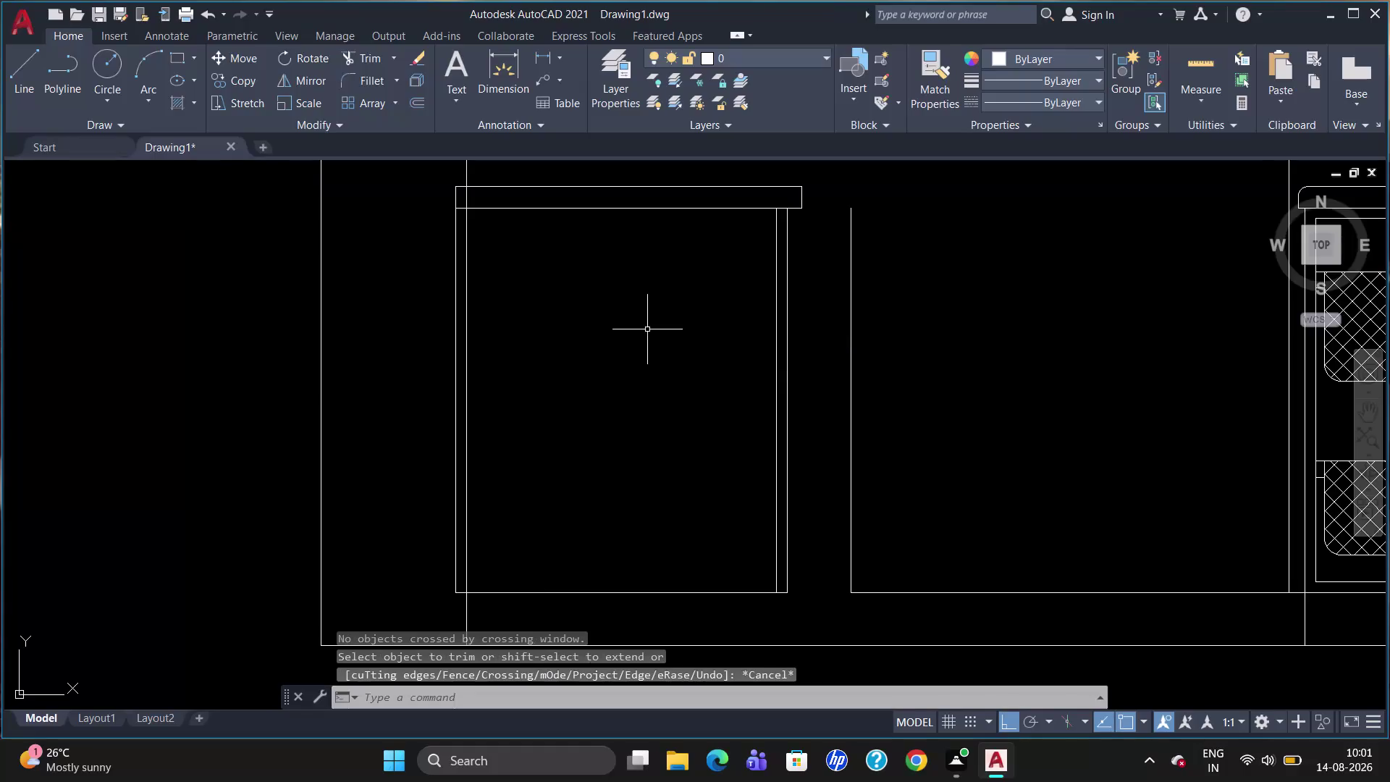
Select the countertop's top, lower and left edge lines, cancelling an accidental corner stretch.
click(604, 185)
click(600, 212)
click(599, 208)
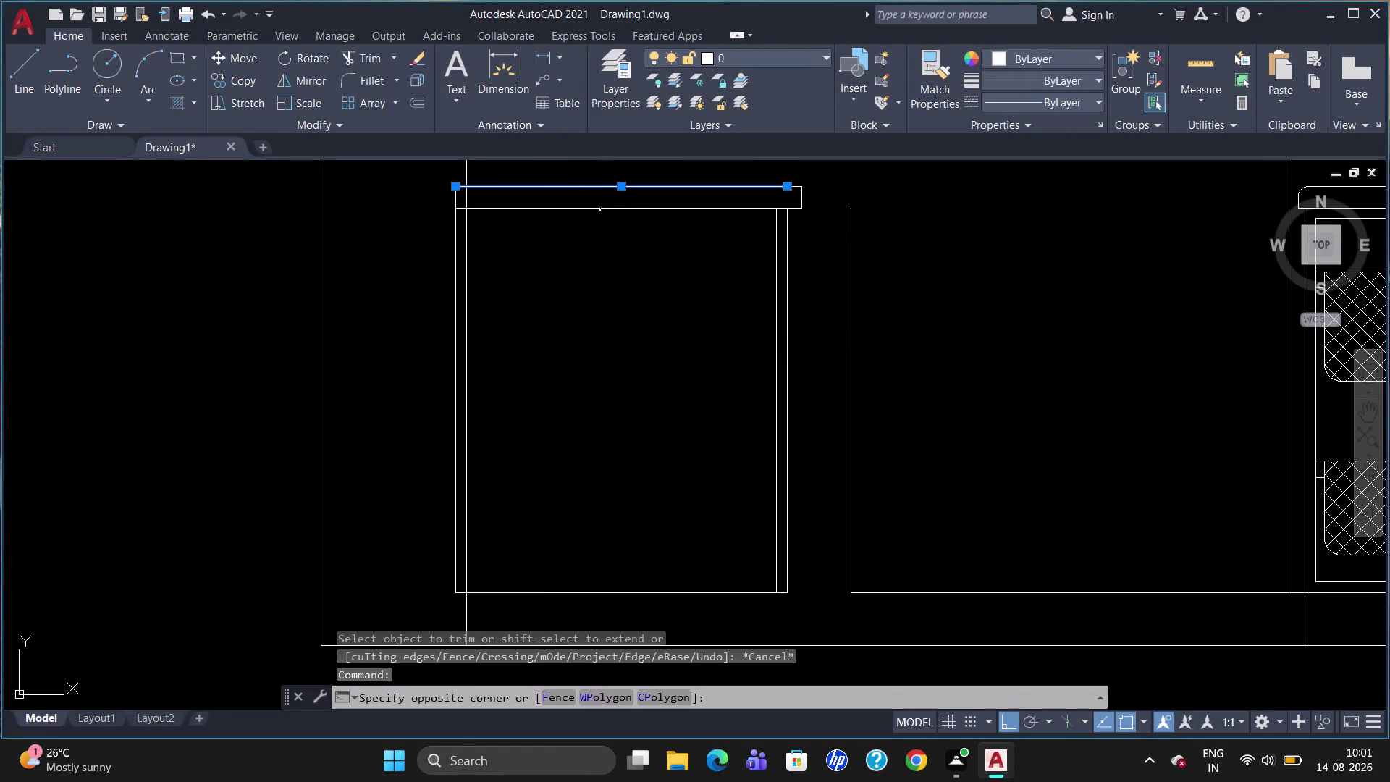
click(599, 207)
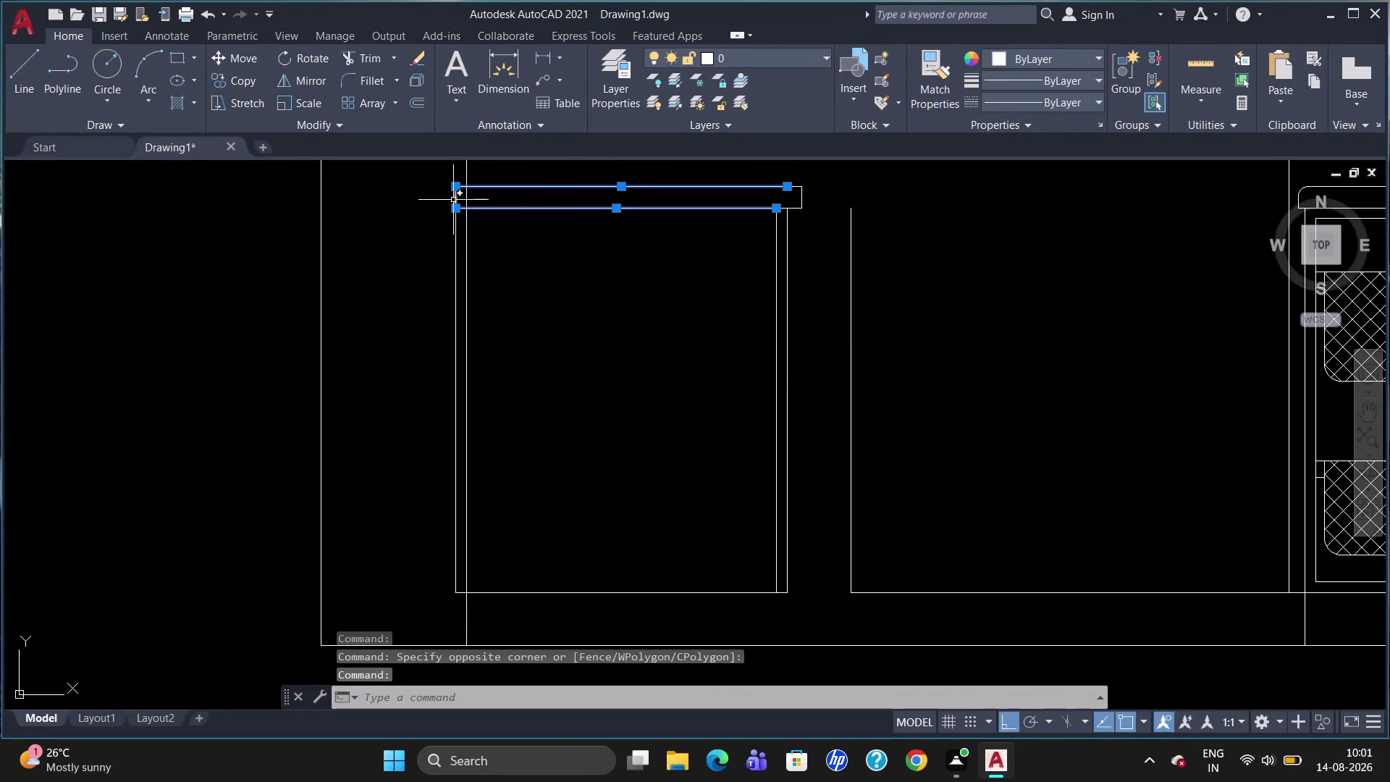
click(454, 199)
click(790, 183)
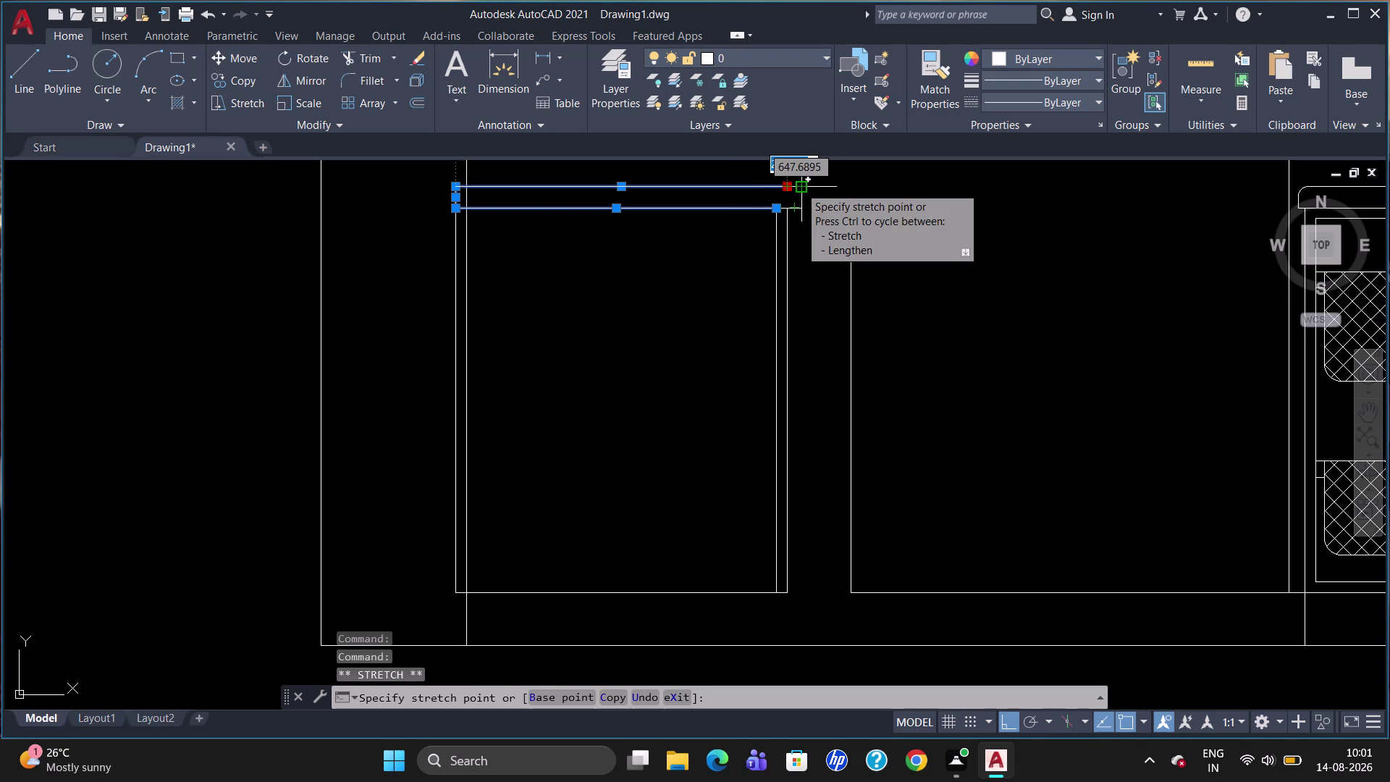
key(Escape)
Add the right-end pieces and JOIN all seven countertop segments into one polyline.
click(797, 187)
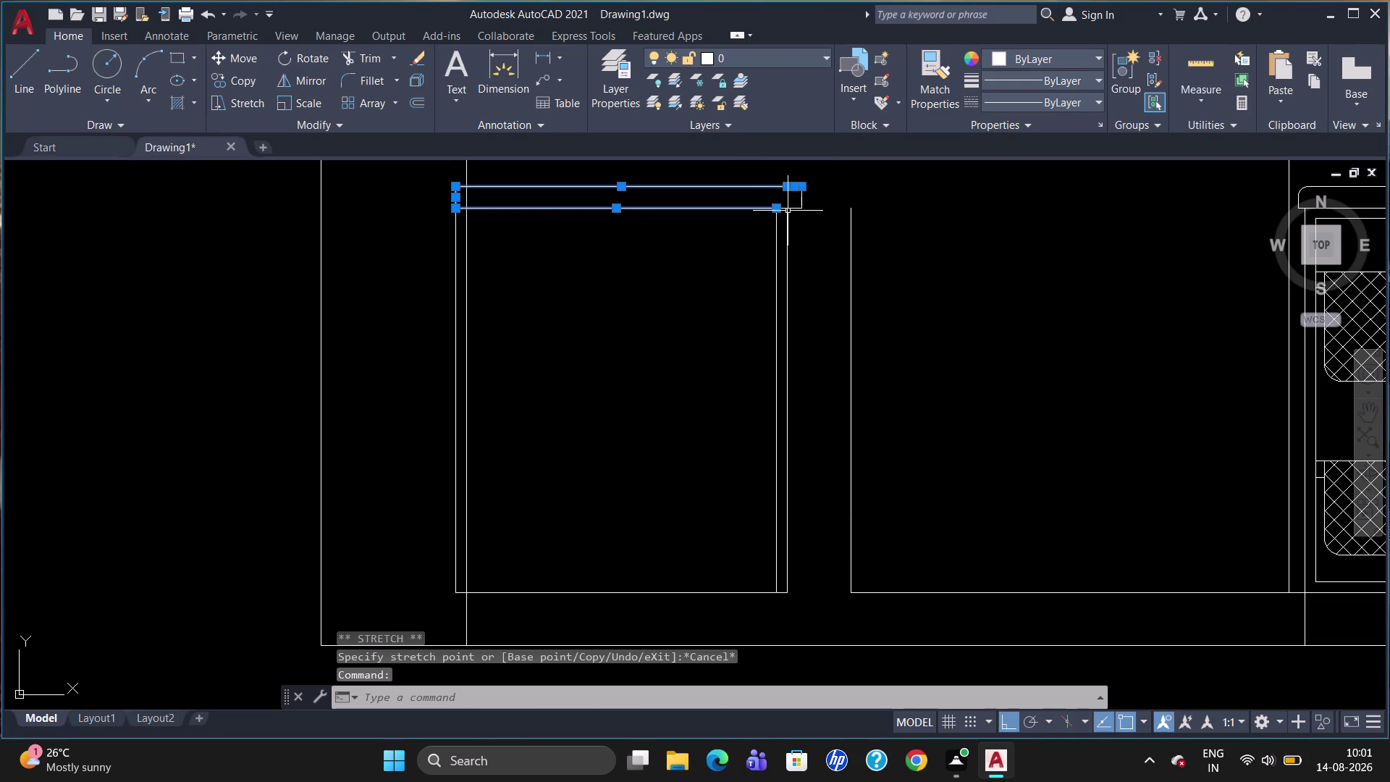
click(795, 209)
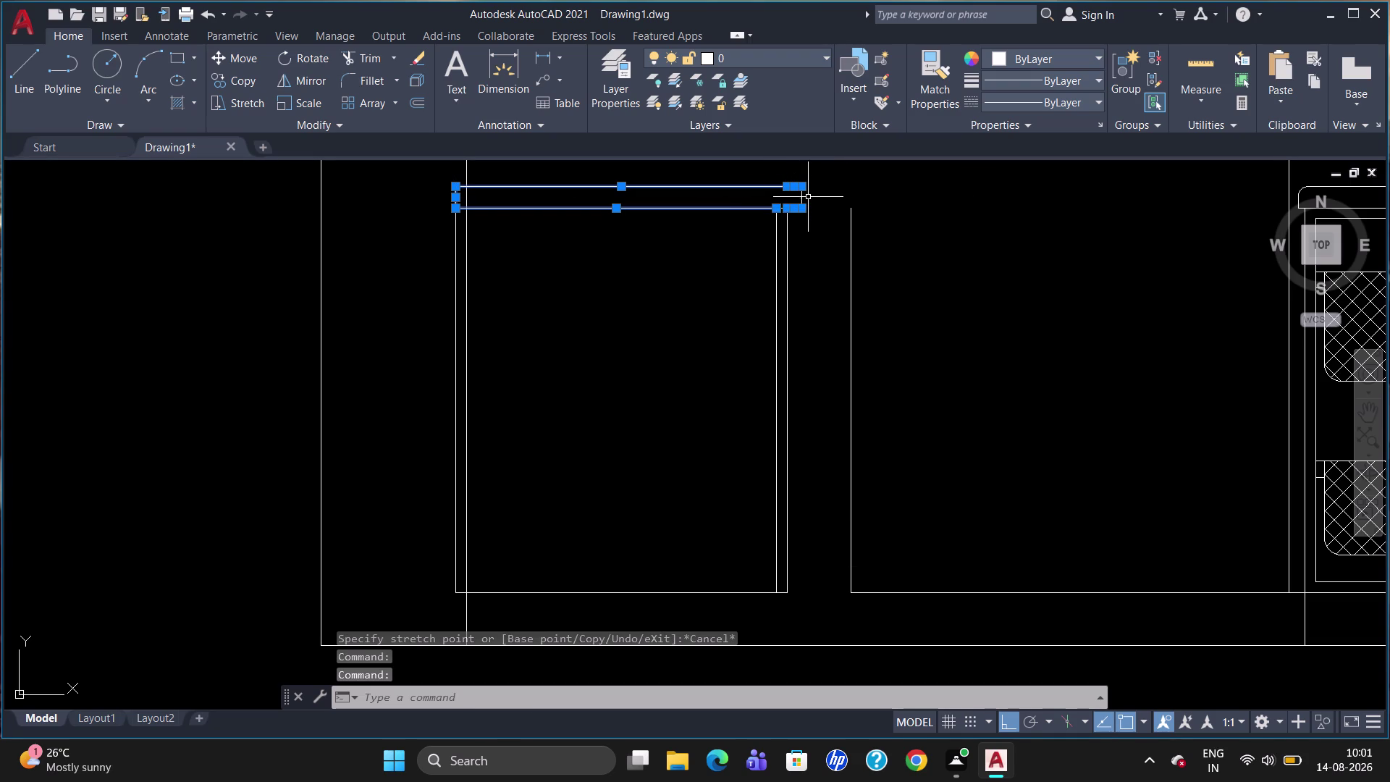
click(803, 197)
scroll(up, 3)
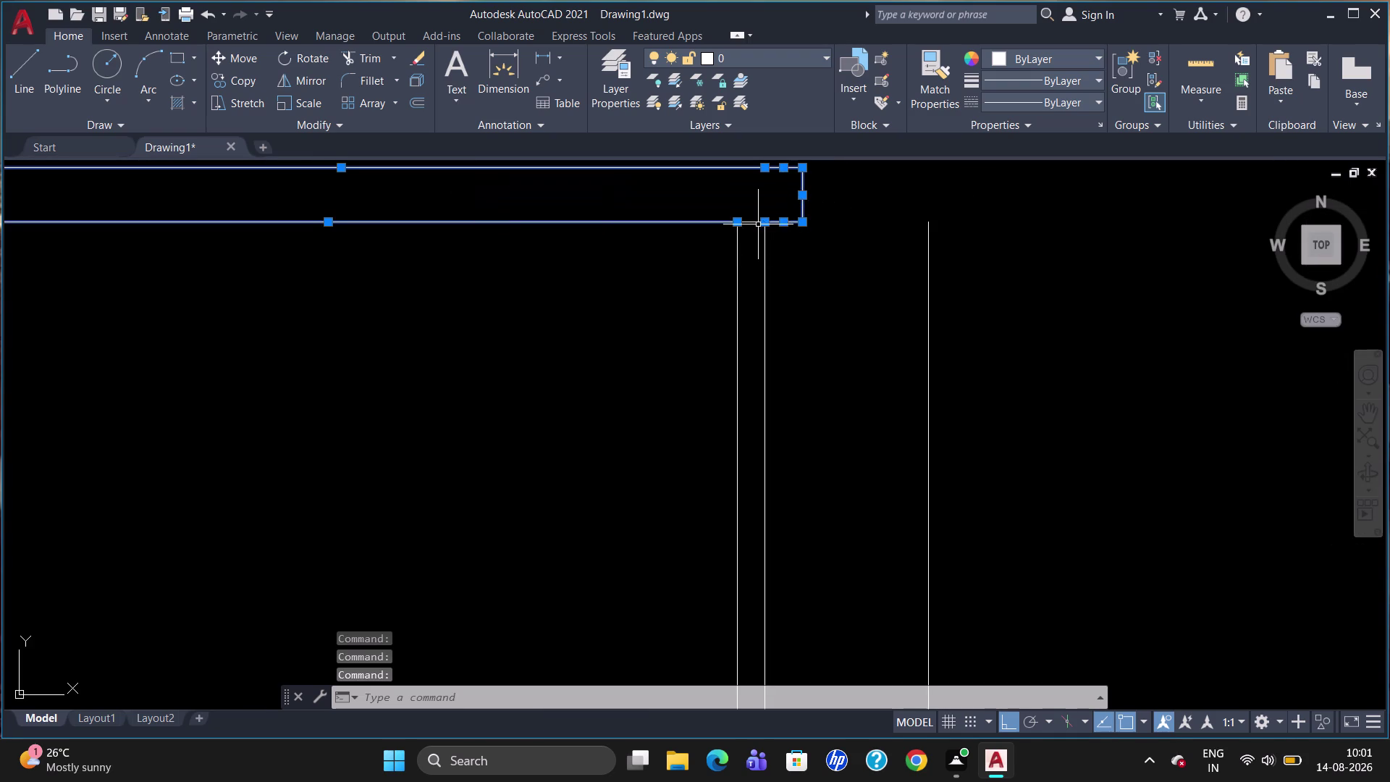
click(755, 222)
key(j)
key(Return)
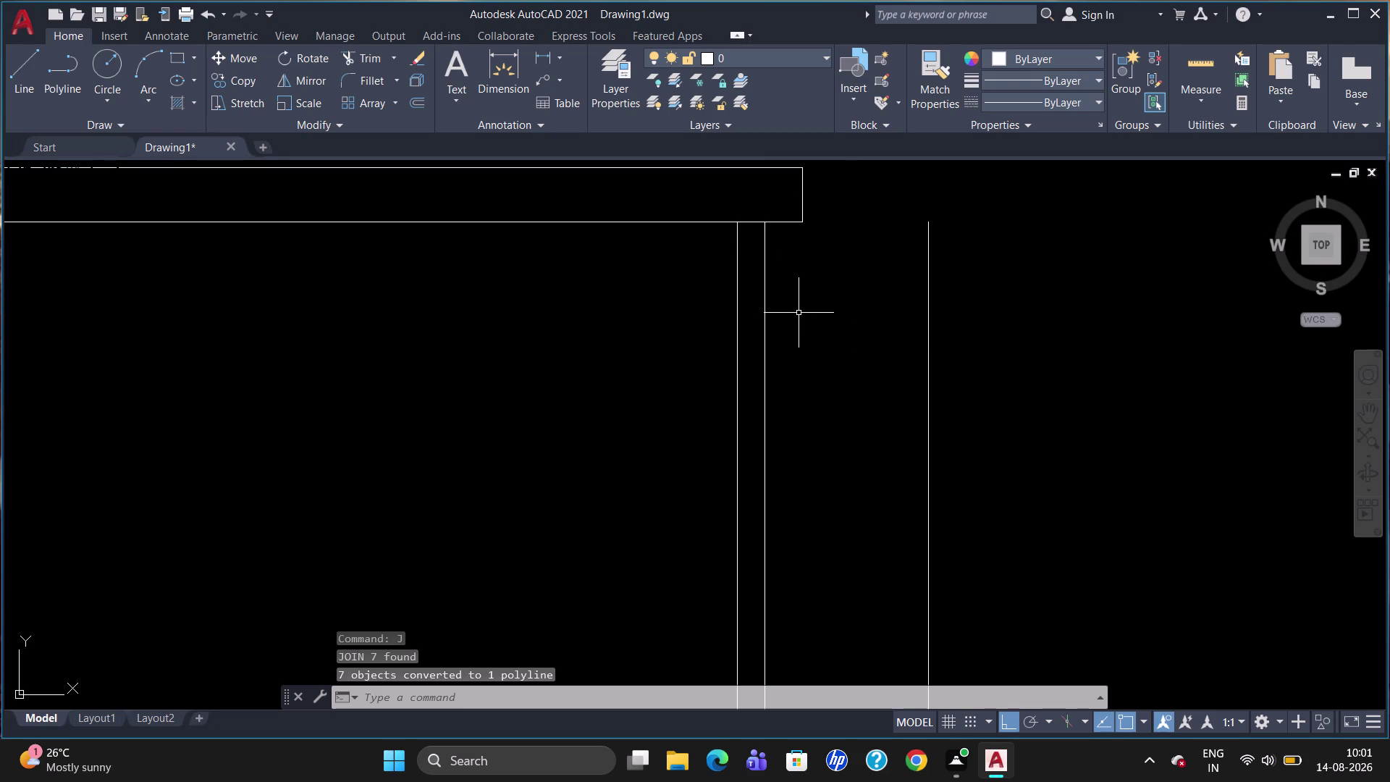
Try filleting the countertop's right corner with a 30-unit radius.
key(f)
key(Return)
key(r)
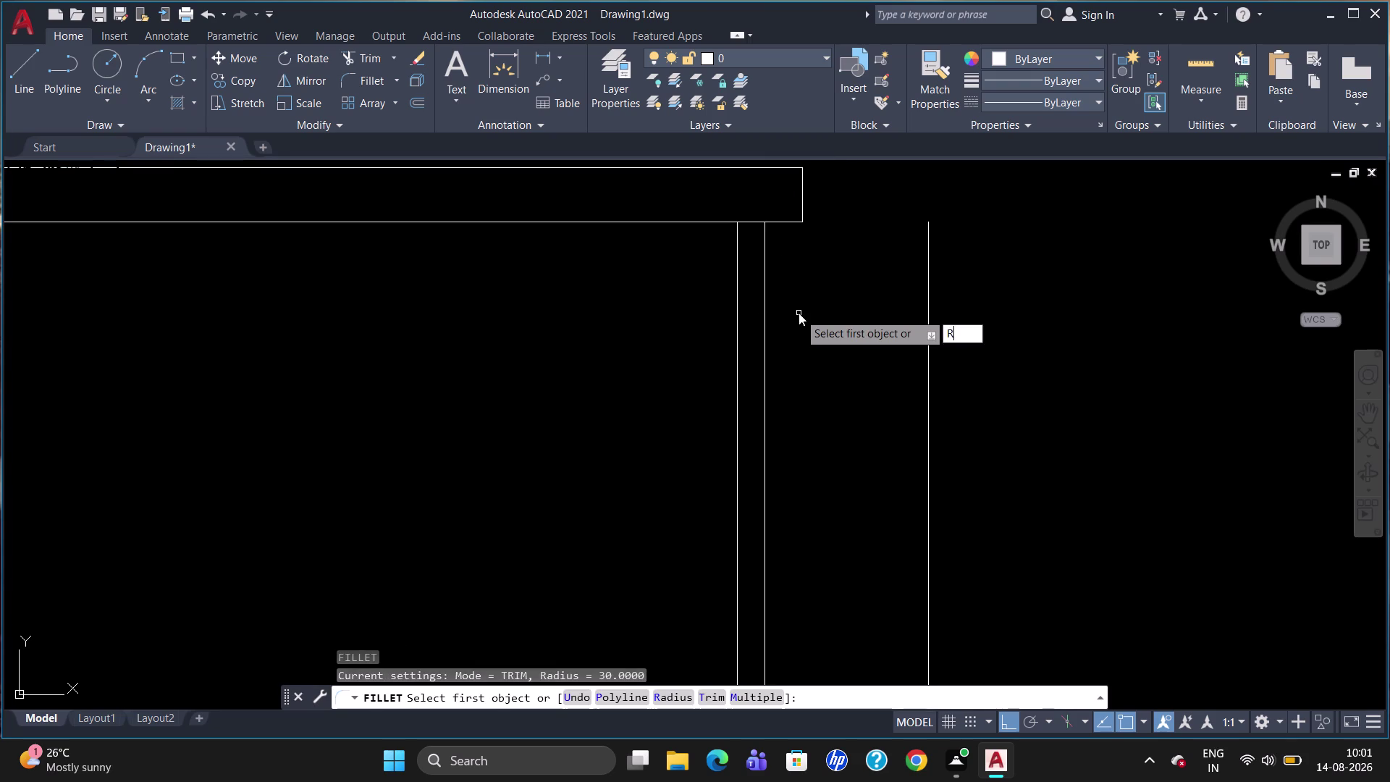
key(Return)
text(30)
key(Return)
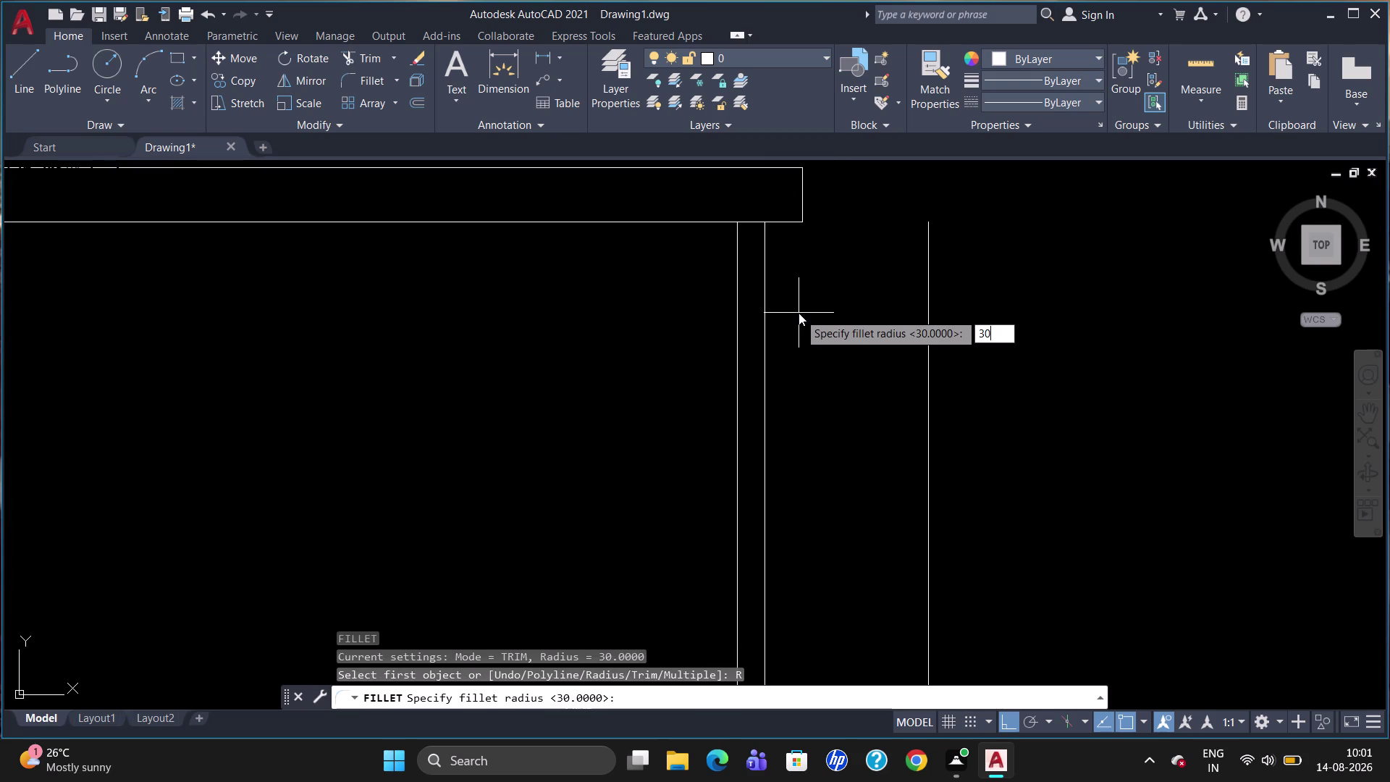
click(776, 168)
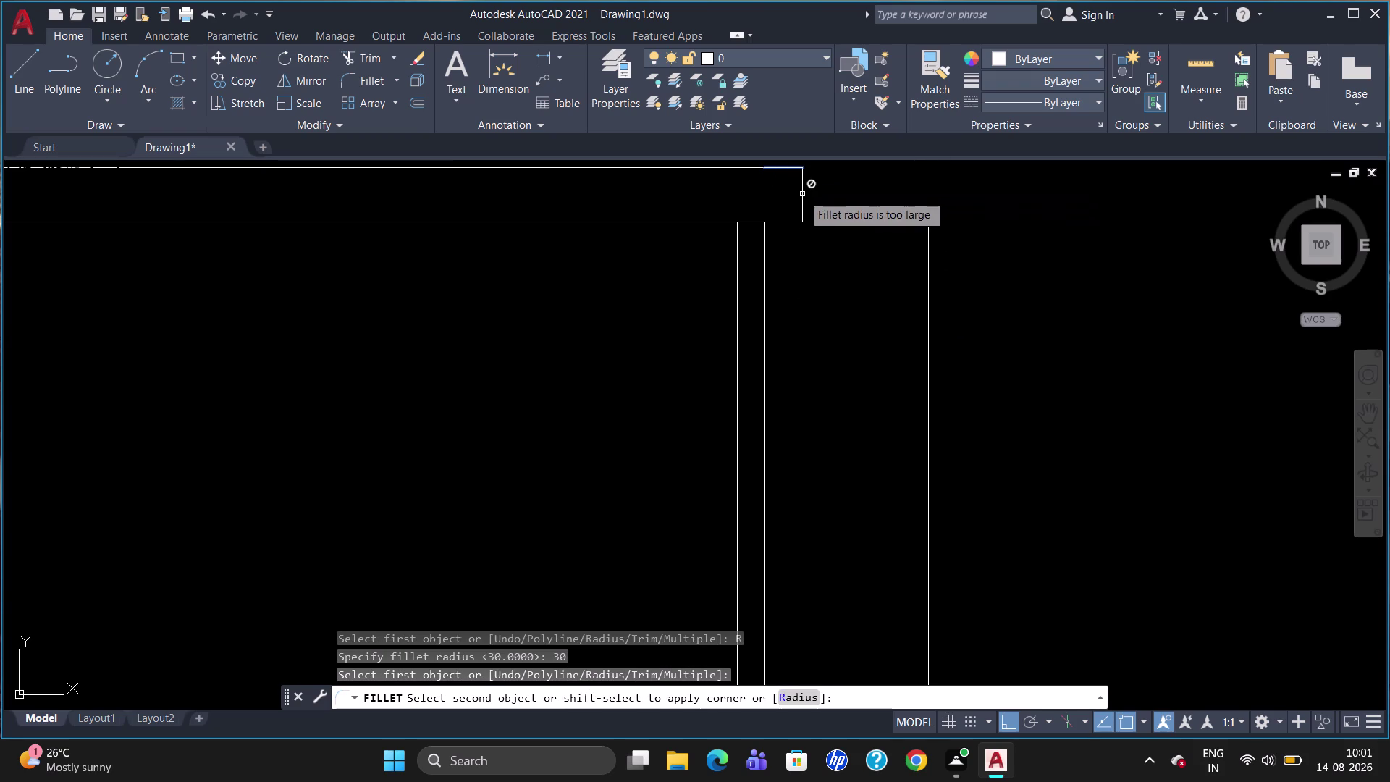
click(802, 194)
Reselect the countertop outline and retry JOIN, then cancel it.
click(802, 194)
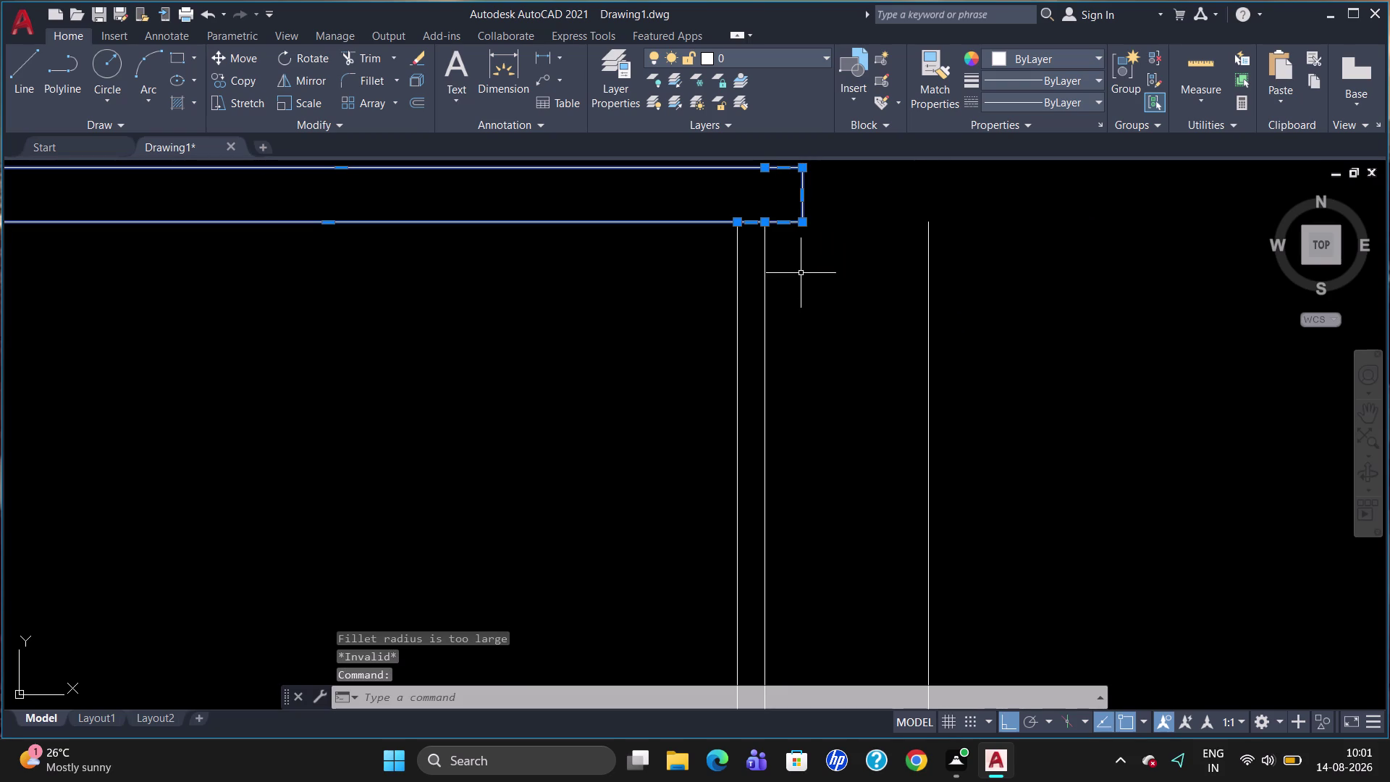
scroll(down, 3)
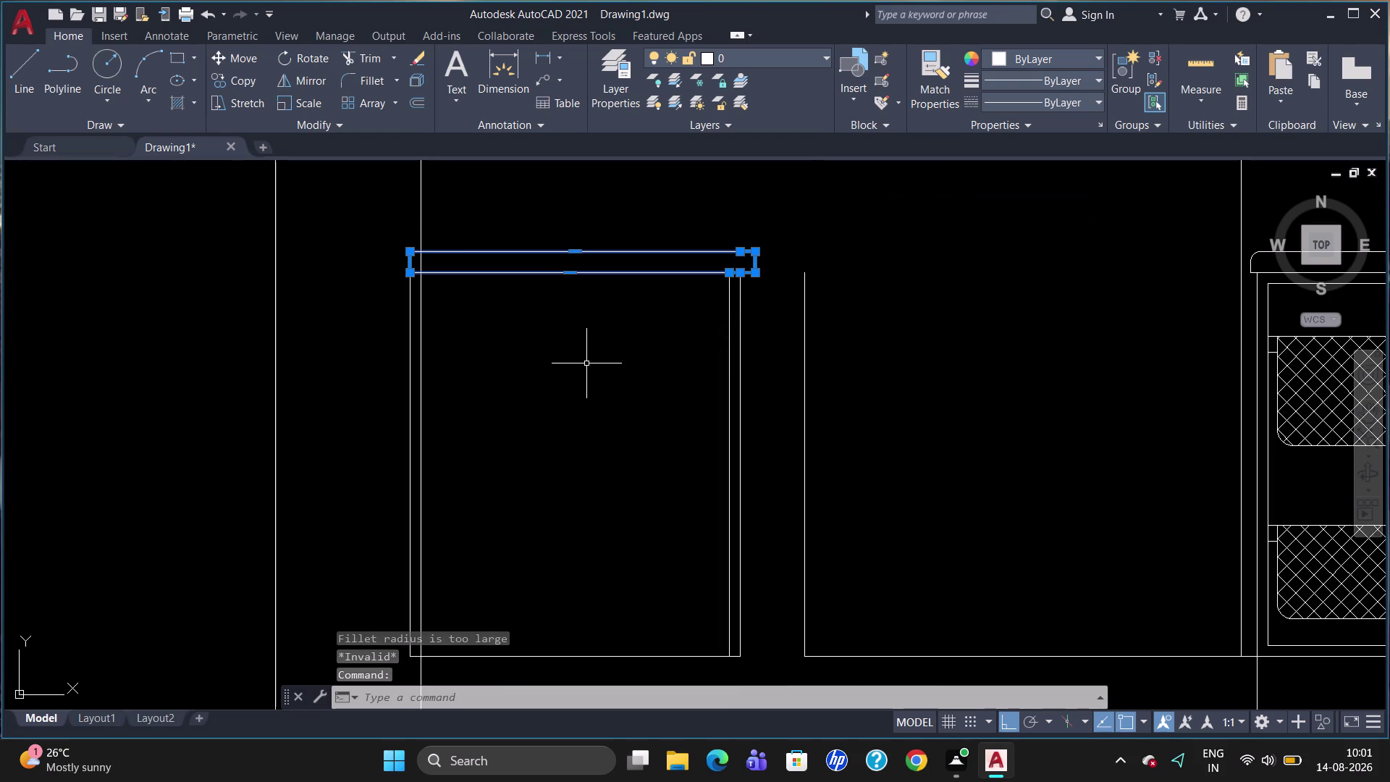
key(j)
key(Return)
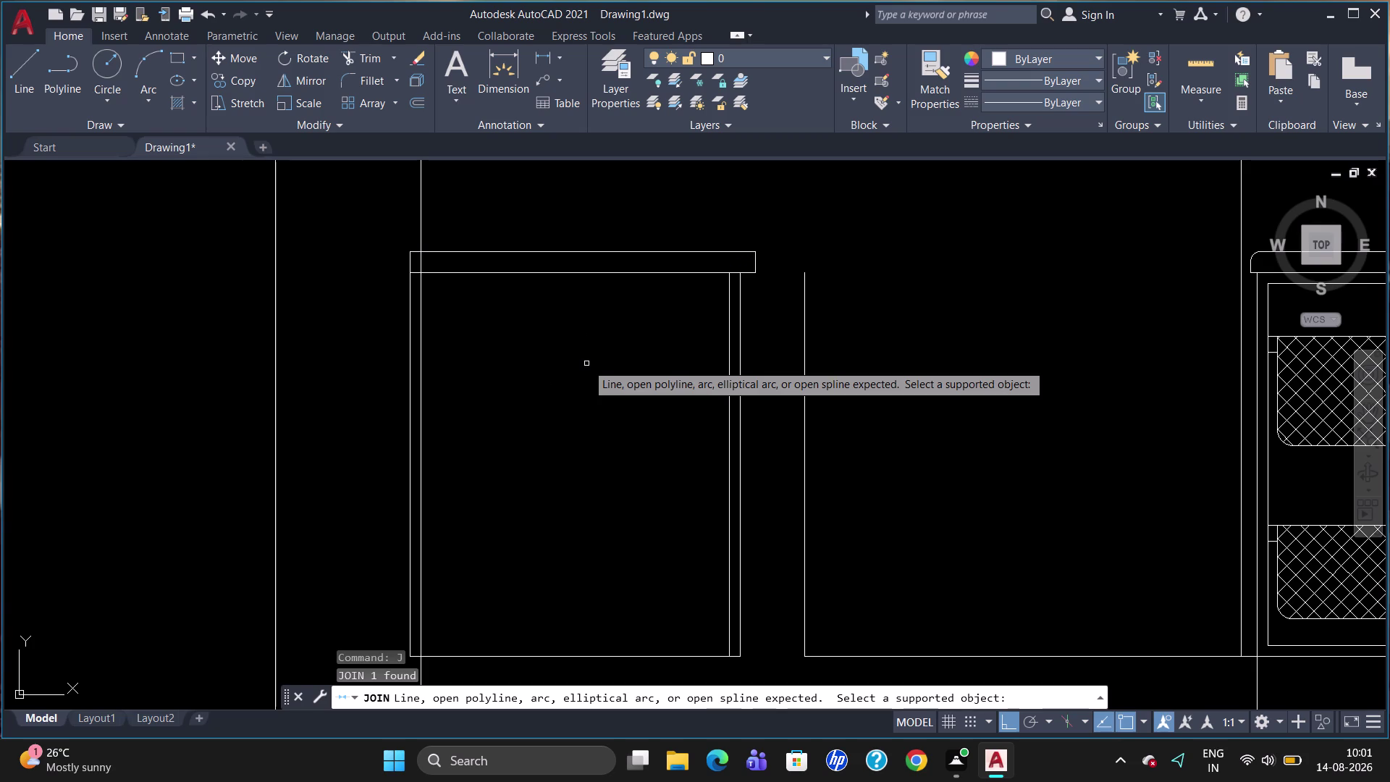
key(Escape)
Fillet the countertop's top edge and right end with a 20-unit radius.
key(f)
key(Return)
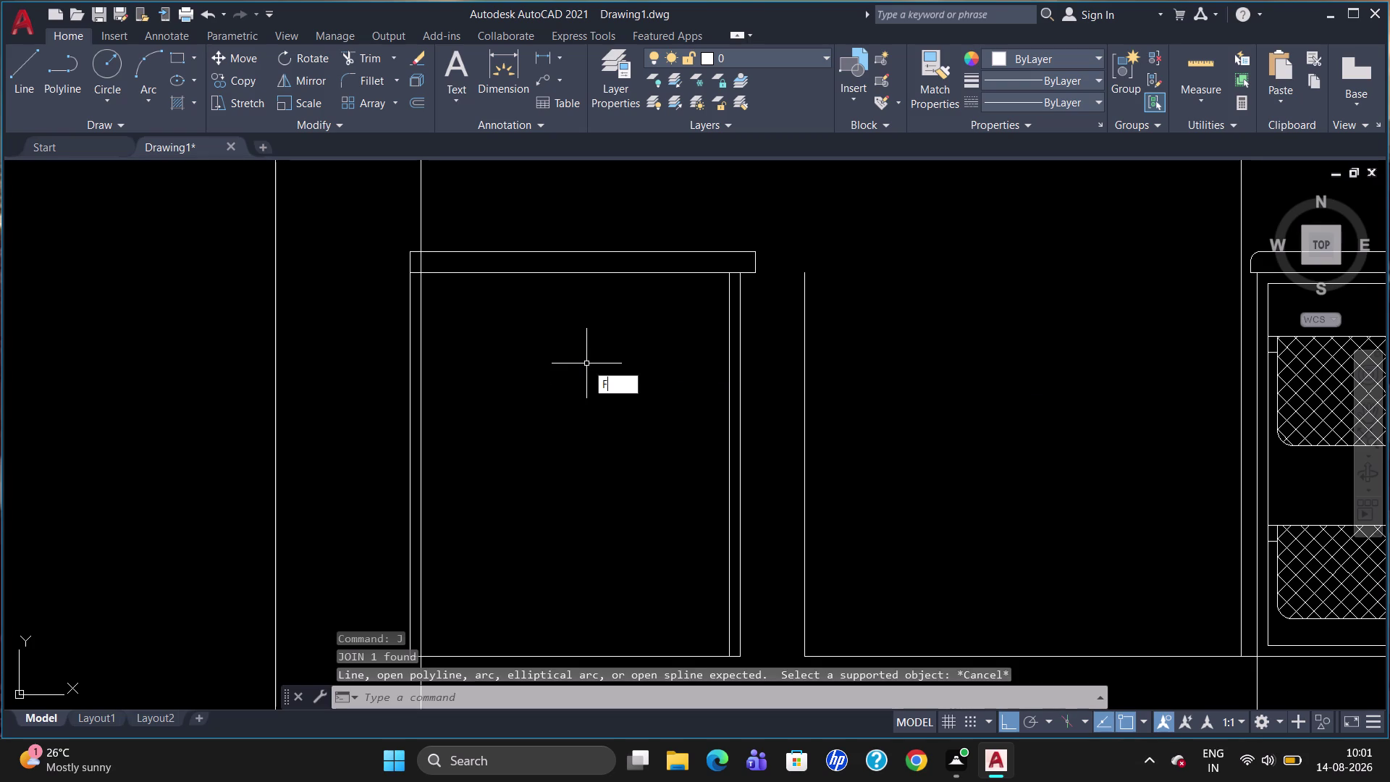
key(r)
key(Return)
text(2)
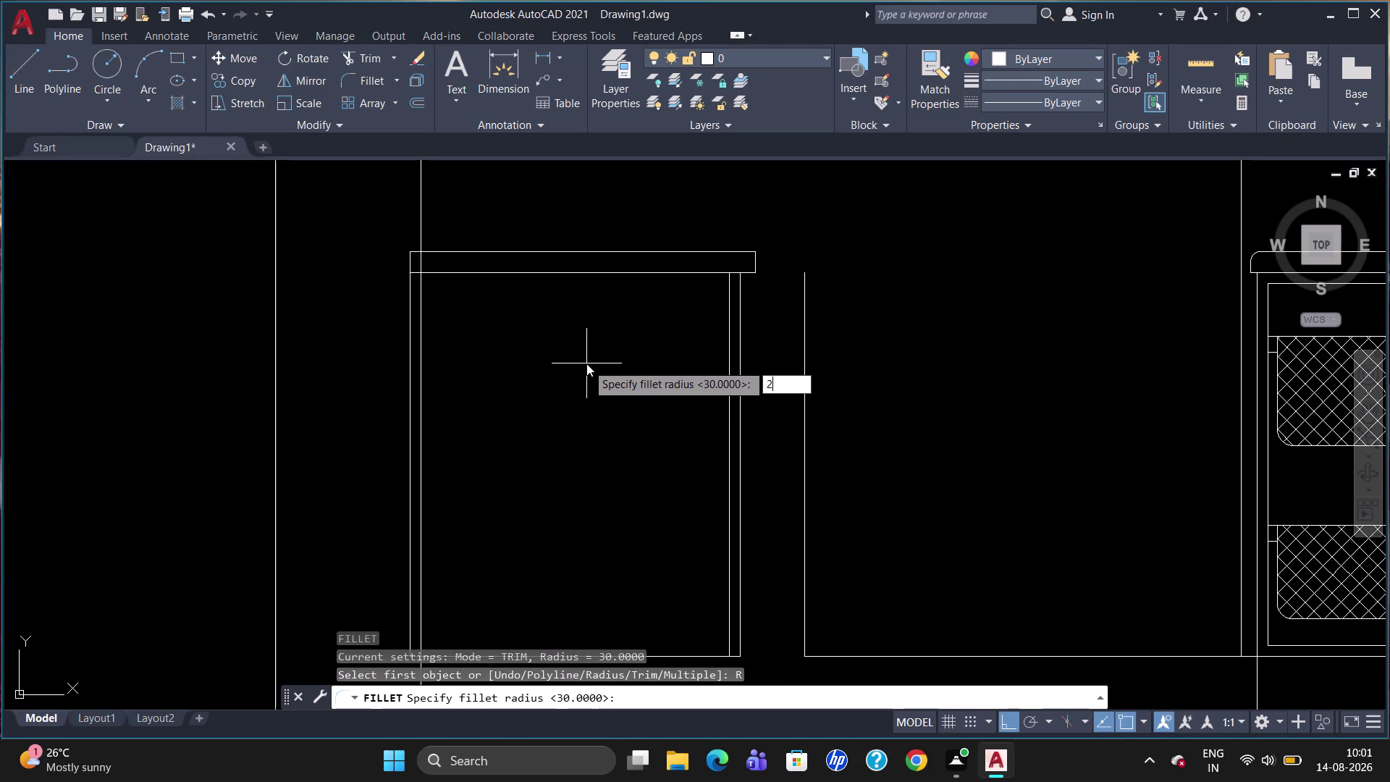
text(0)
key(Return)
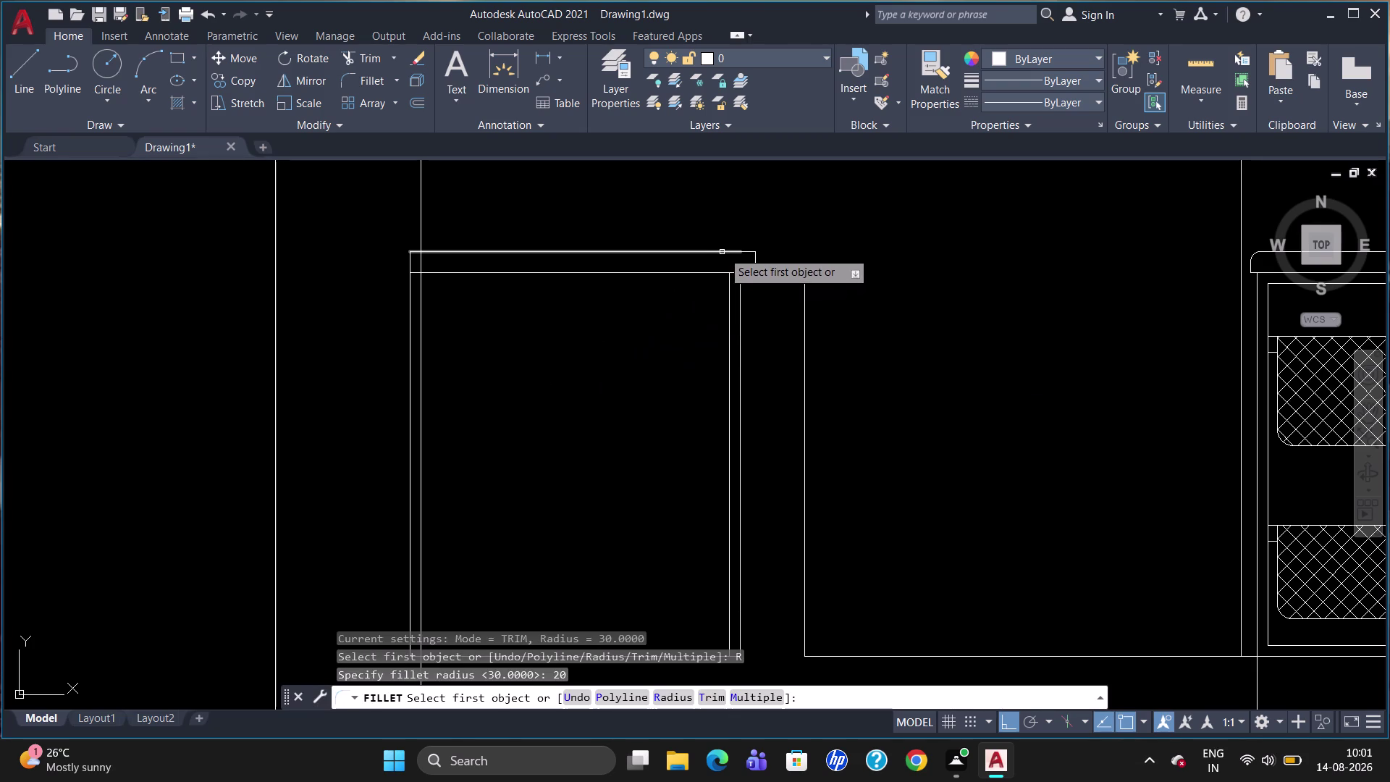
click(749, 252)
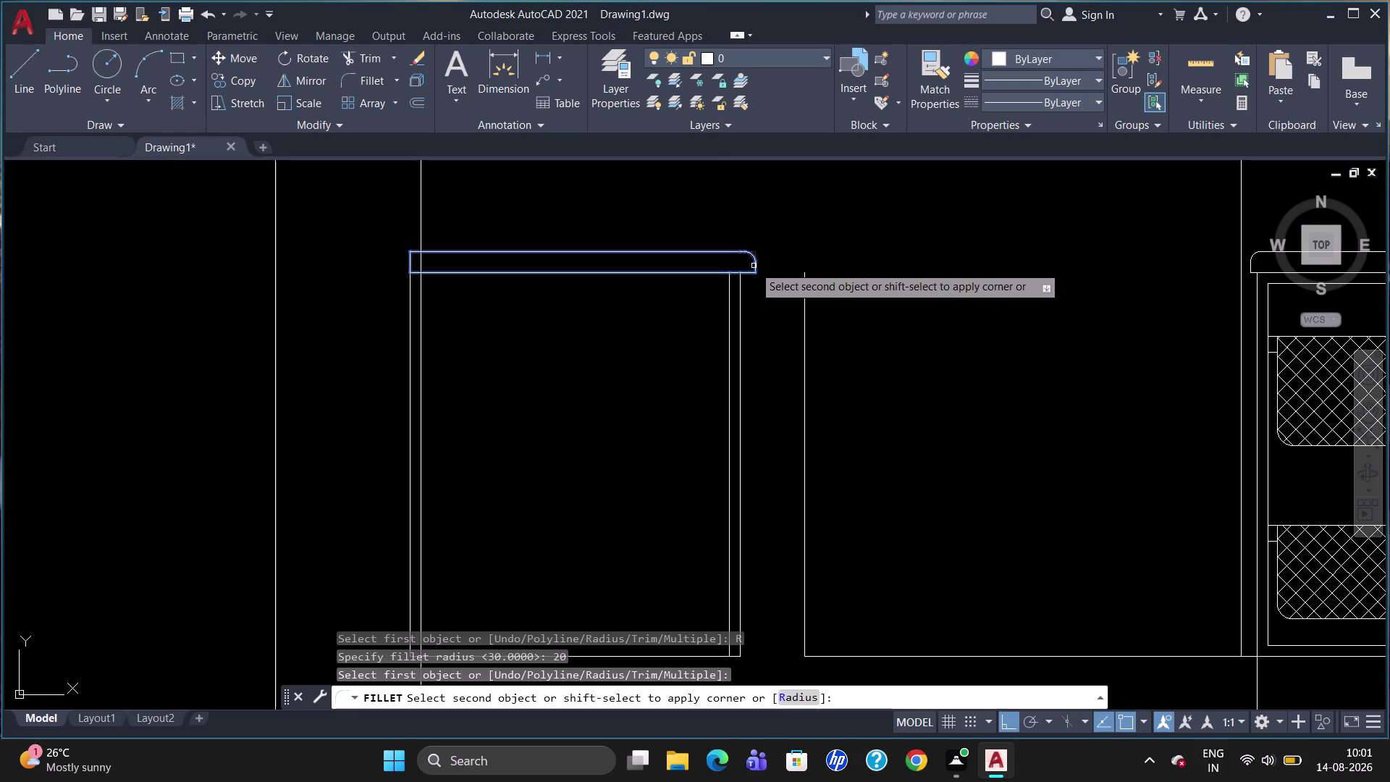
click(754, 266)
key(Escape)
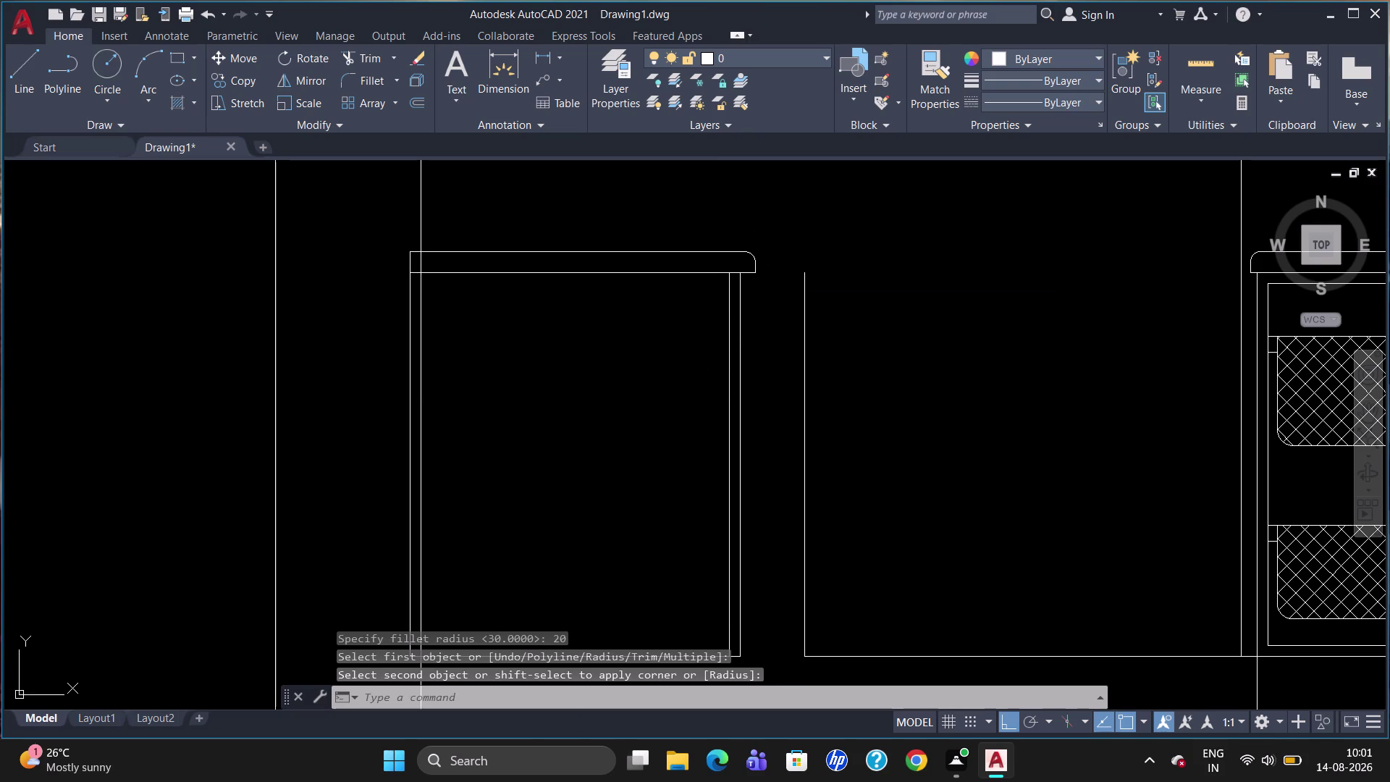
scroll(down, 3)
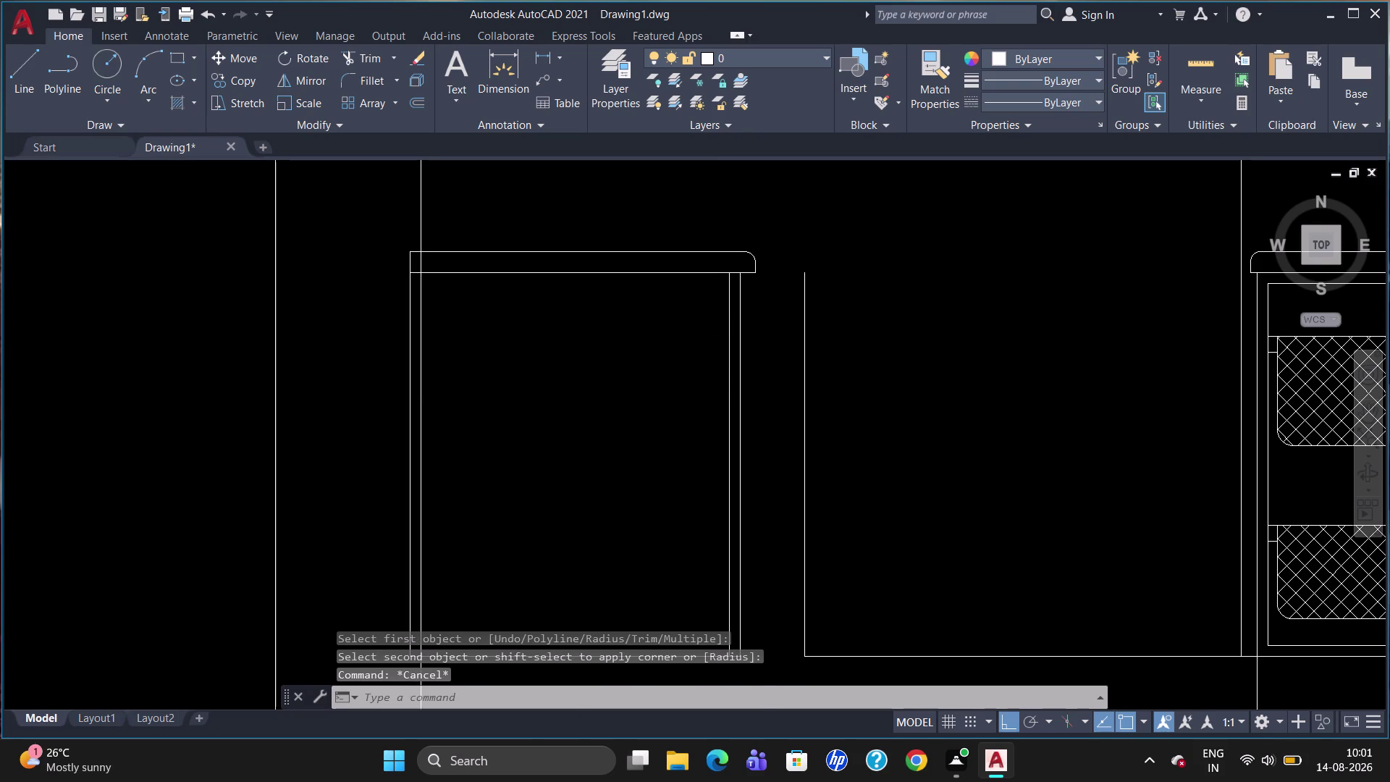
scroll(up, 3)
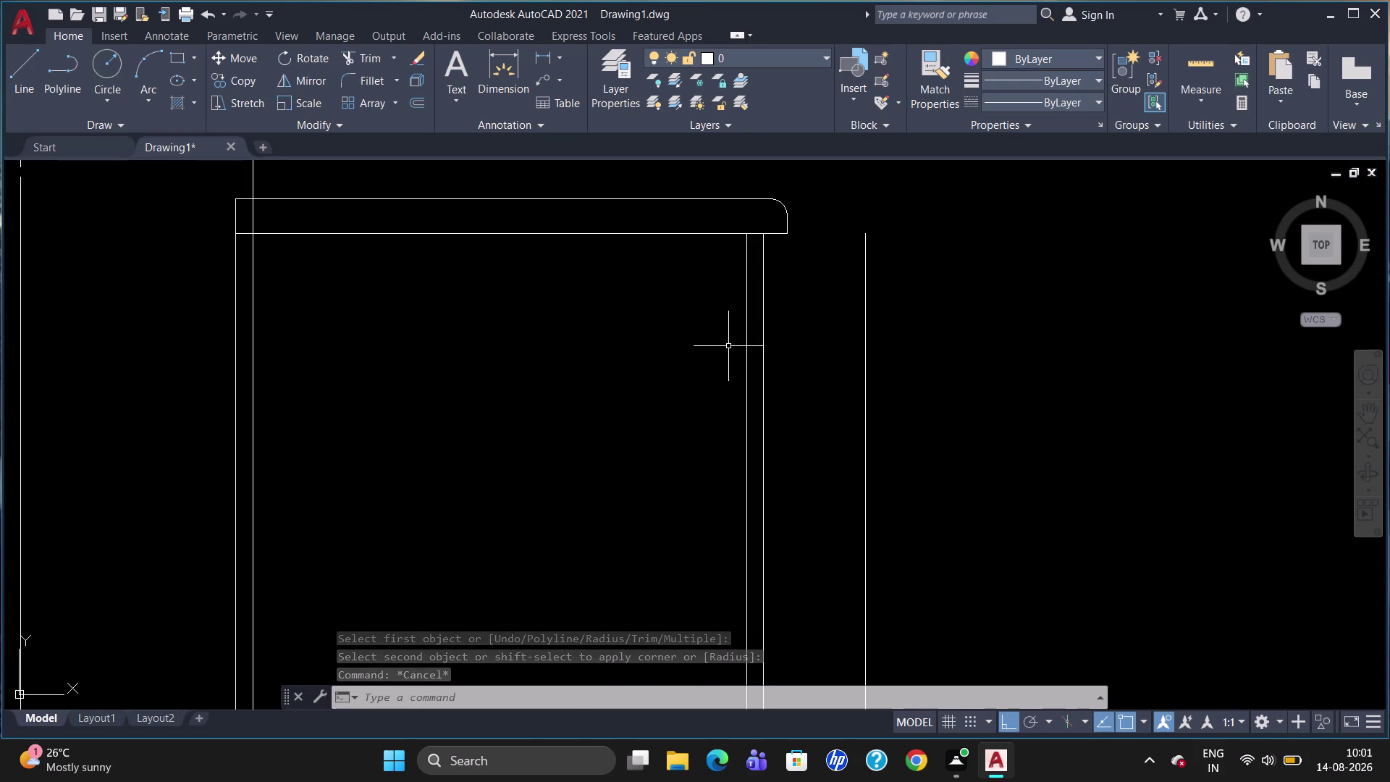
Draw a short 20-unit horizontal line across the side panel below the countertop.
scroll(up, 3)
scroll(down, 3)
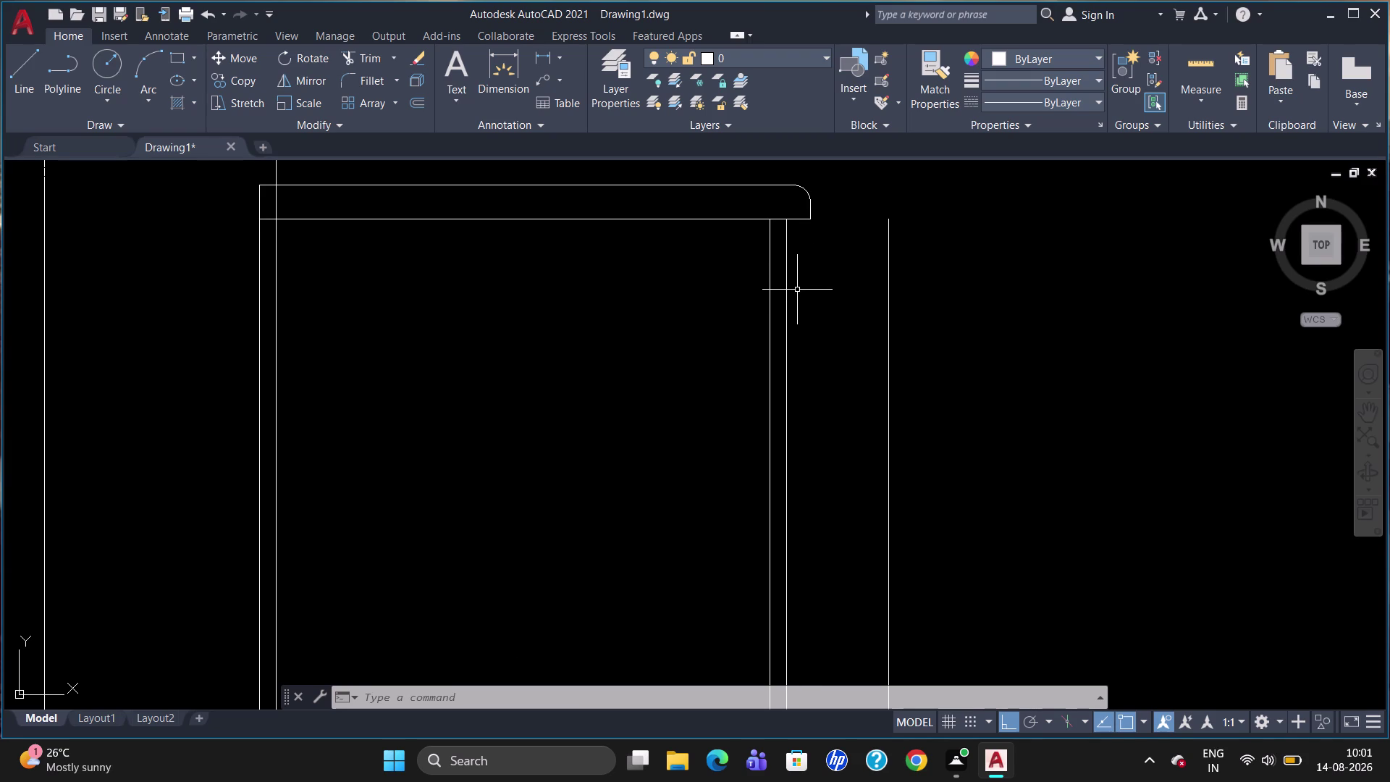
key(l)
key(Return)
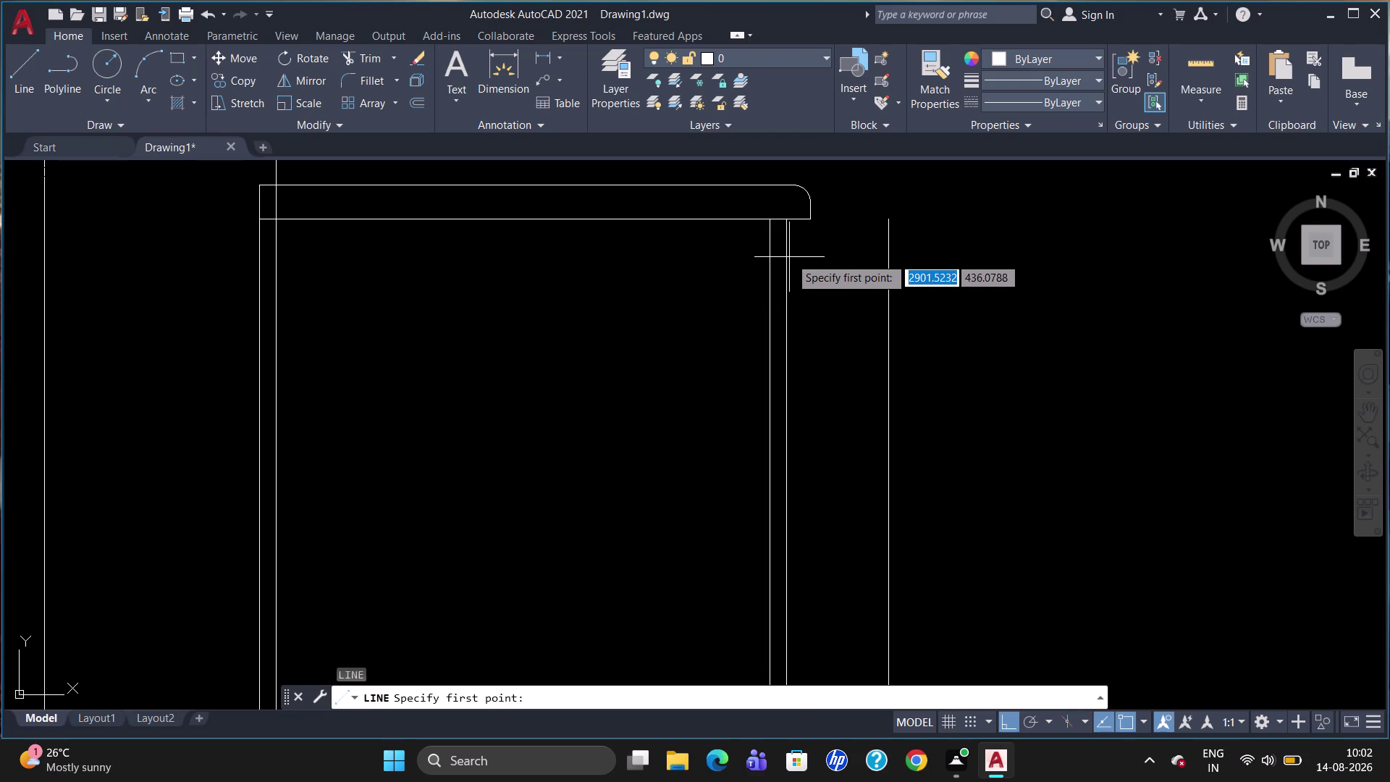
click(787, 254)
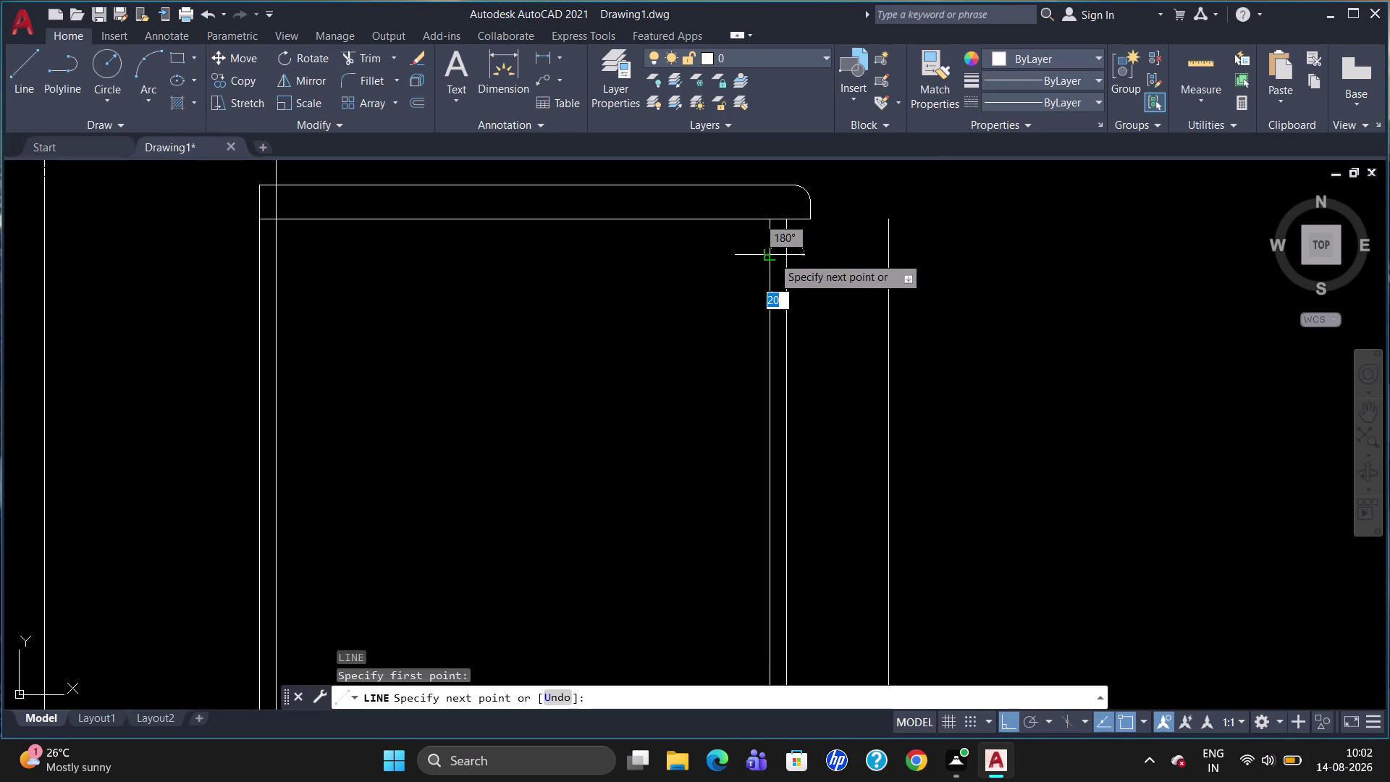
click(772, 257)
key(Escape)
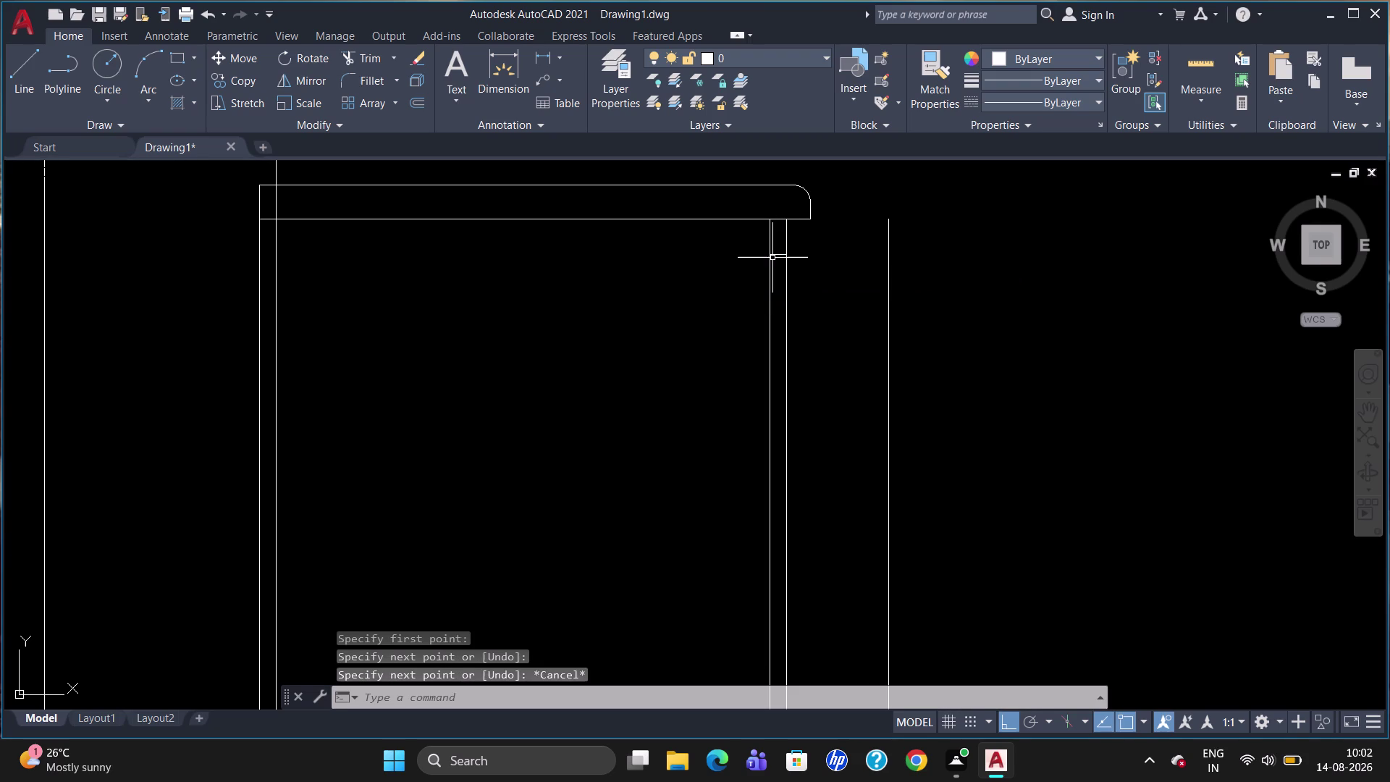
Trim the side panel line above the new cap line.
text(TR)
key(Return)
key(Return)
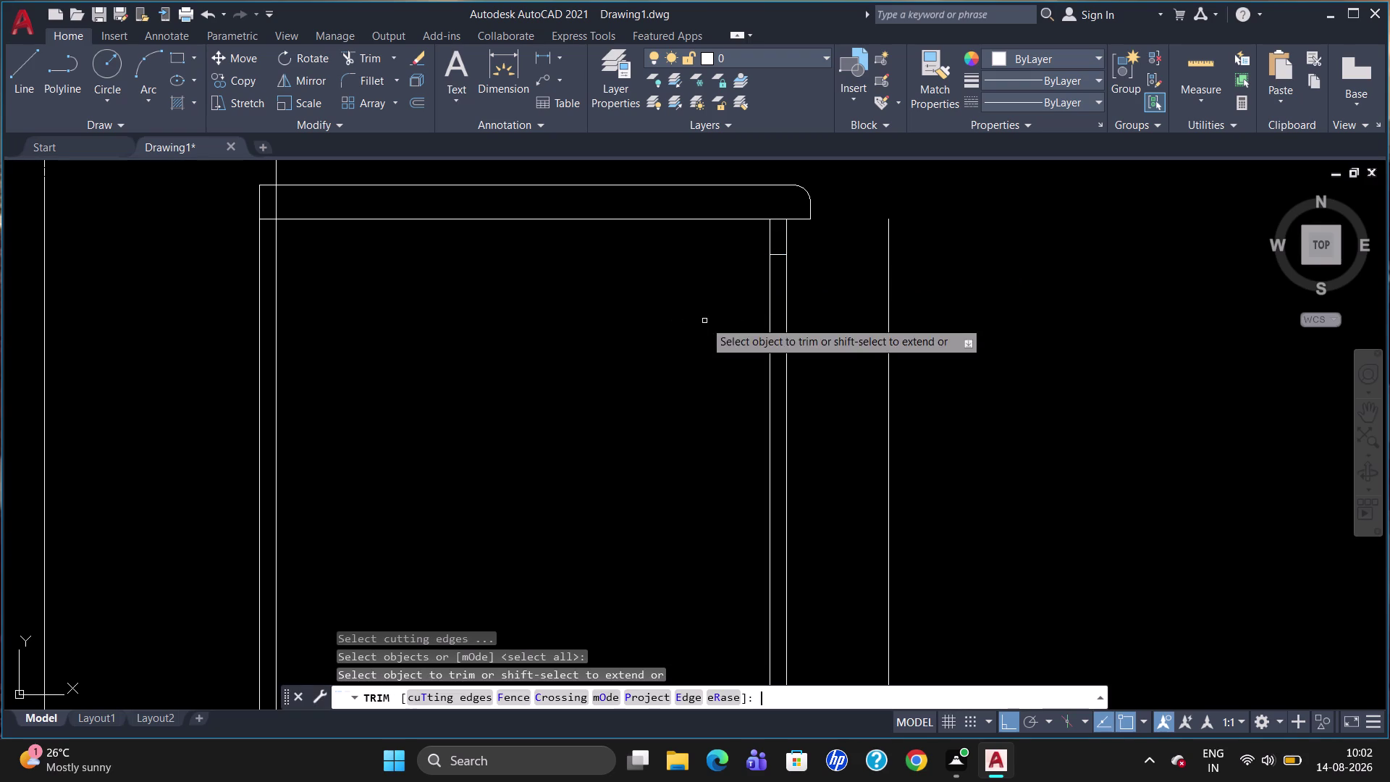
click(787, 235)
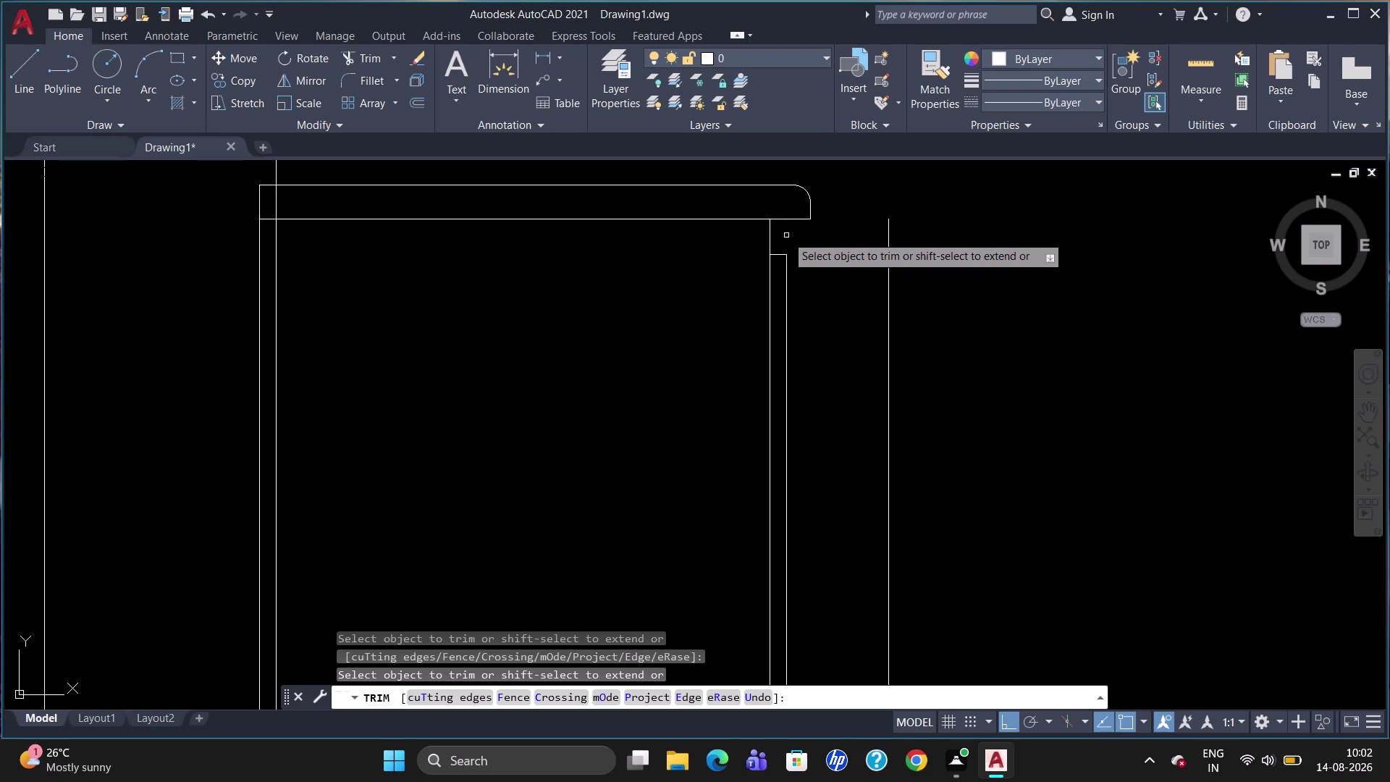
scroll(down, 3)
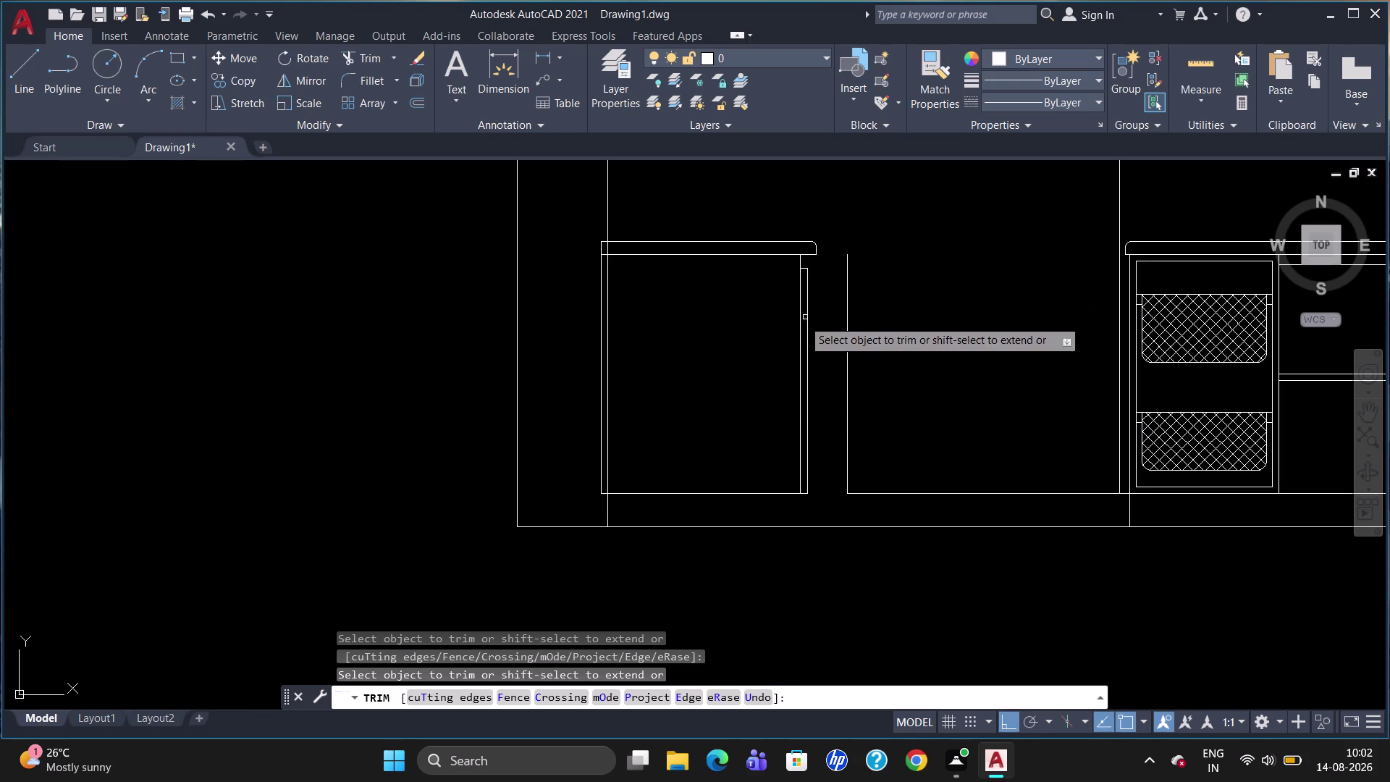
key(Escape)
key(l)
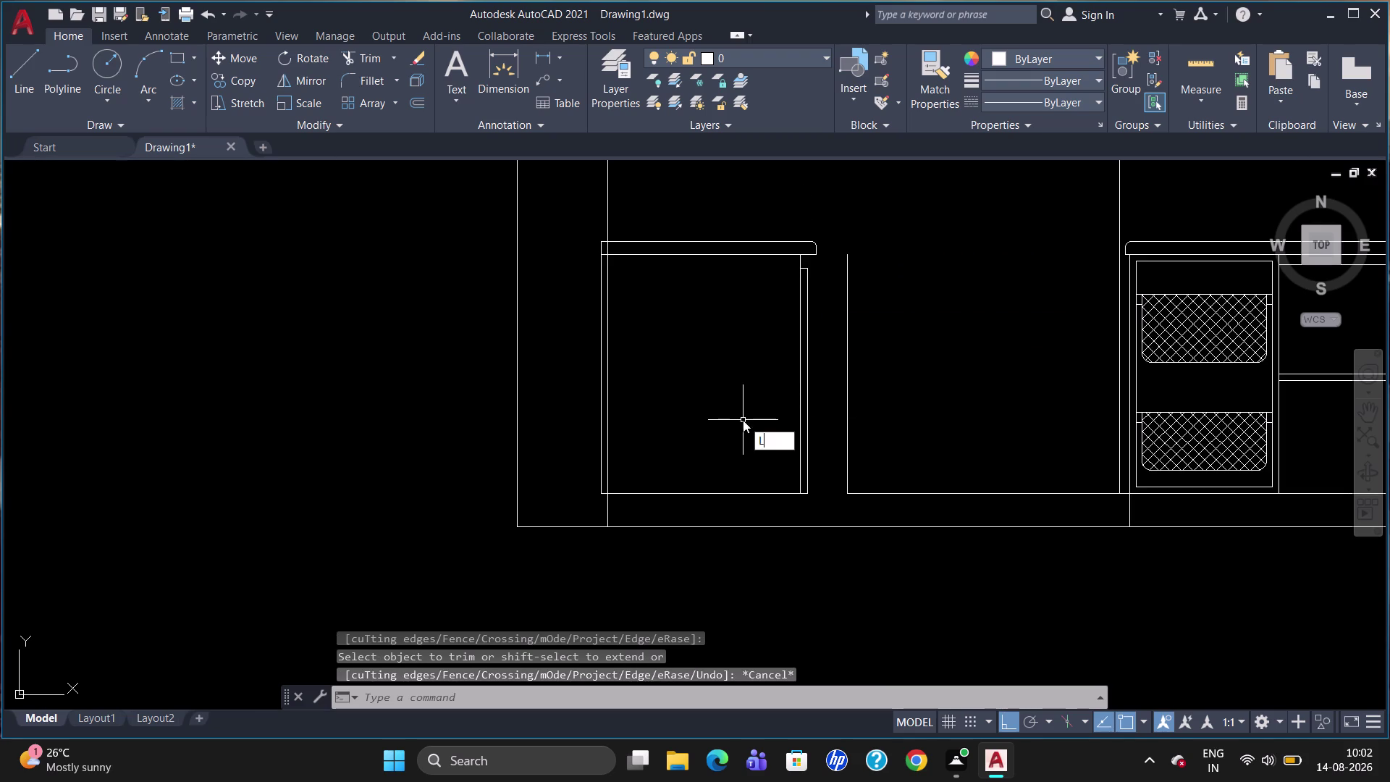
key(Return)
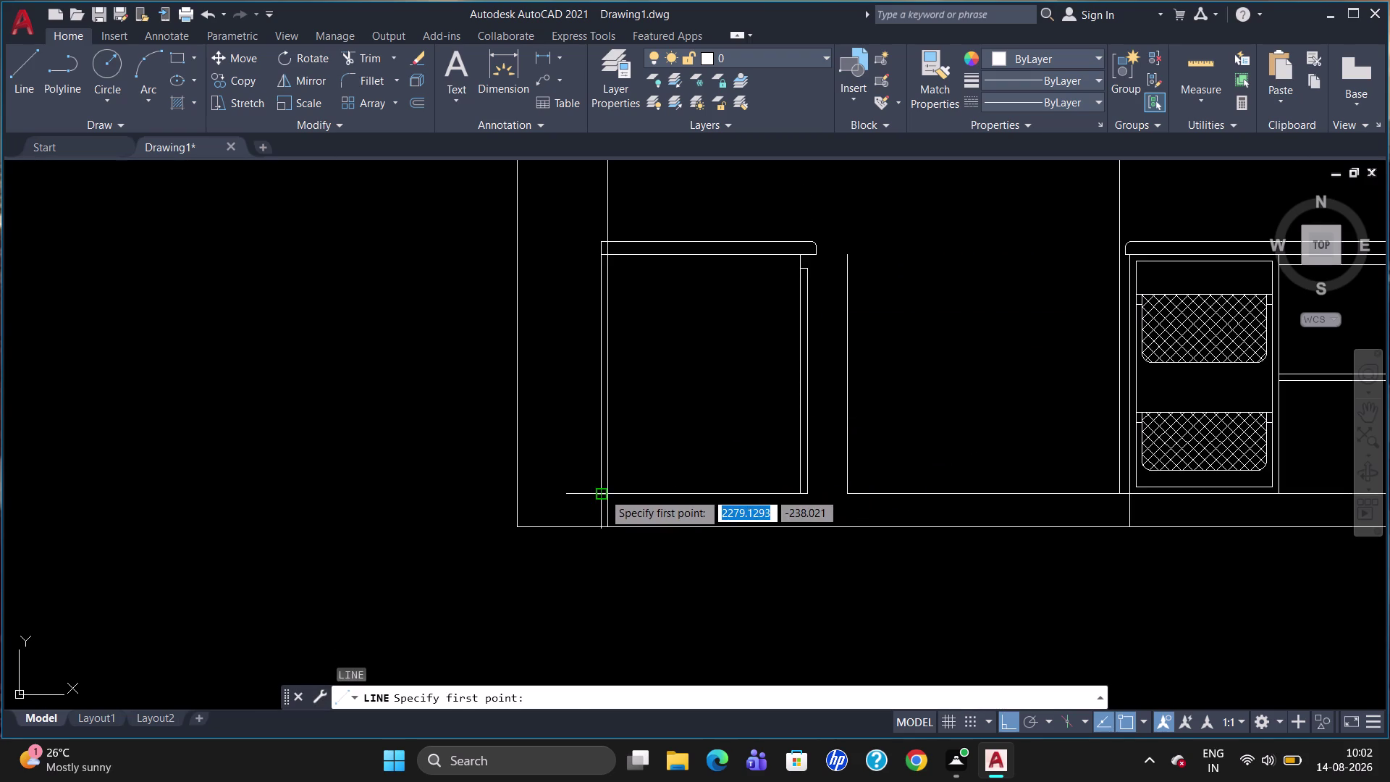
Draw corner-to-corner diagonals across the left base cabinet to form an X.
click(603, 492)
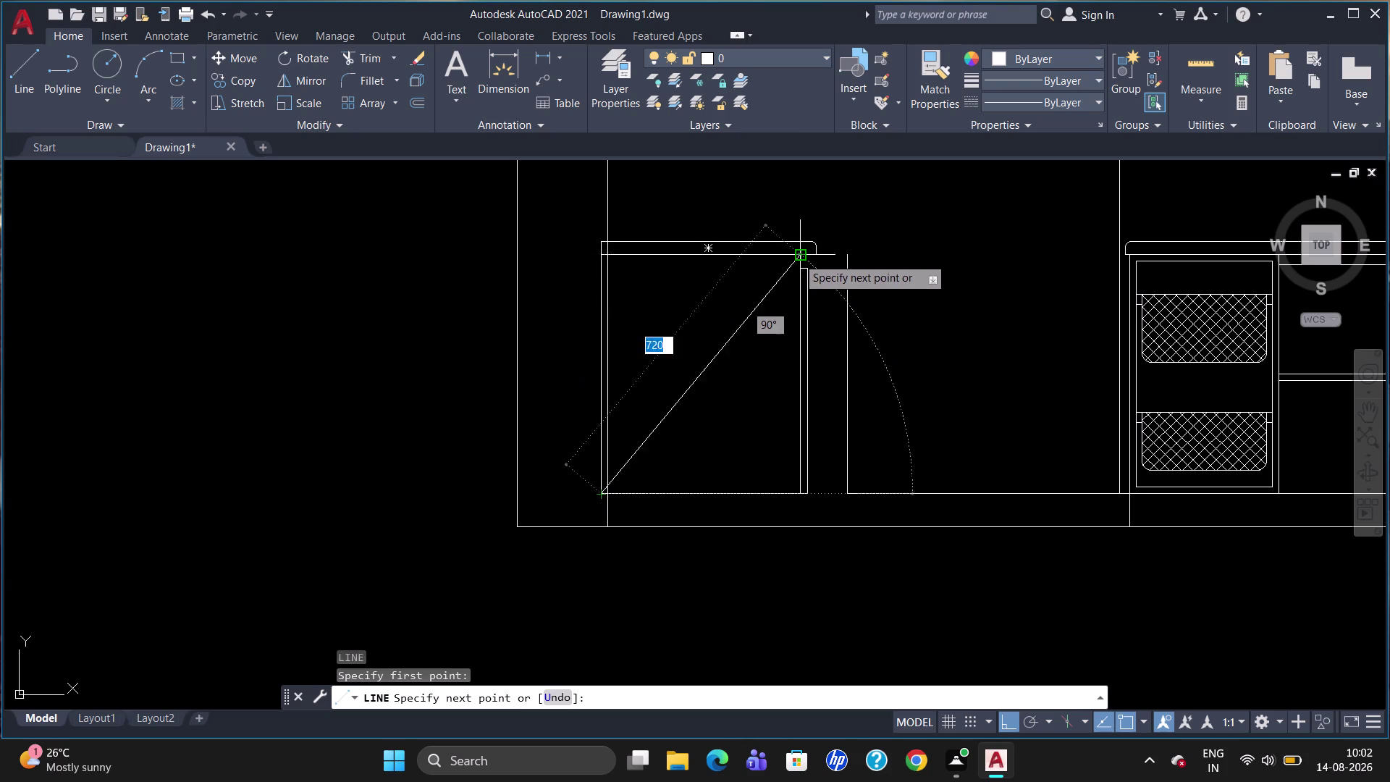
click(795, 255)
key(Escape)
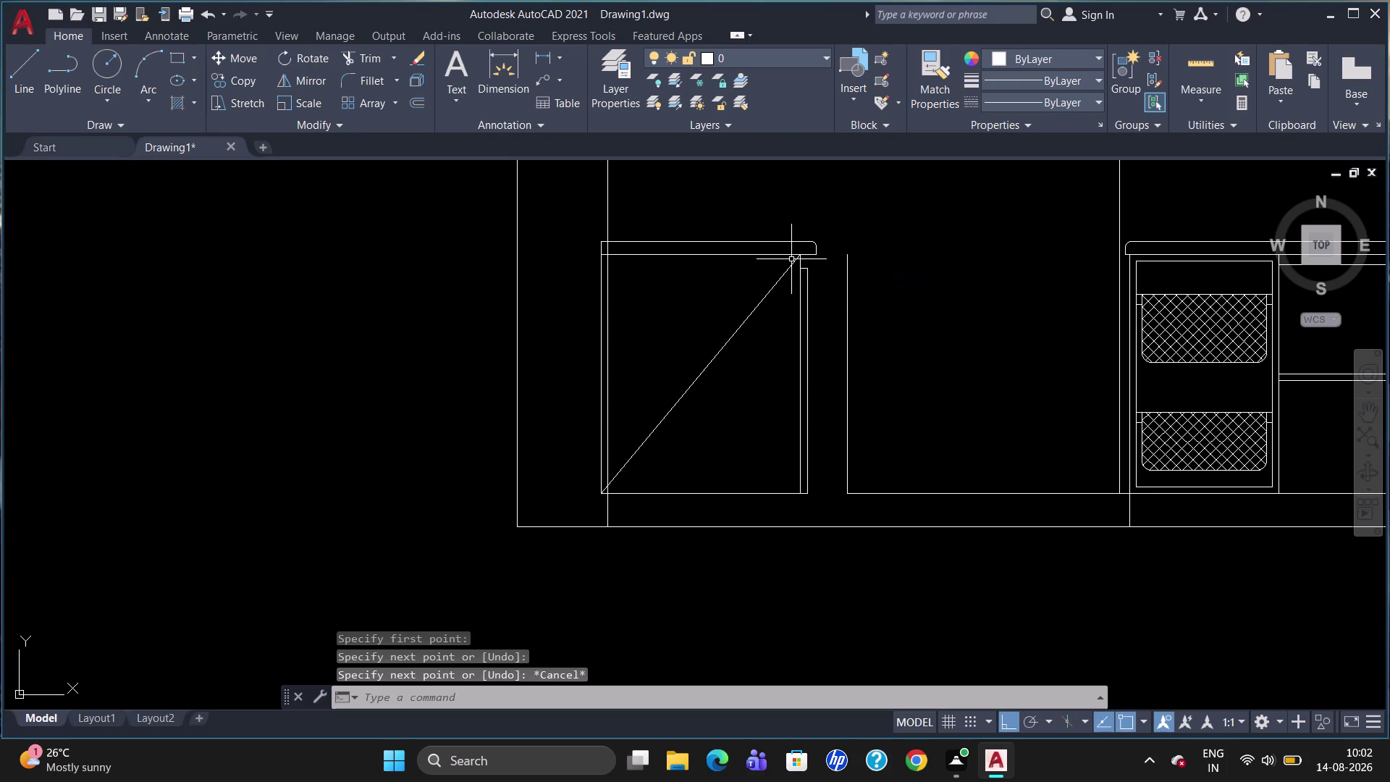
key(l)
key(Return)
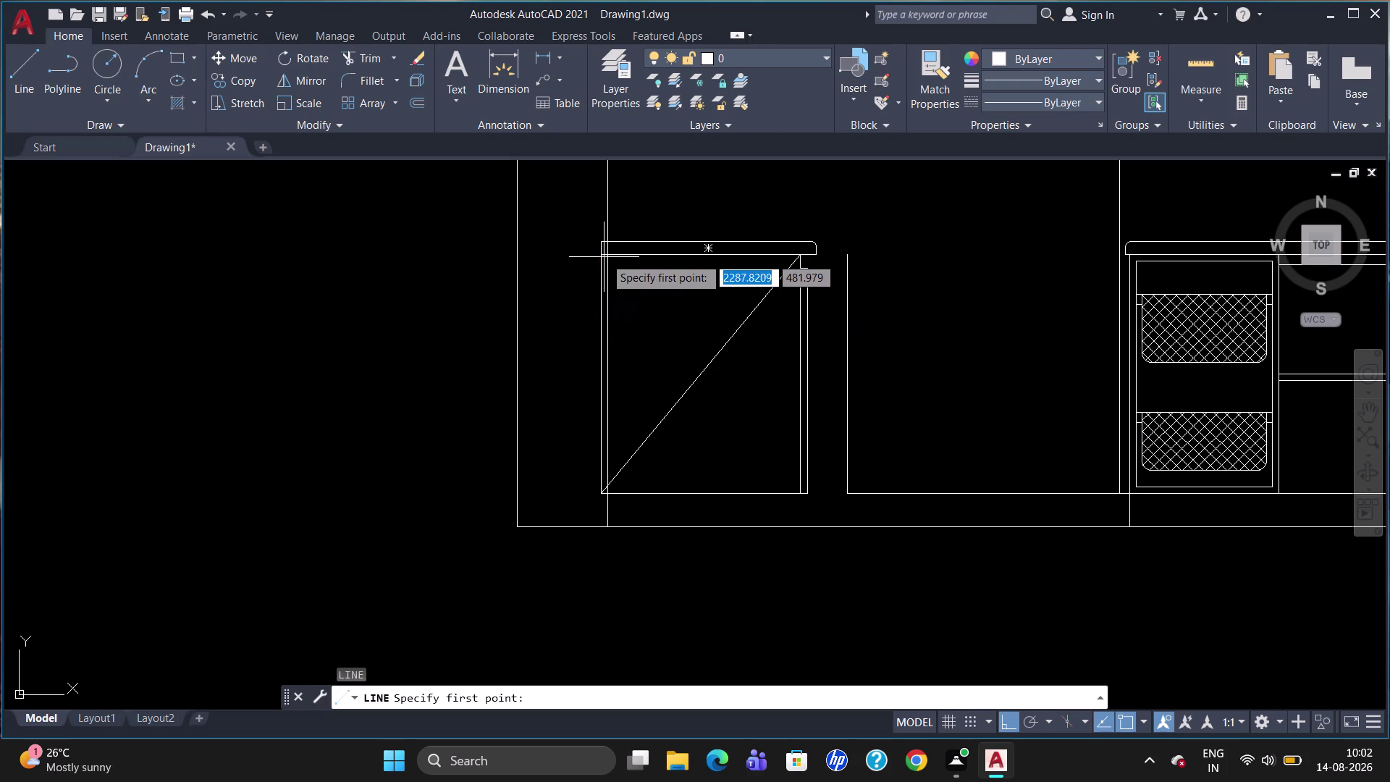
click(596, 260)
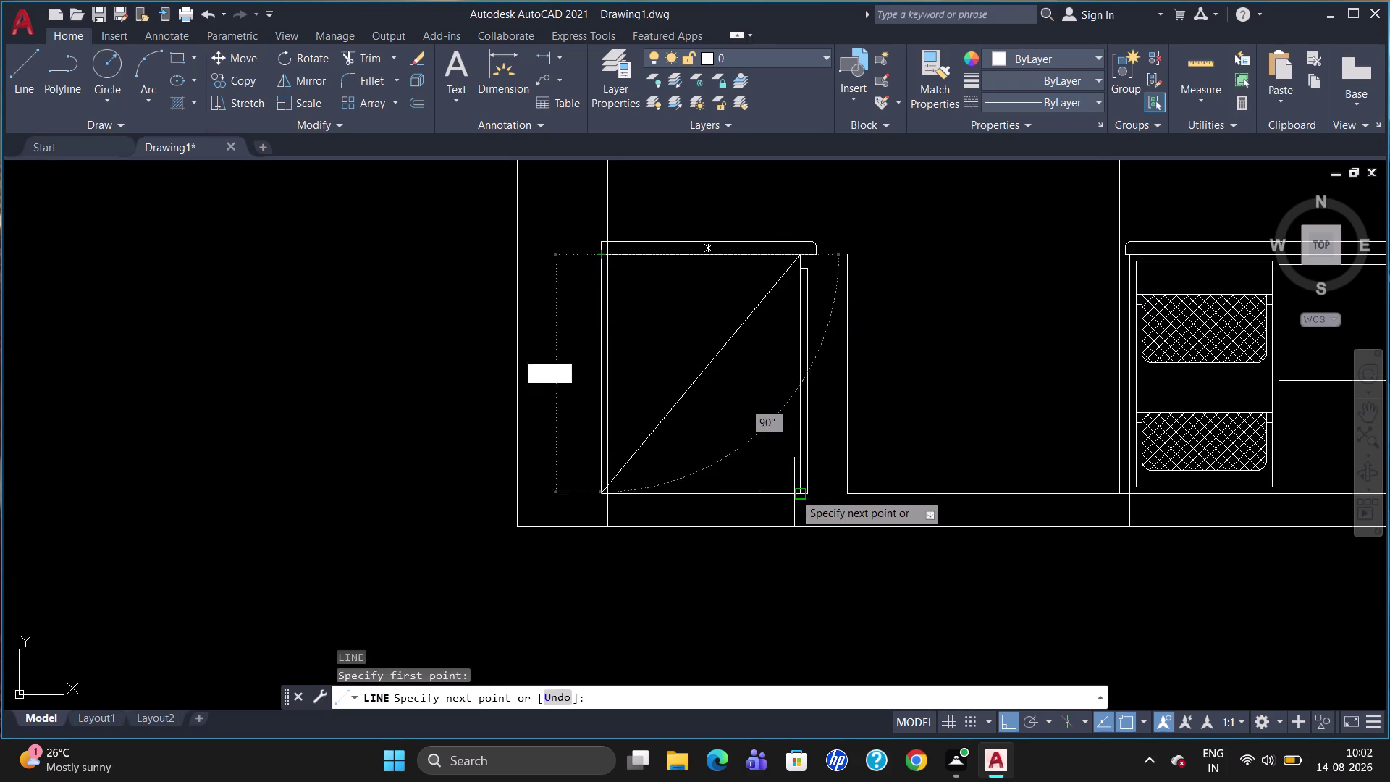
click(793, 491)
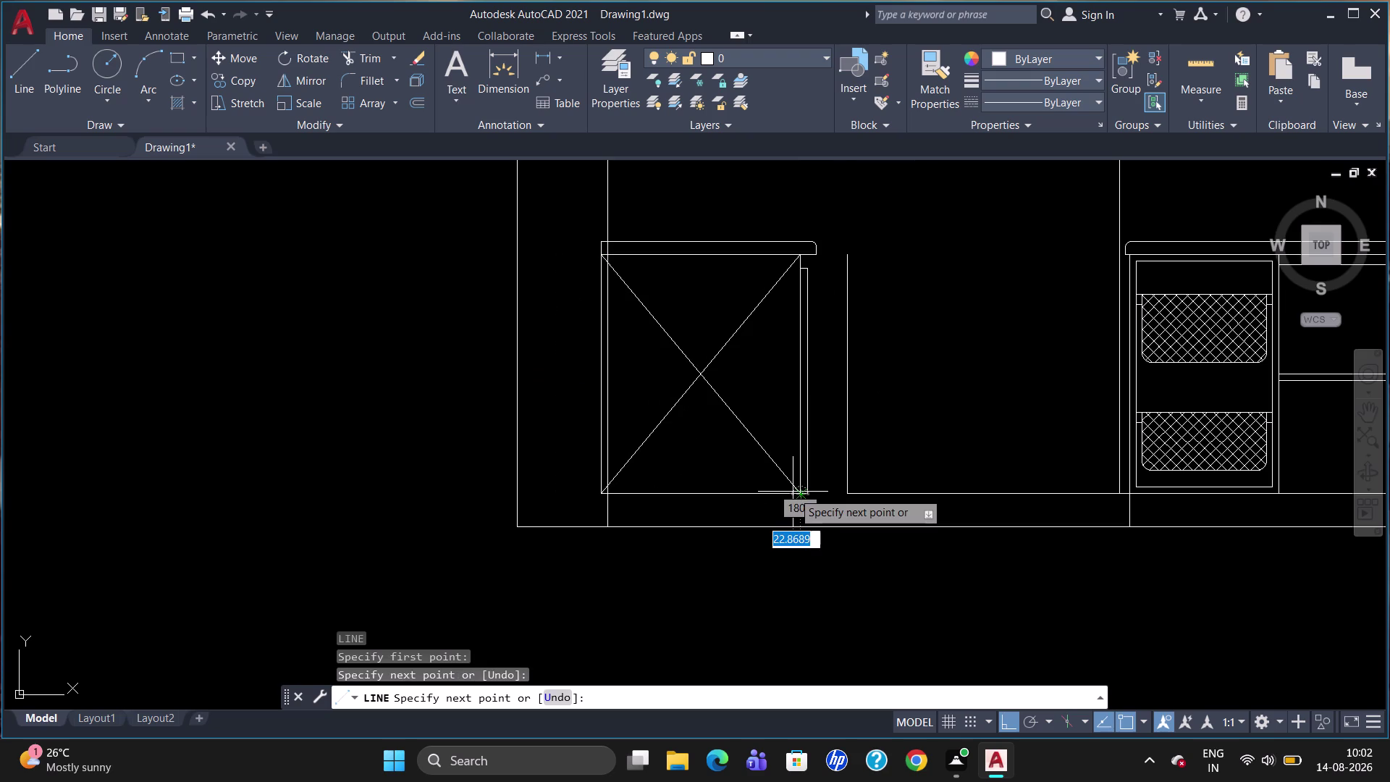
key(Escape)
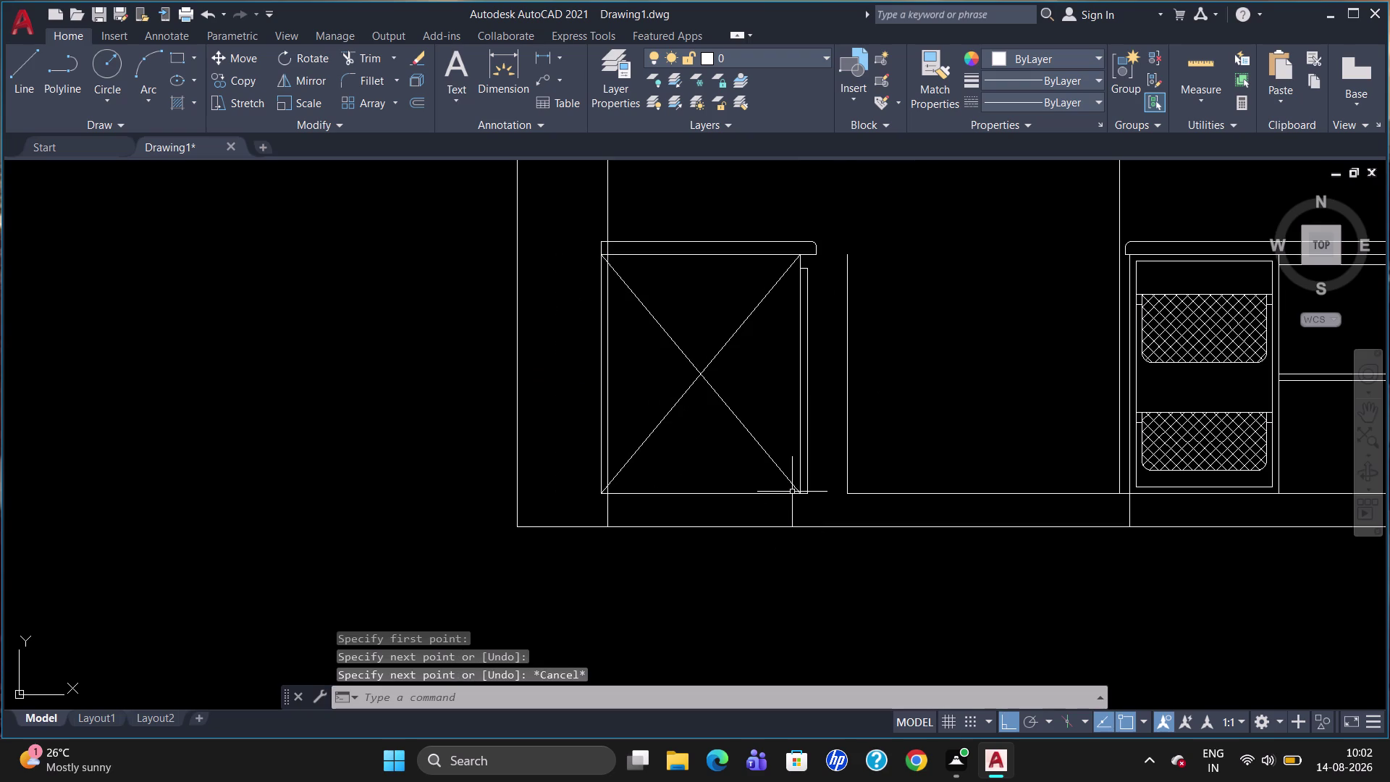
scroll(down, 3)
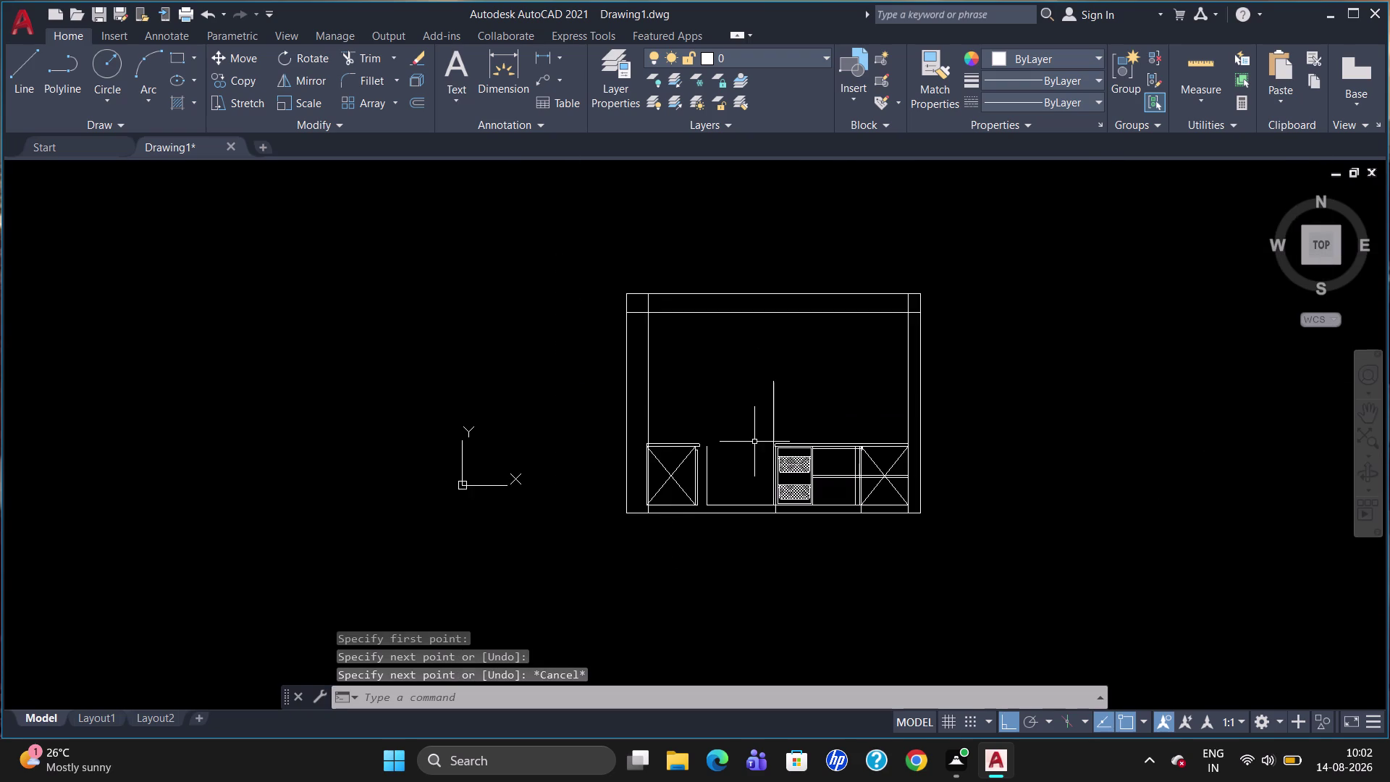
Delete the inner and outer left wall edge lines.
scroll(up, 3)
click(590, 403)
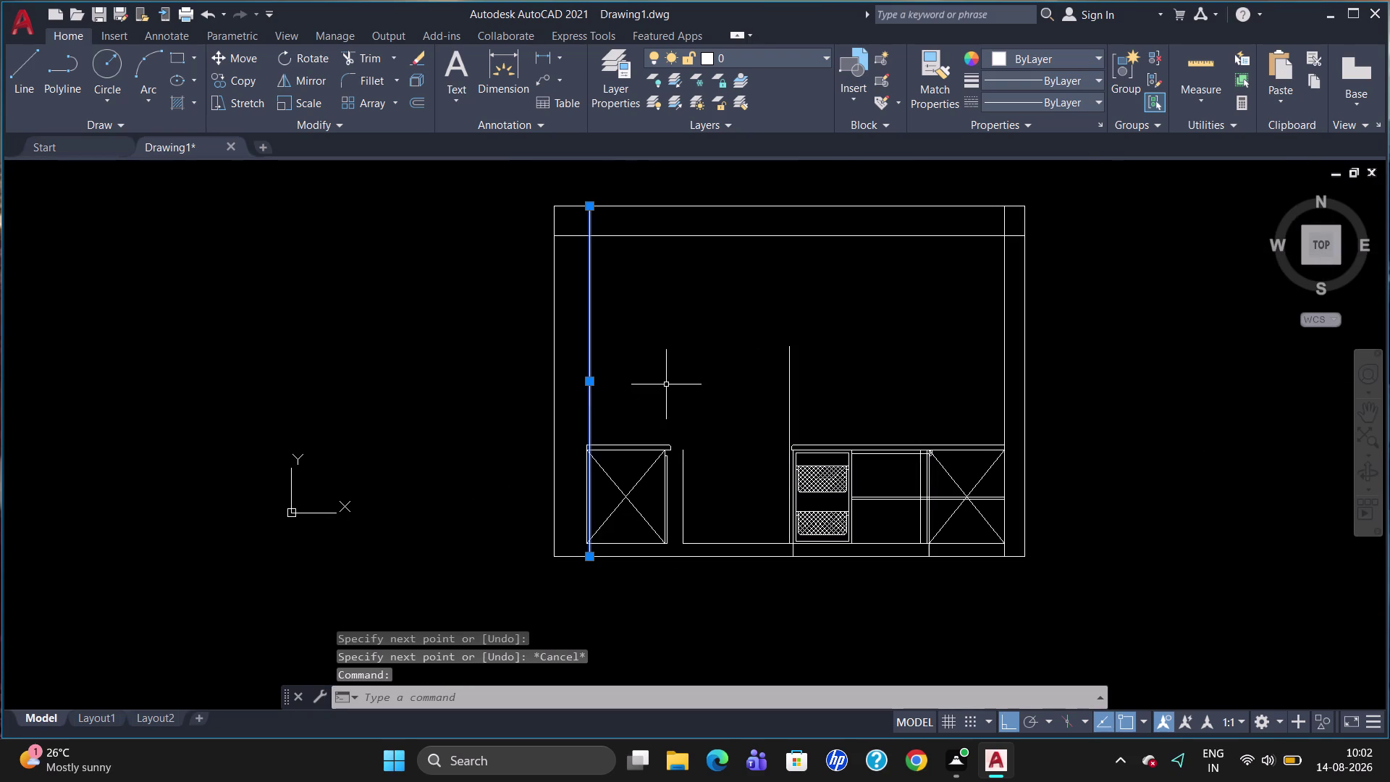
key(Delete)
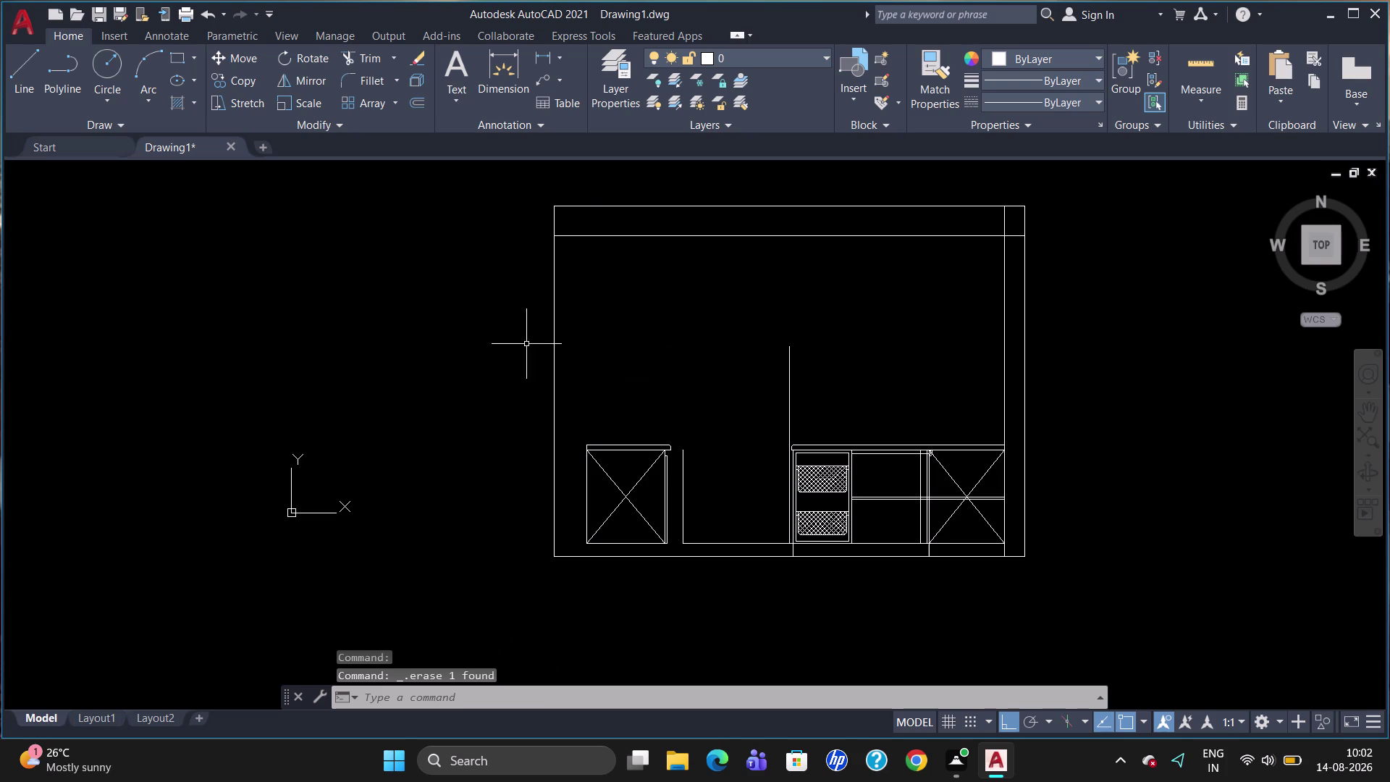
click(554, 341)
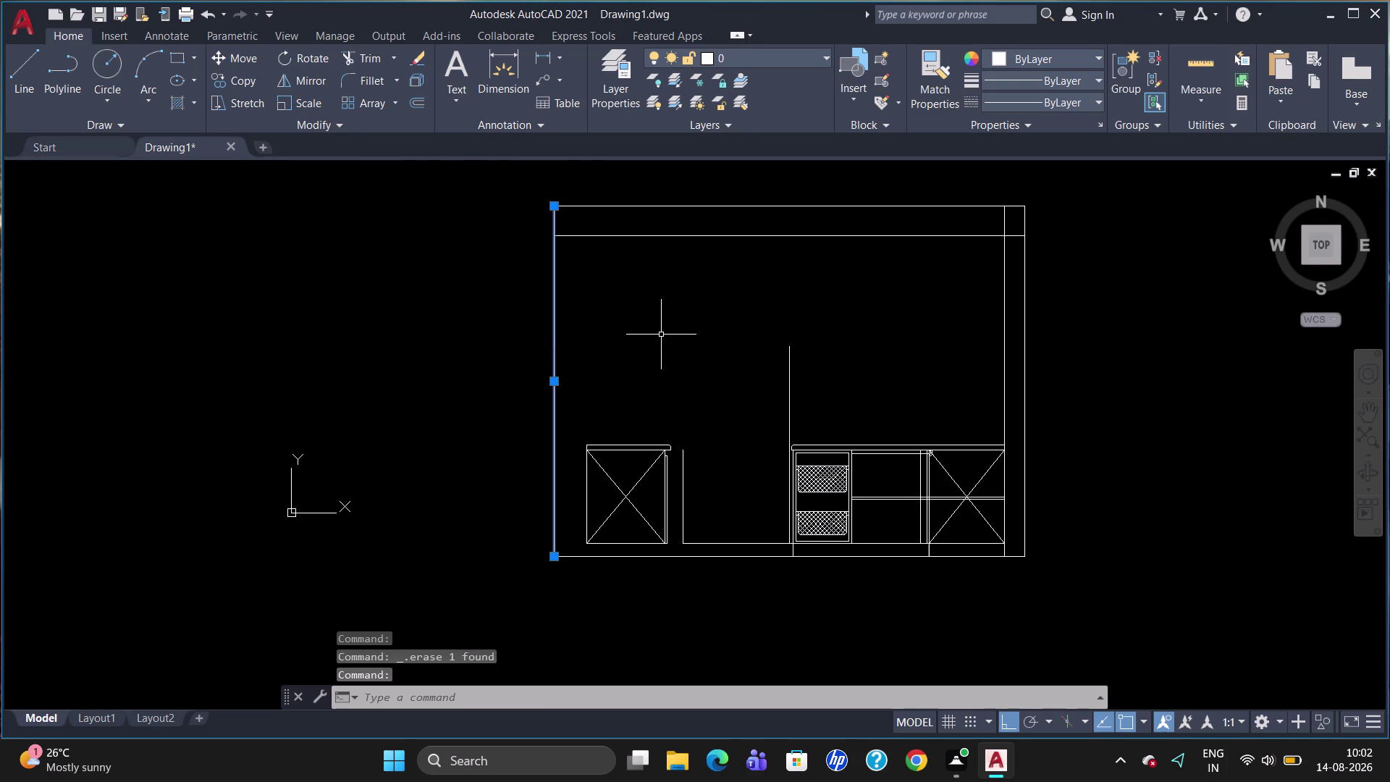
key(Delete)
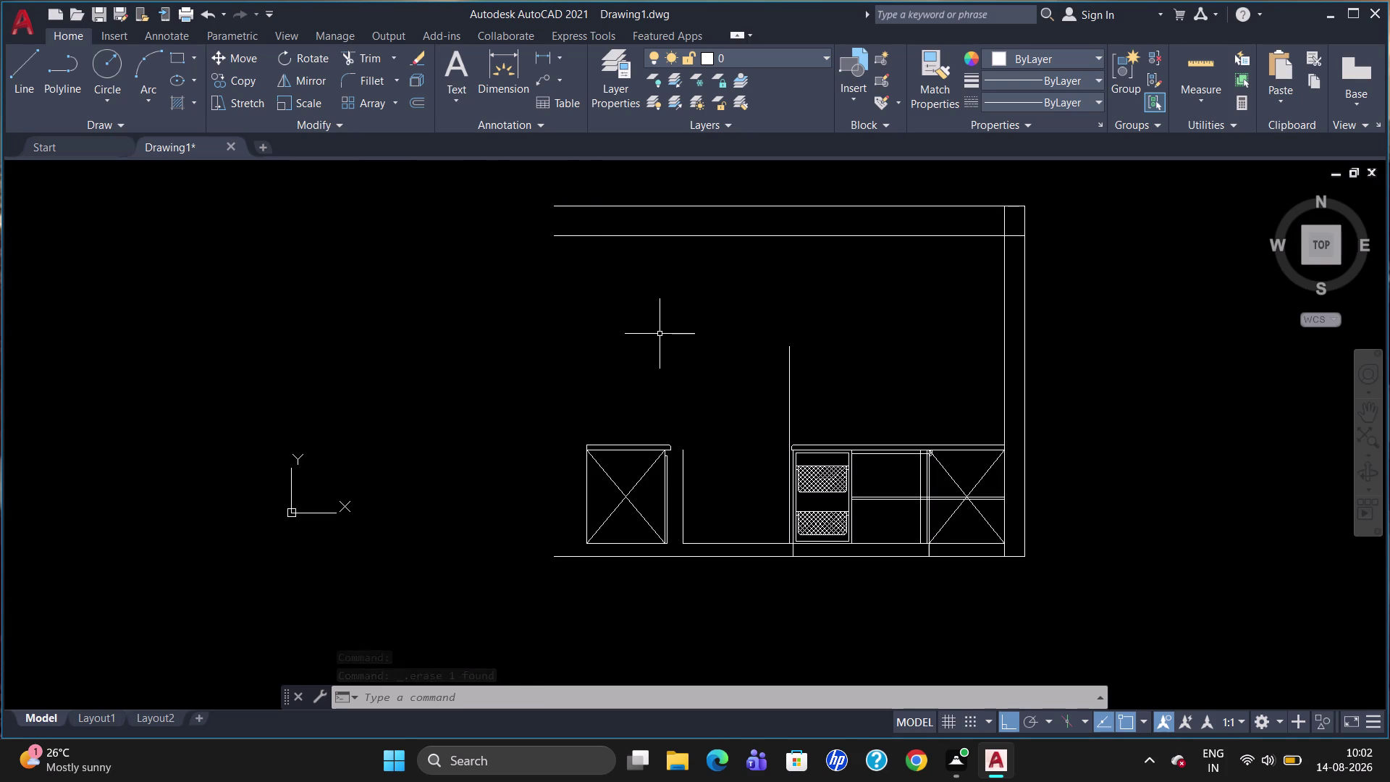
Offset the short vertical line 273 units to the left.
key(o)
key(Return)
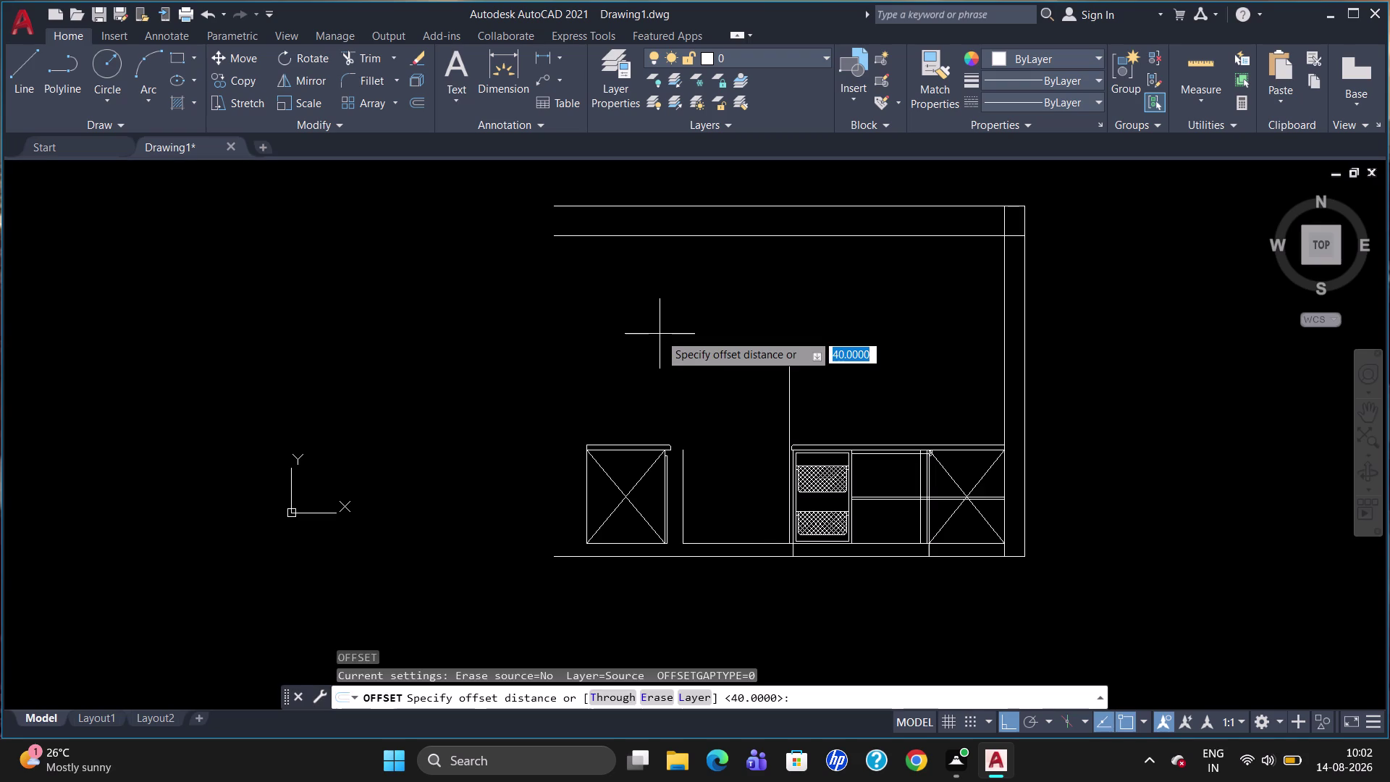
key(2)
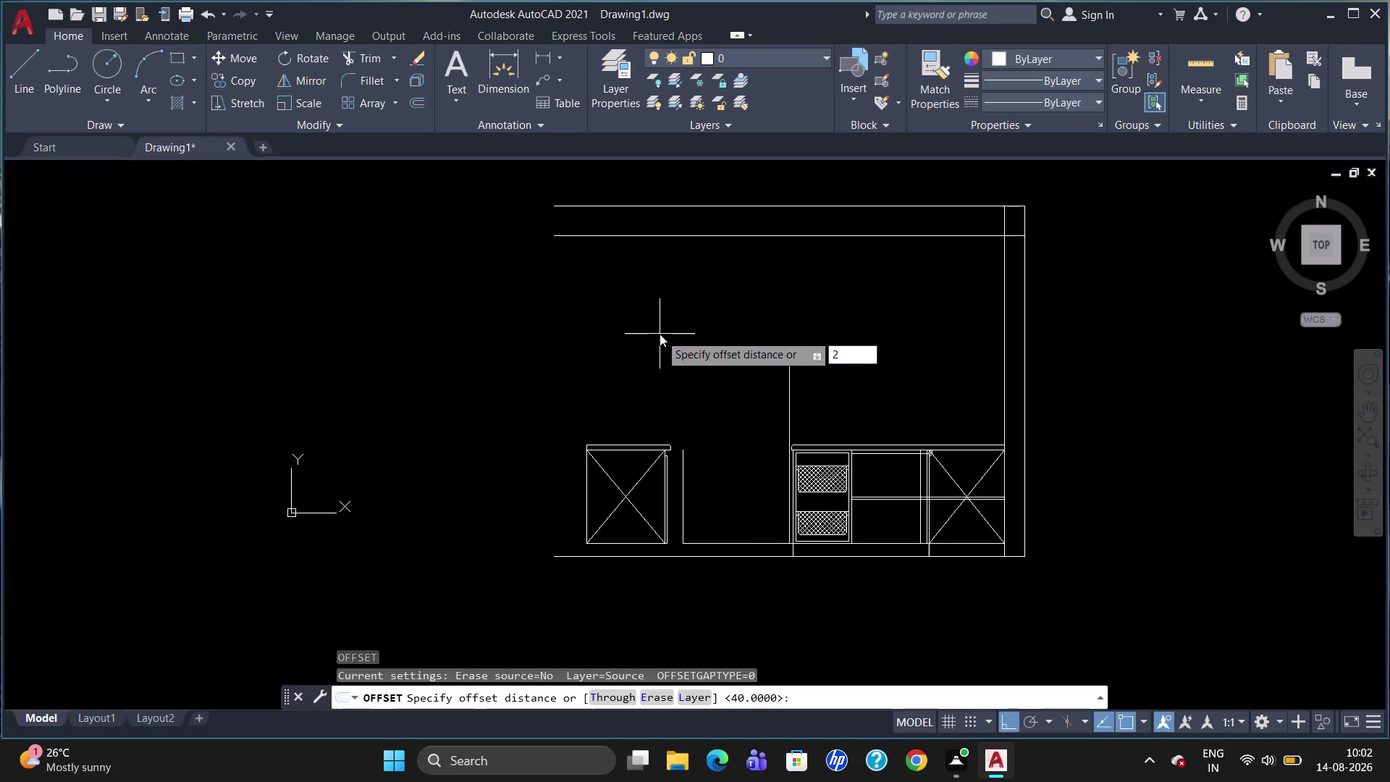
key(7)
key(3)
key(Return)
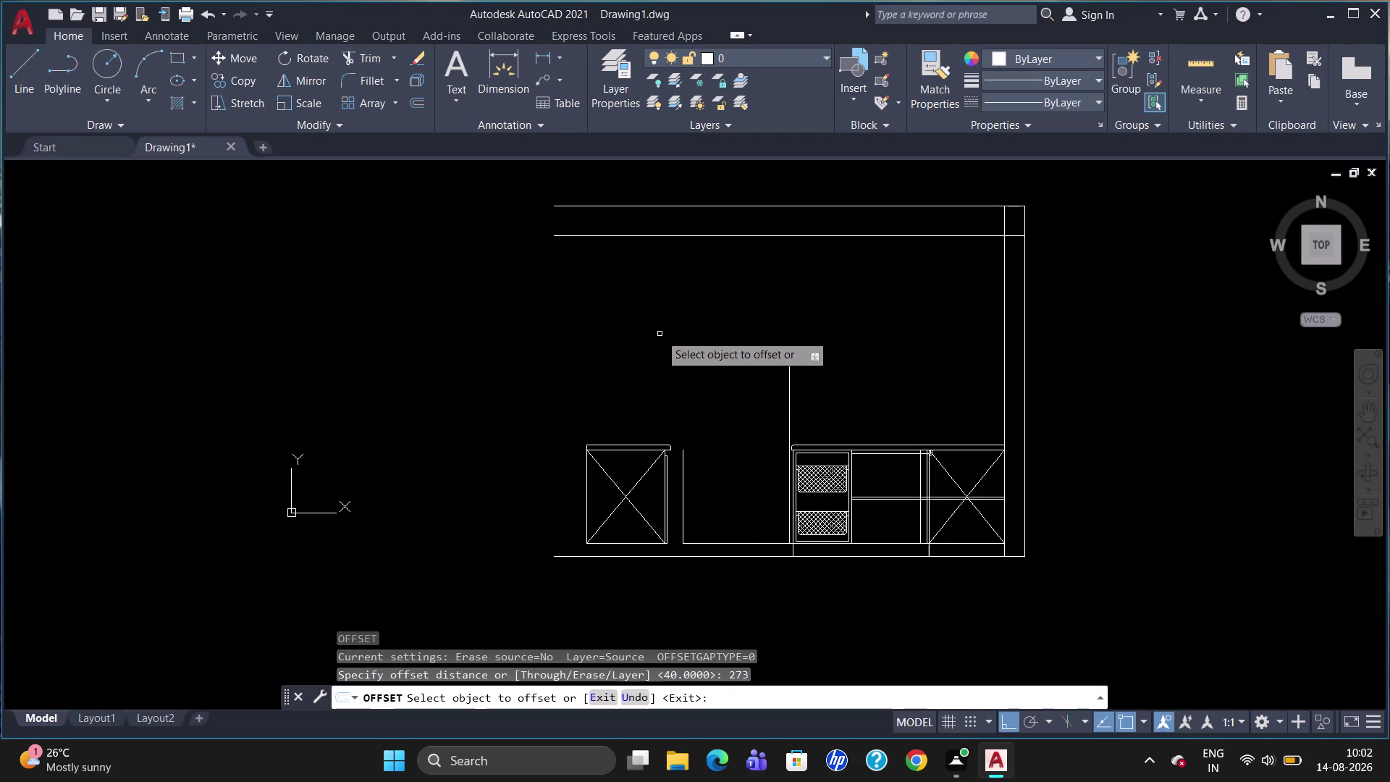
click(588, 503)
click(528, 504)
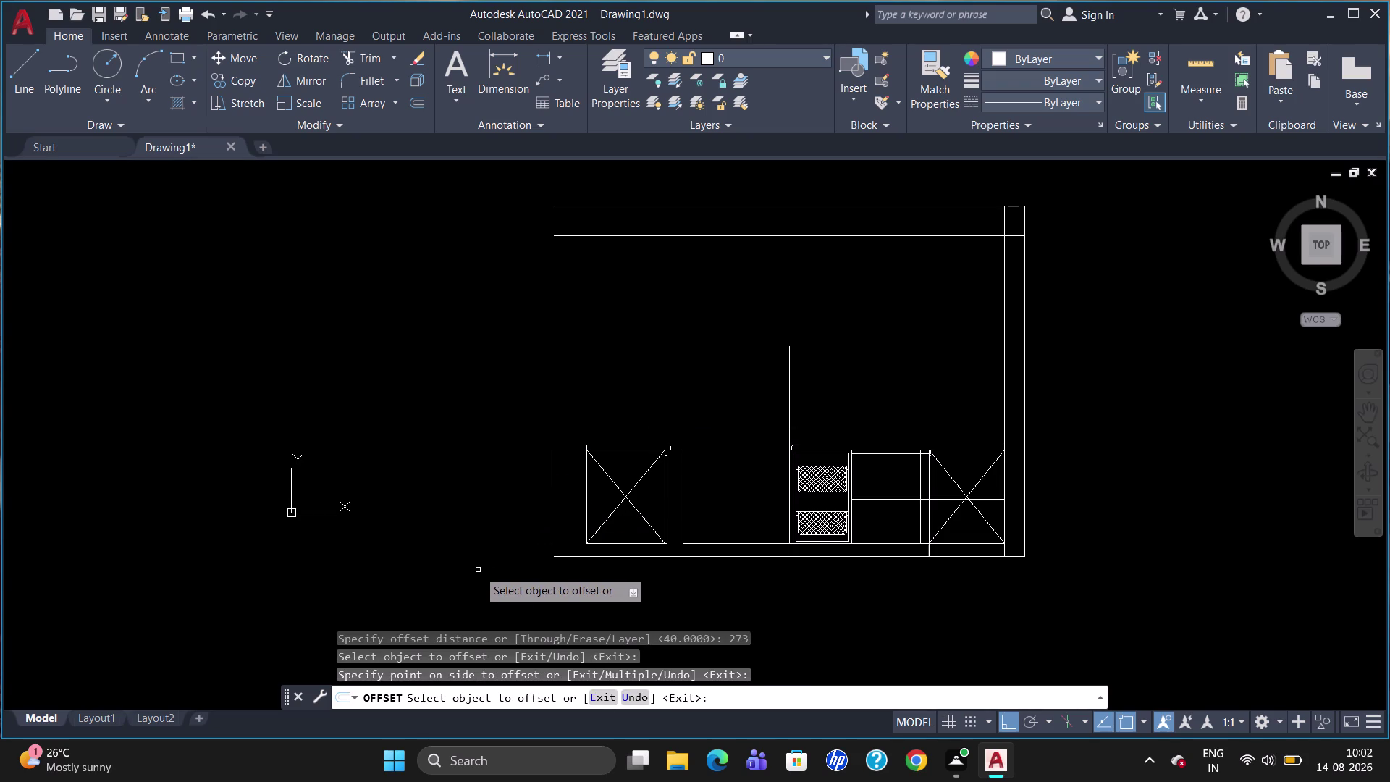
key(Escape)
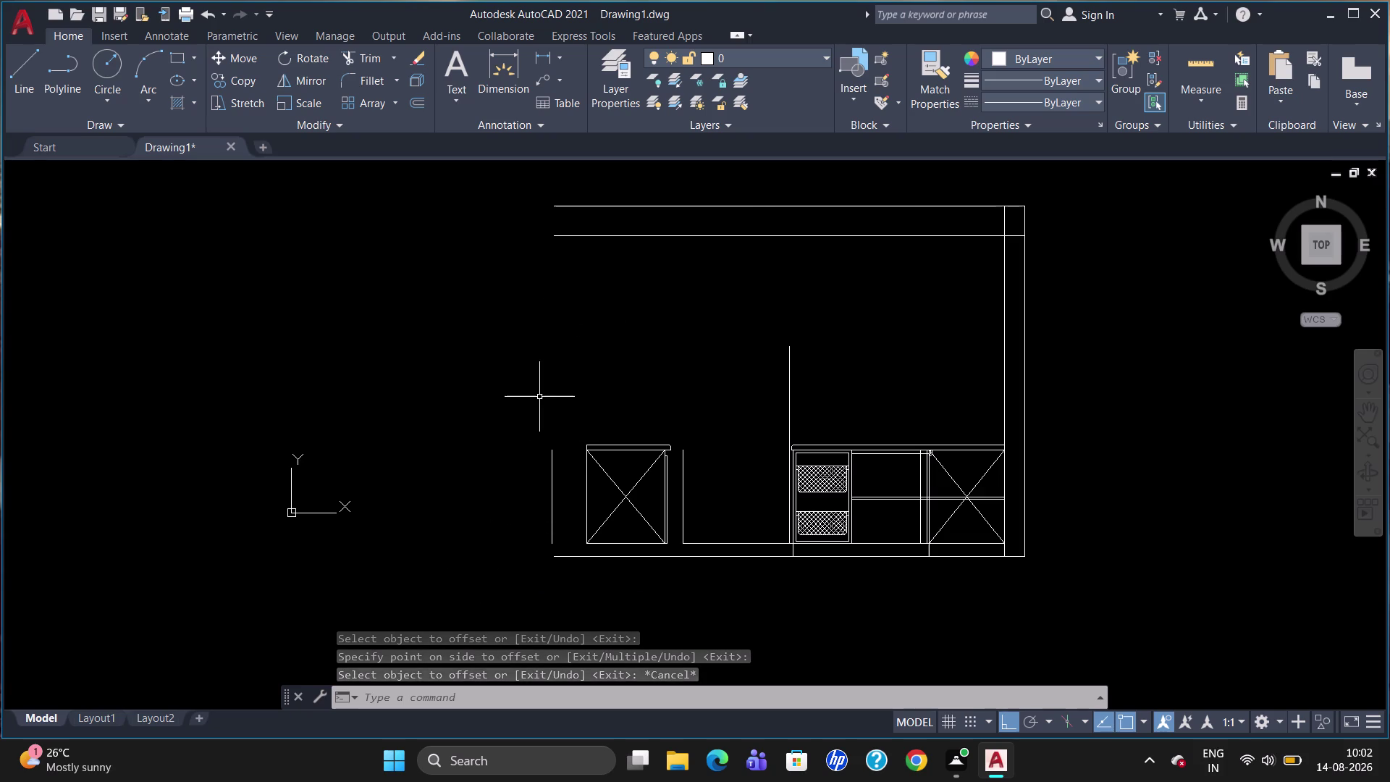
scroll(up, 3)
scroll(down, 3)
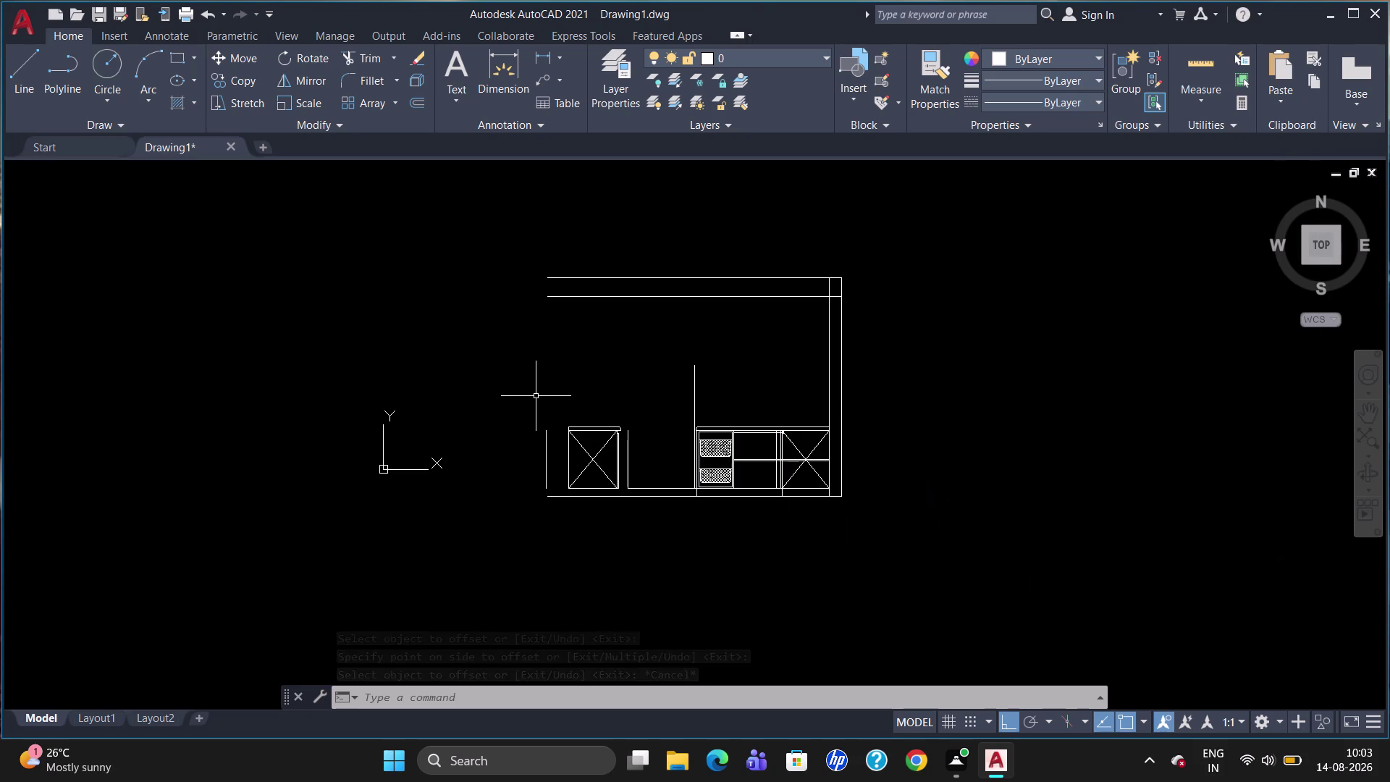
Draw short horizontal lines extending the top wall edge and floor line leftward.
key(l)
key(Return)
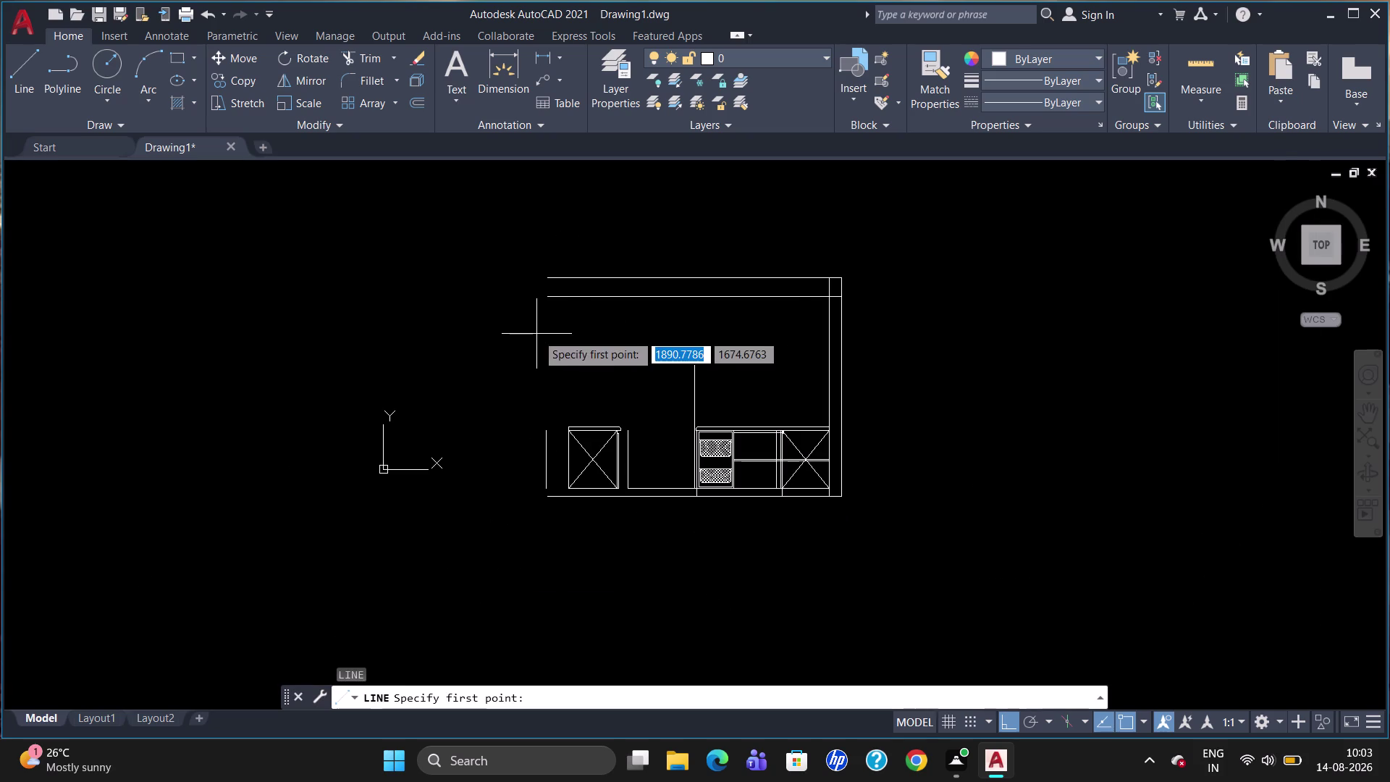
click(551, 301)
click(500, 302)
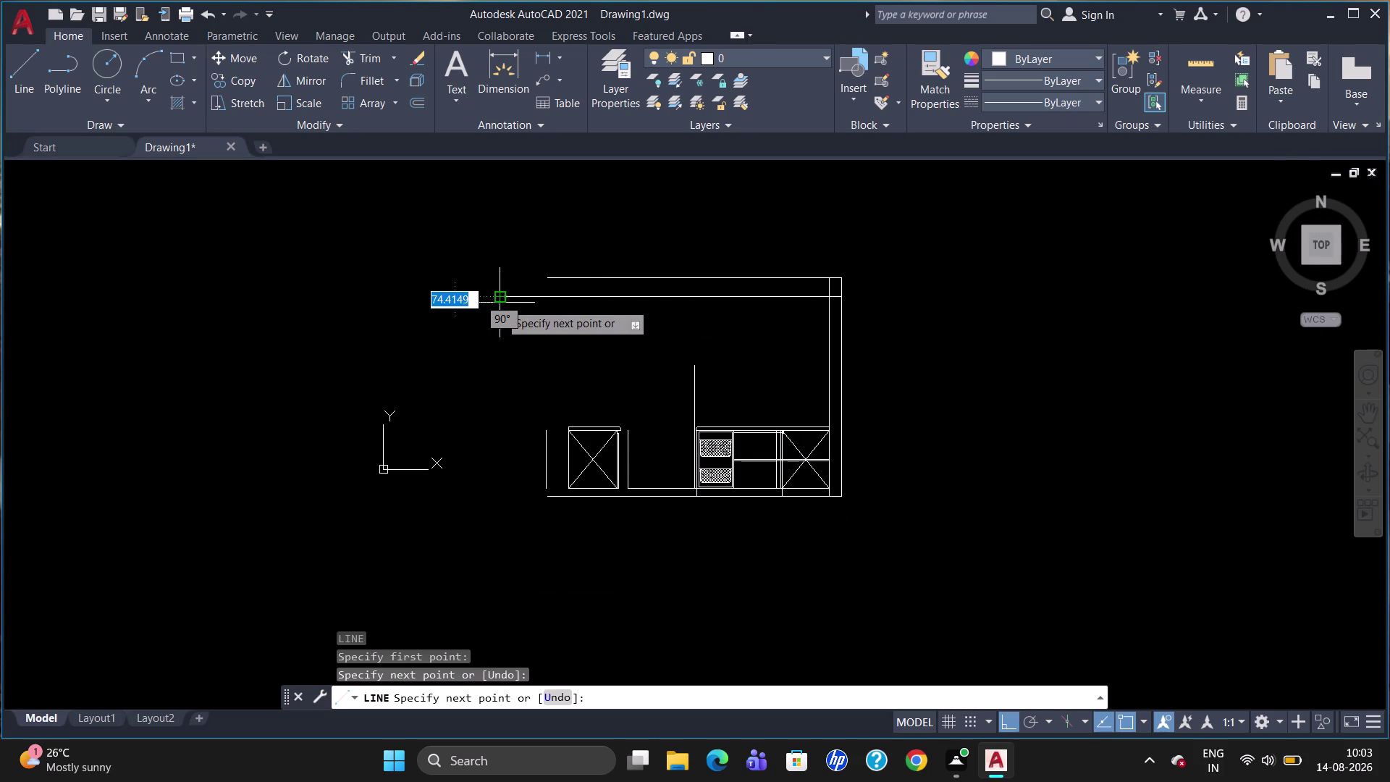
key(Escape)
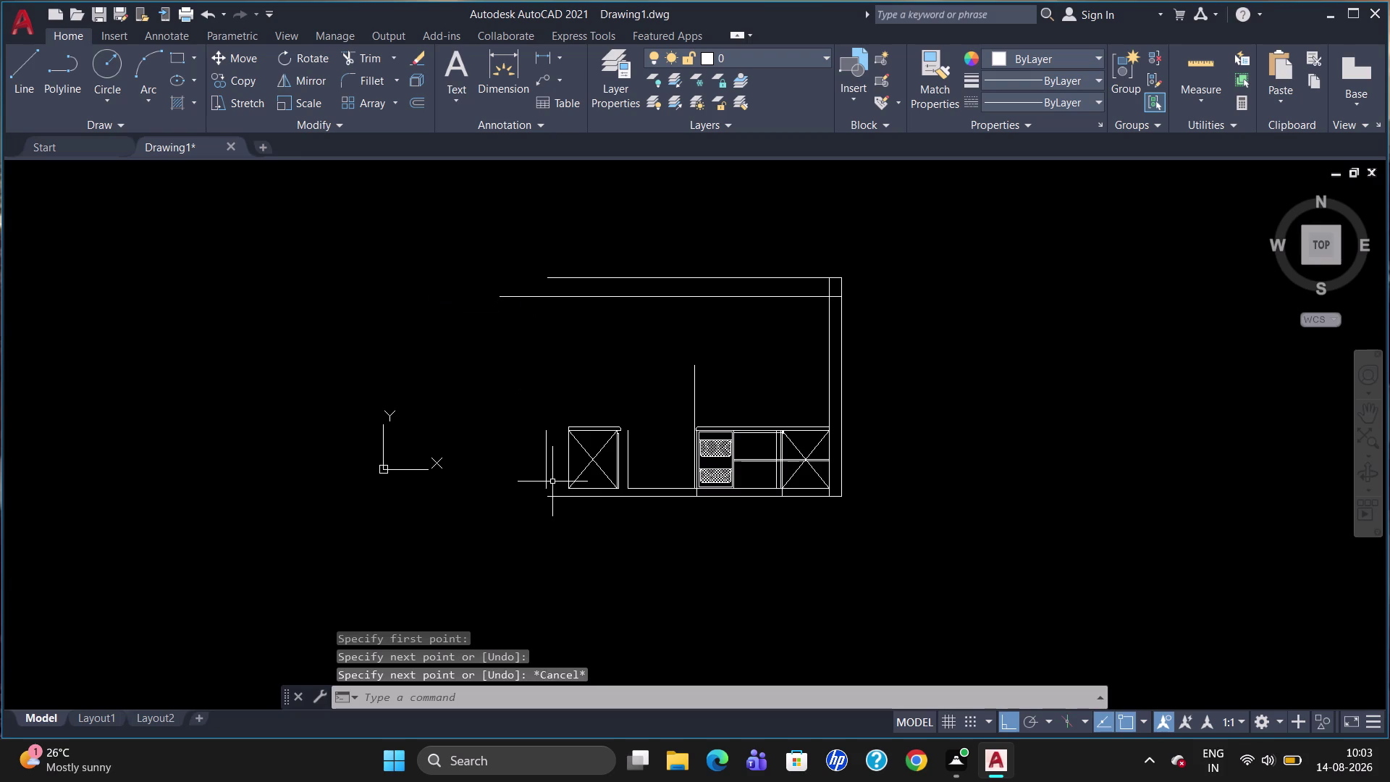
key(l)
key(Return)
scroll(up, 3)
click(553, 390)
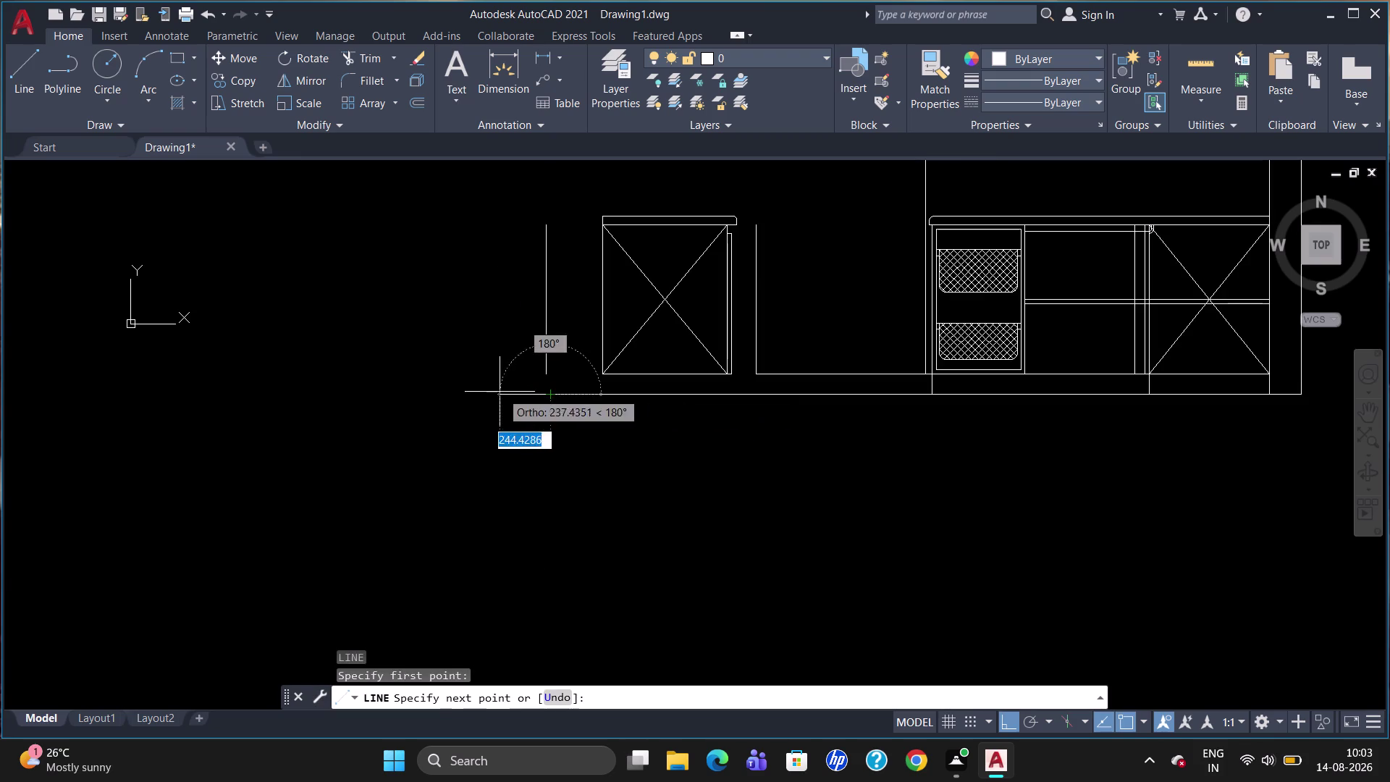
click(500, 391)
key(Escape)
Extend the left vertical line down to the short floor line.
text(EX)
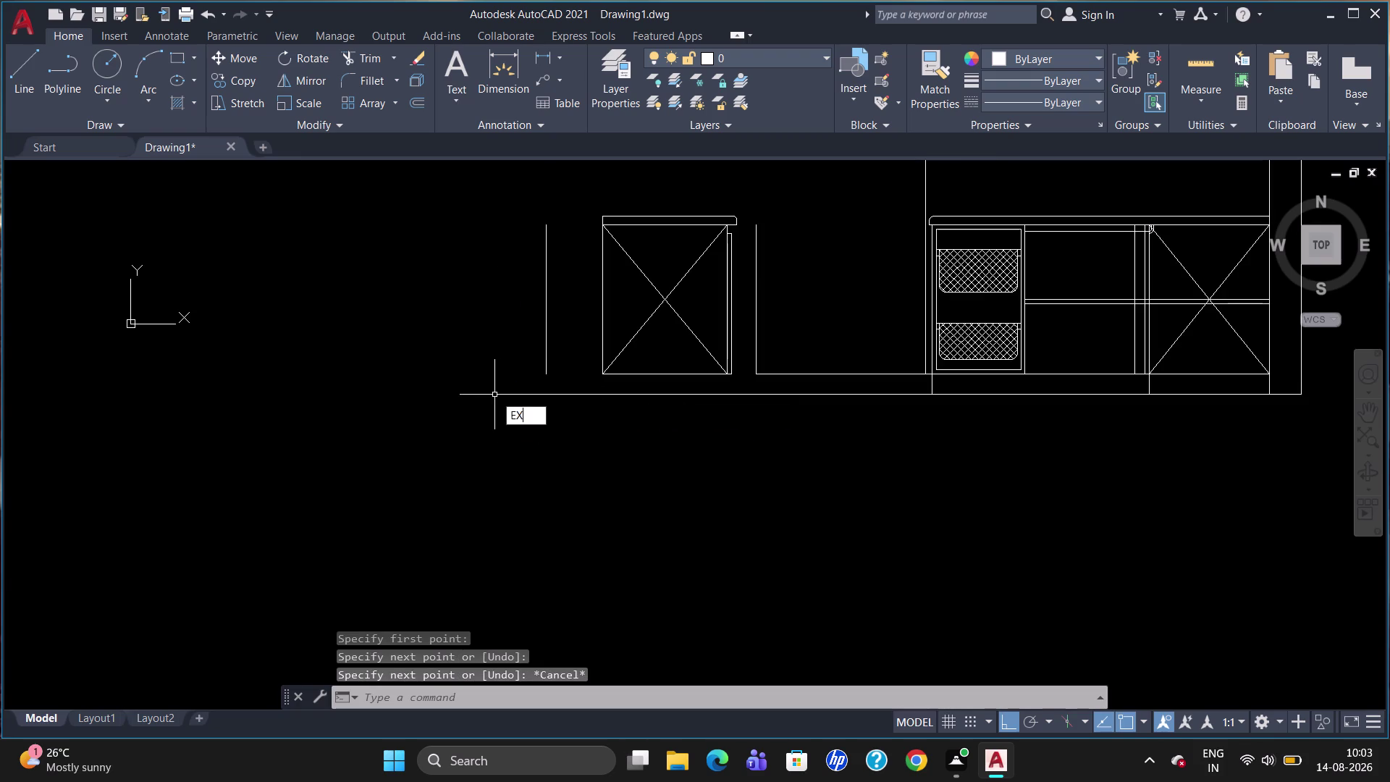
key(Return)
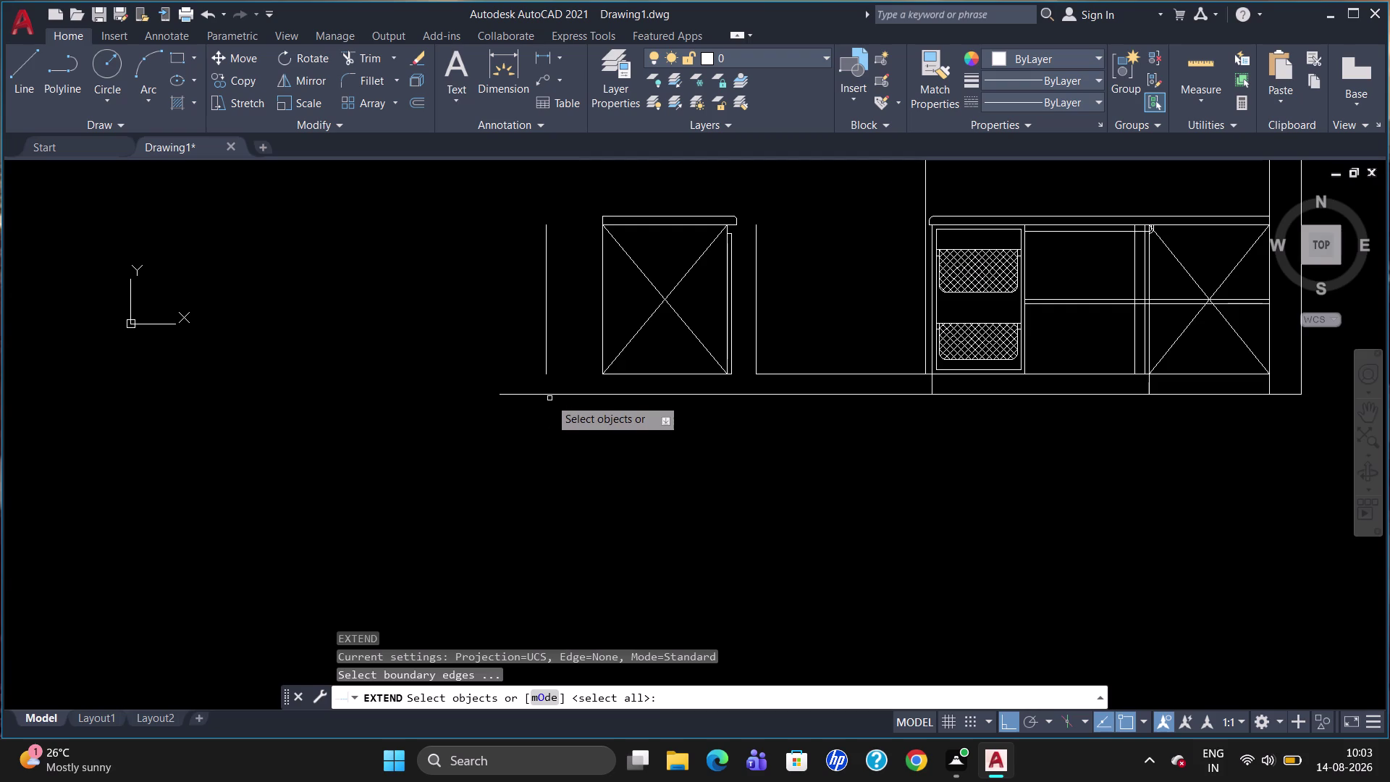
click(550, 394)
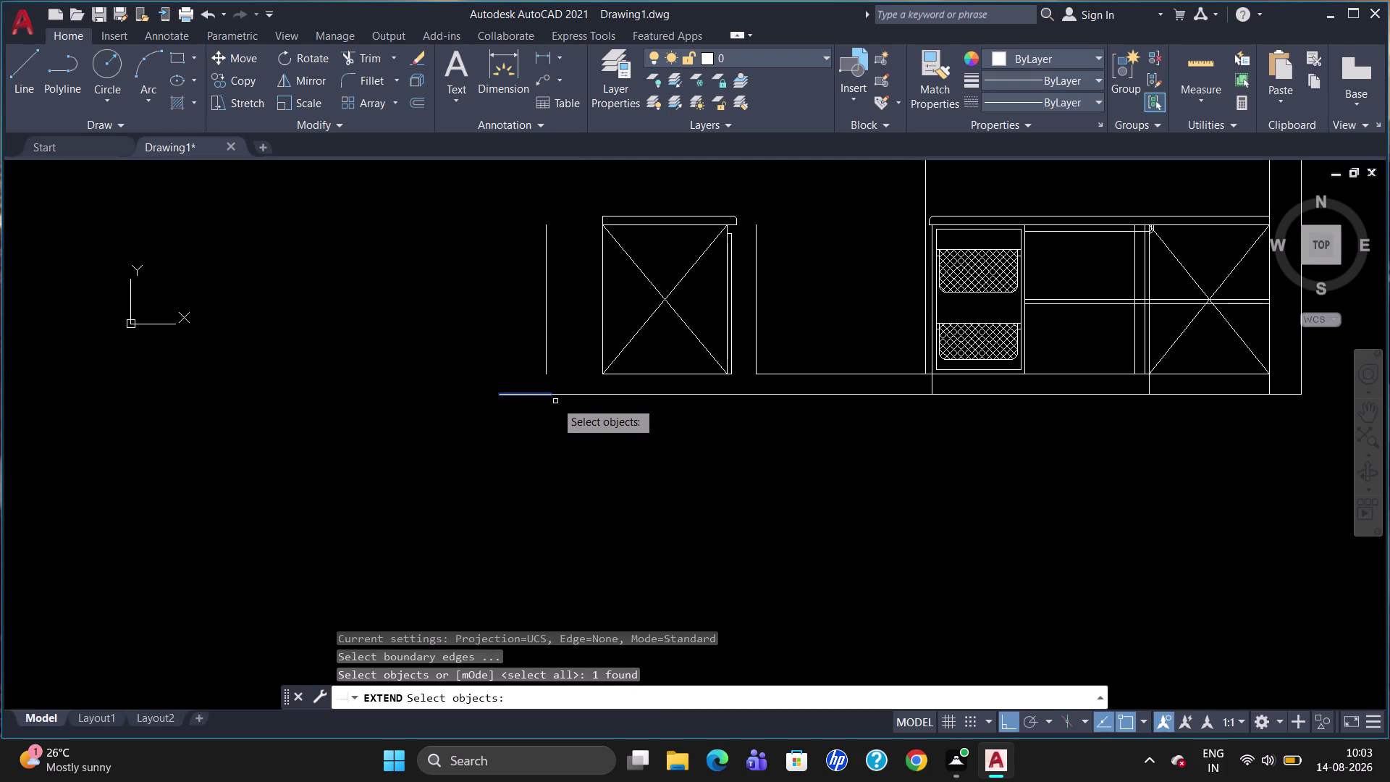
key(Return)
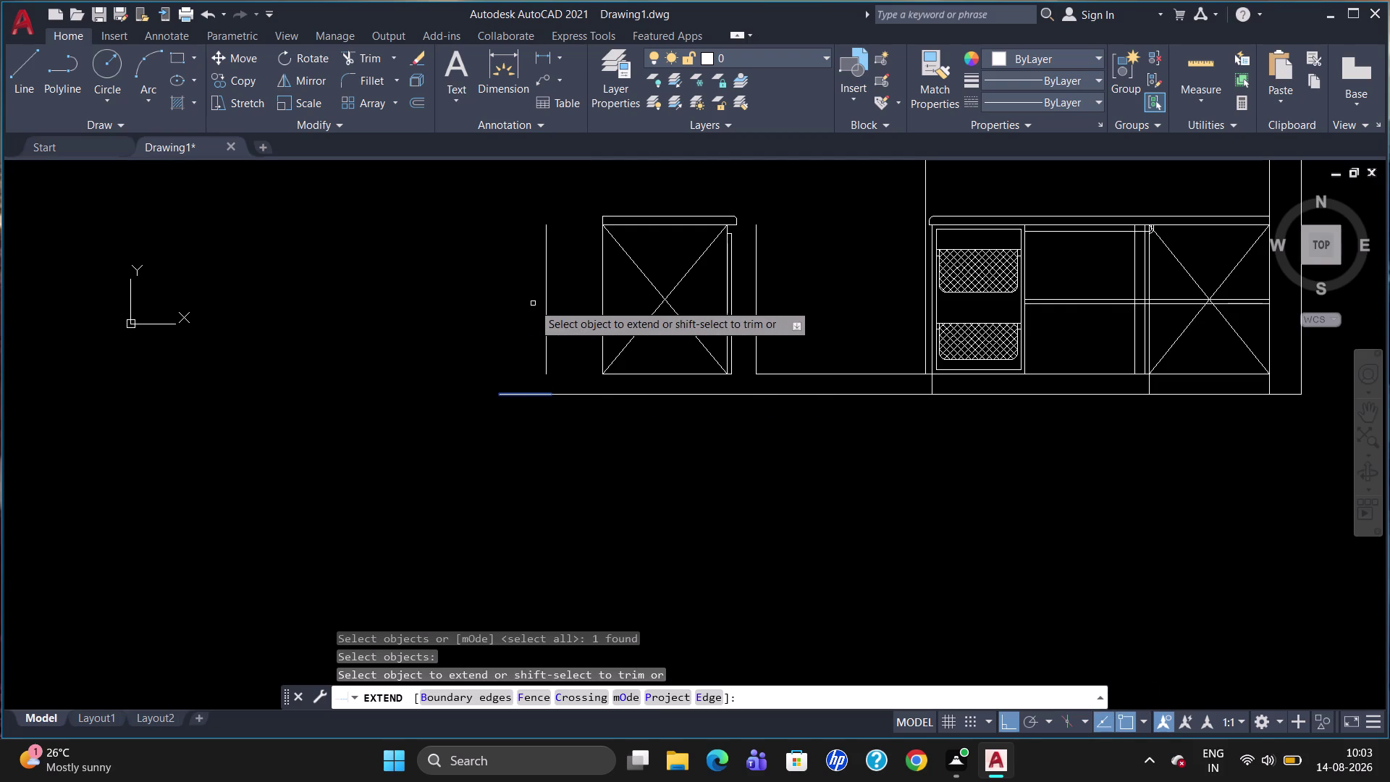
click(544, 303)
scroll(down, 3)
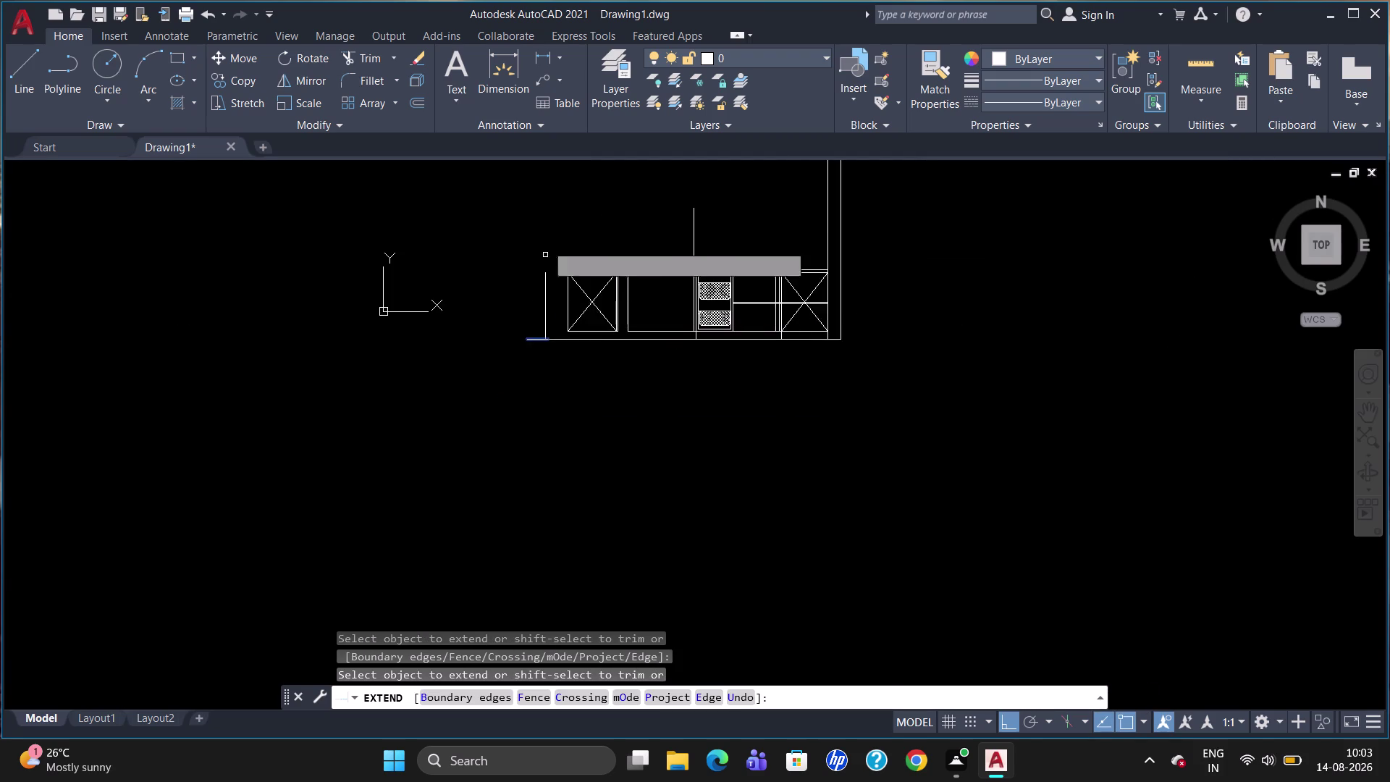
scroll(up, 3)
scroll(down, 3)
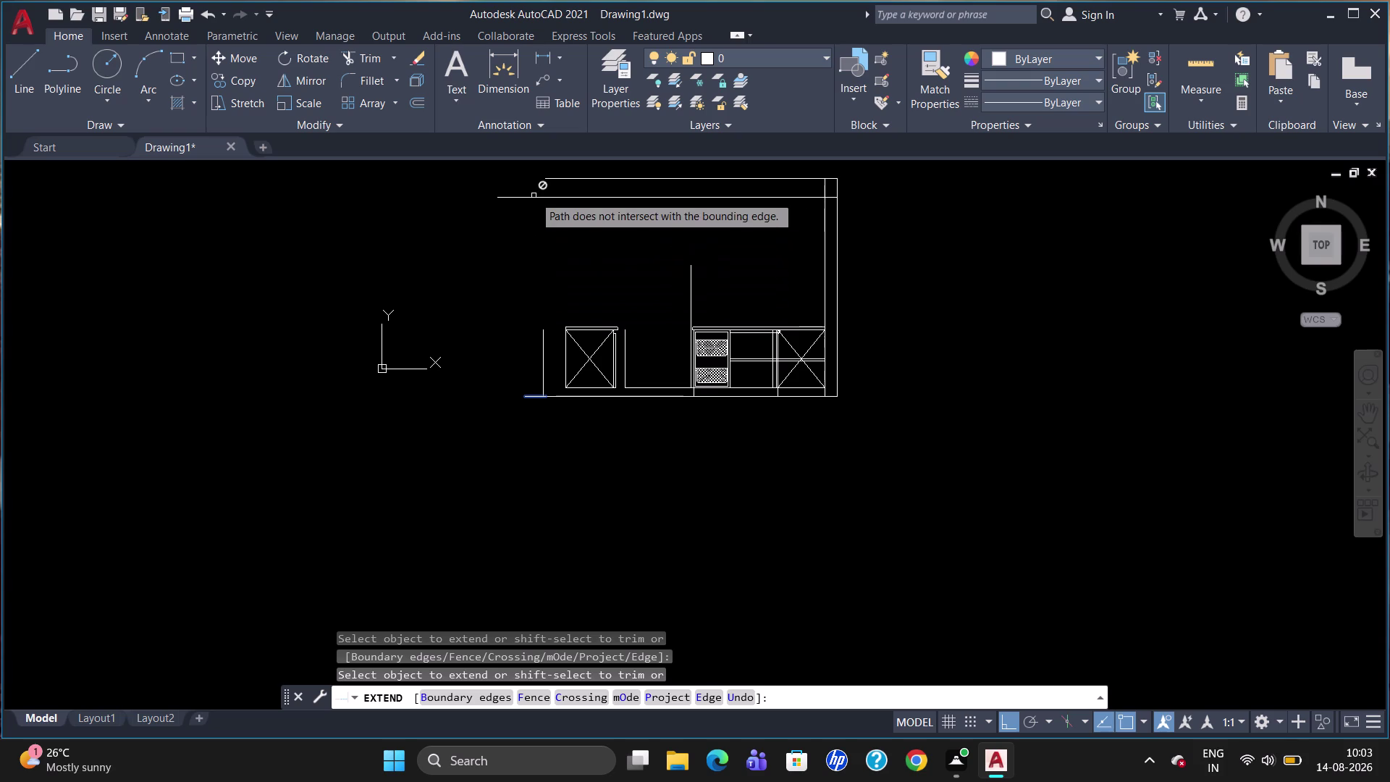
click(533, 198)
key(Escape)
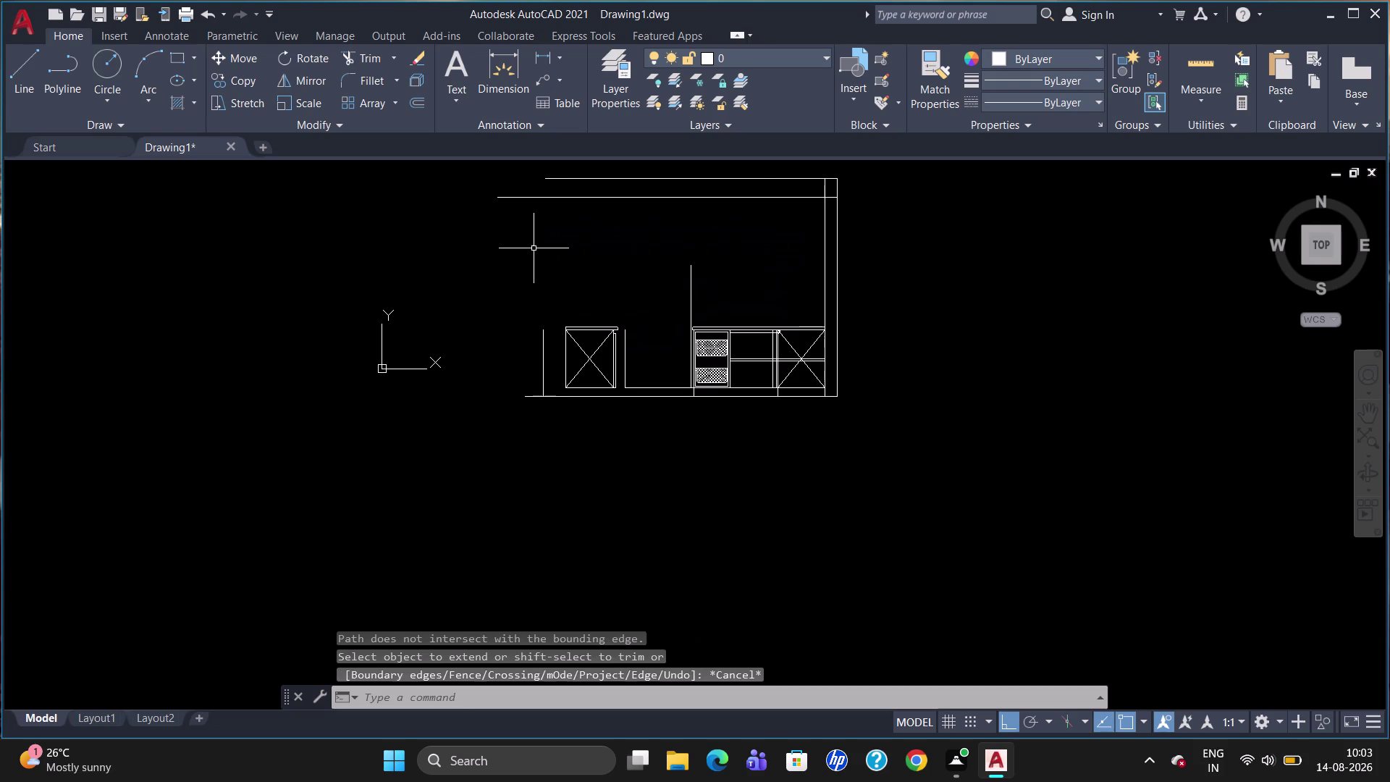
Extend the left vertical line up to the top wall edge.
text(EX)
key(Return)
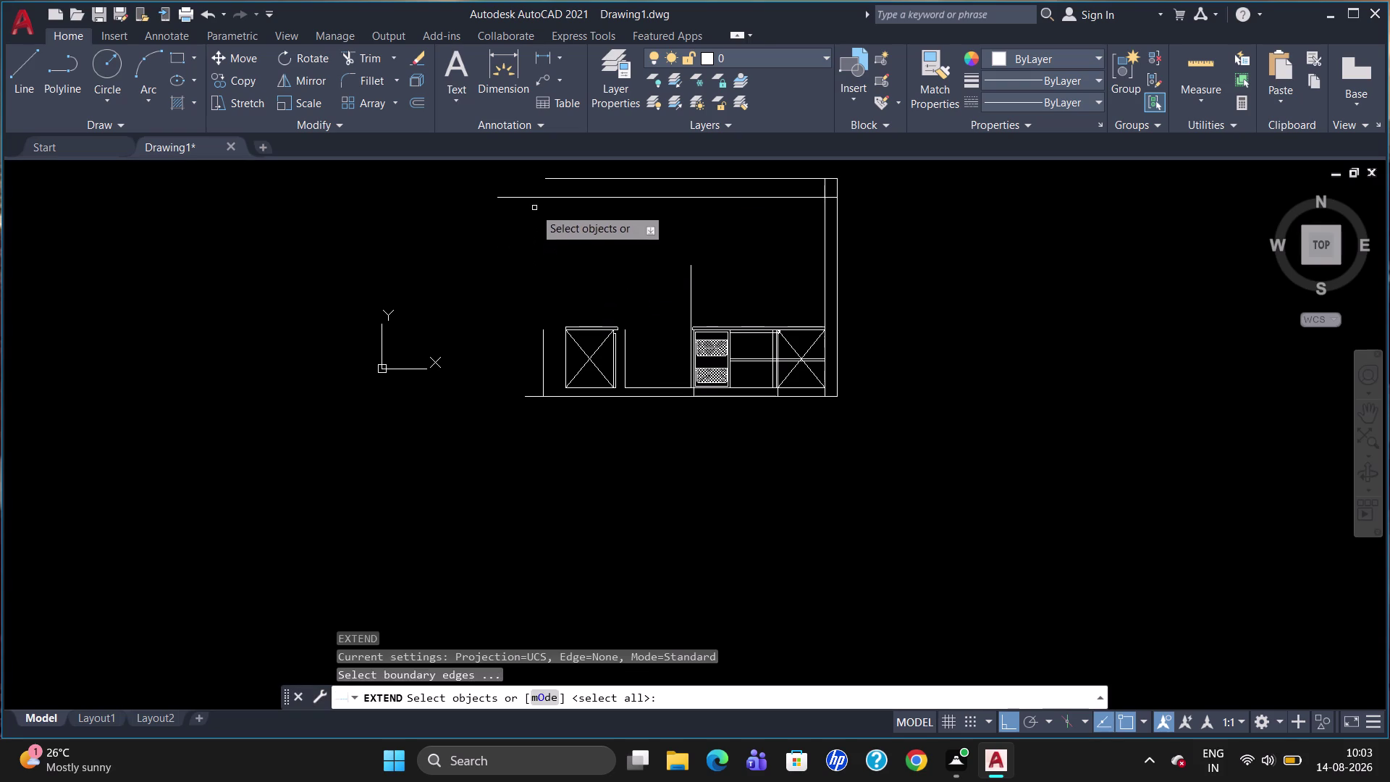
click(532, 195)
key(Return)
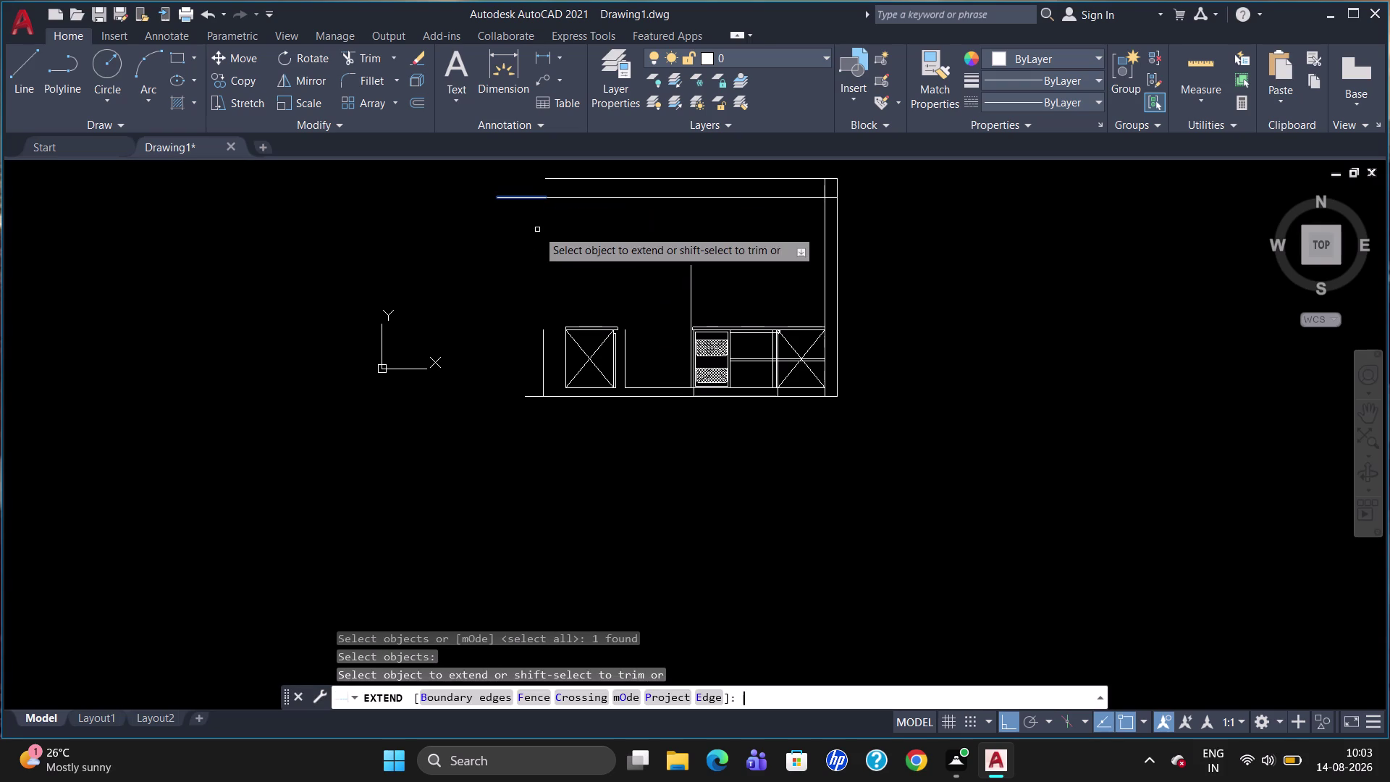
click(544, 343)
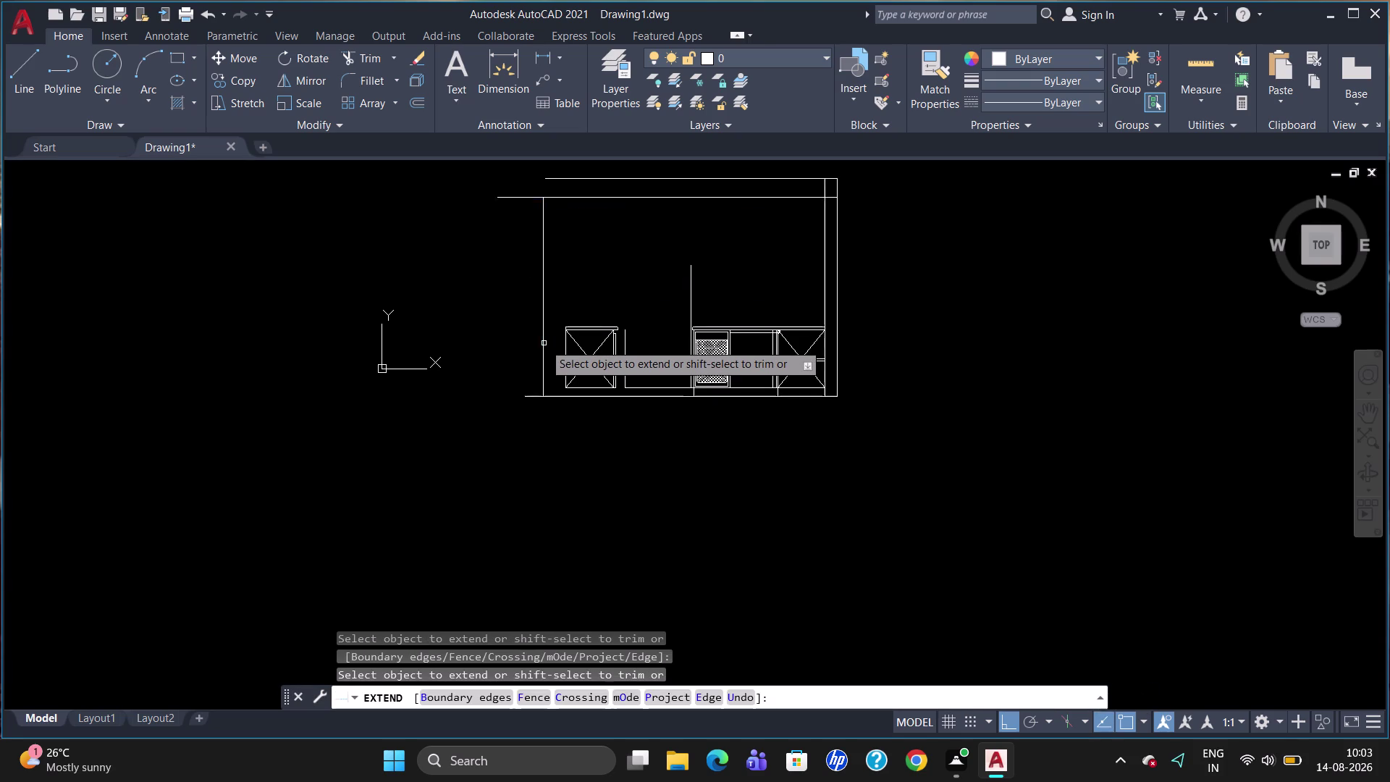
key(Escape)
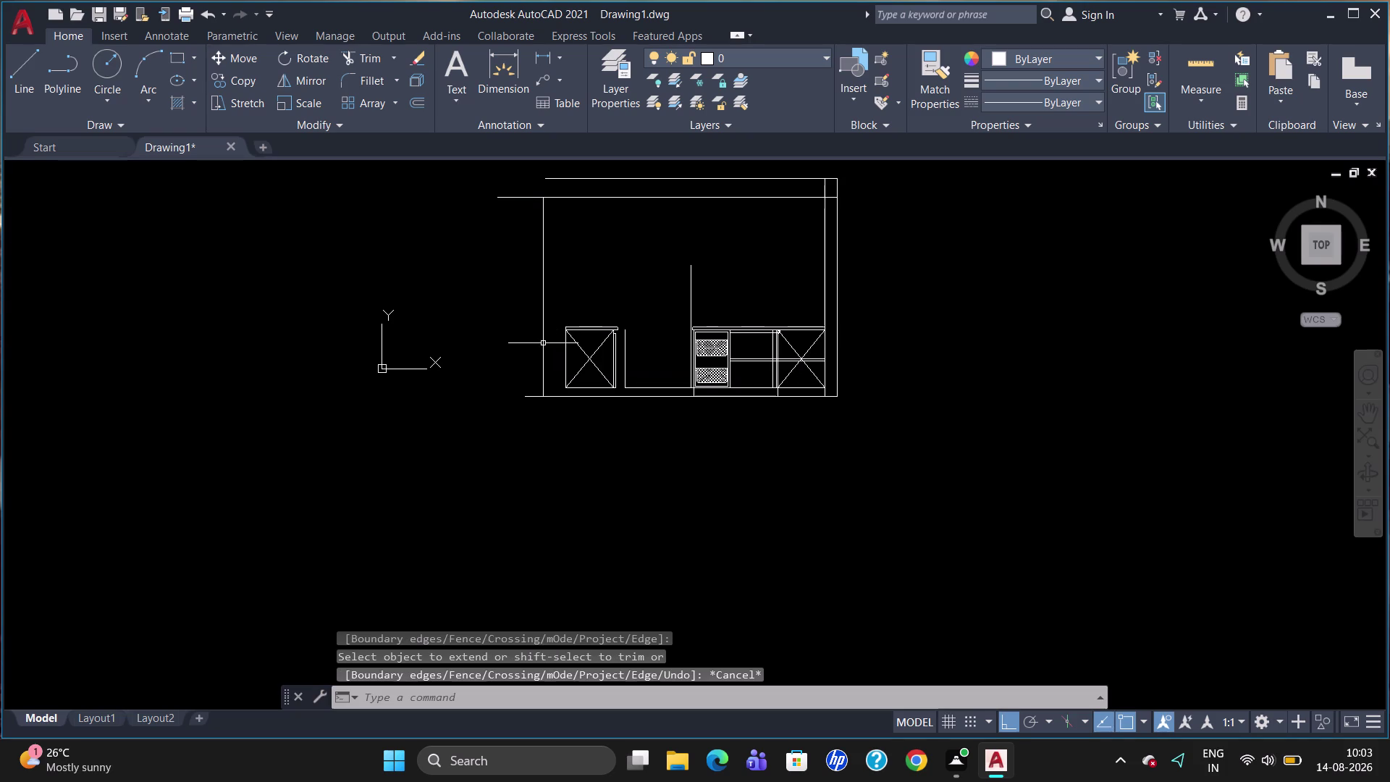
Delete the short top and bottom horizontal lines and the left vertical line.
click(522, 197)
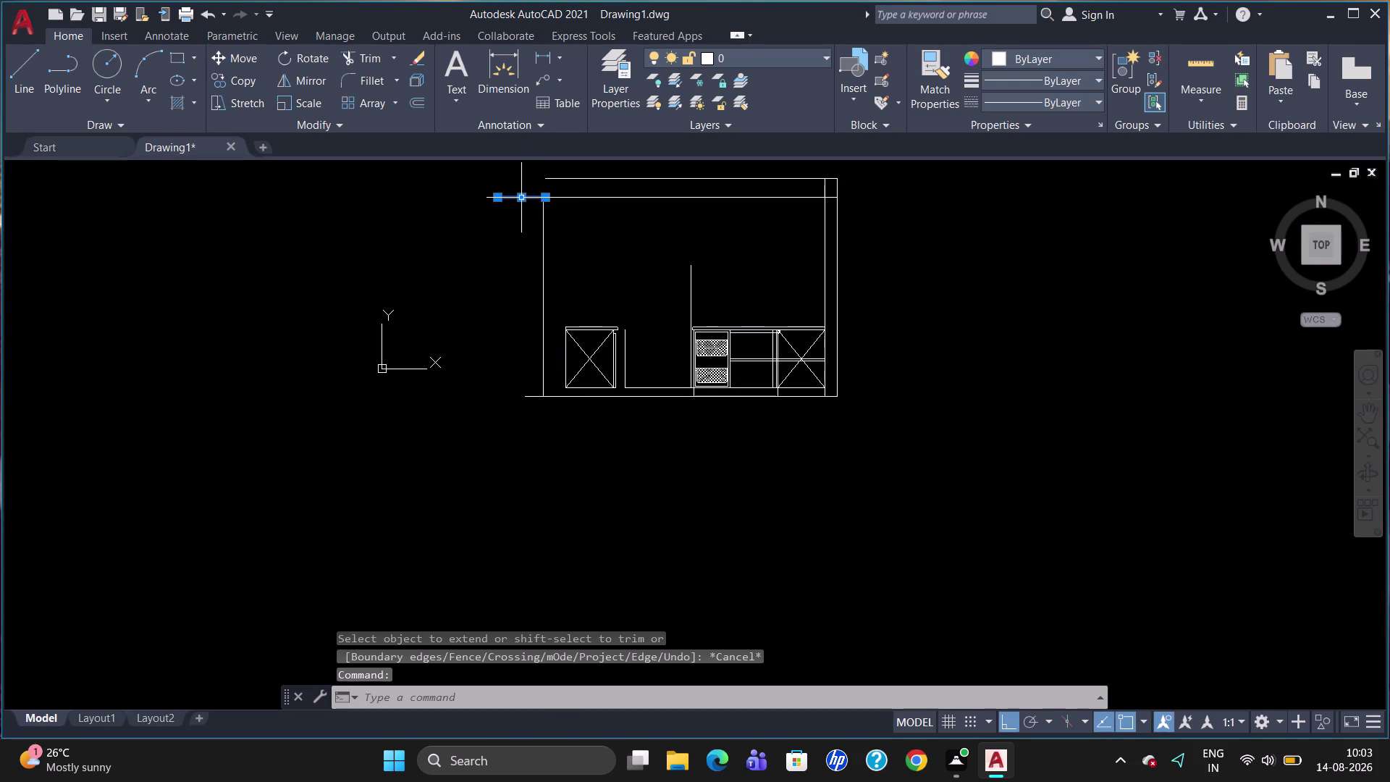
click(529, 397)
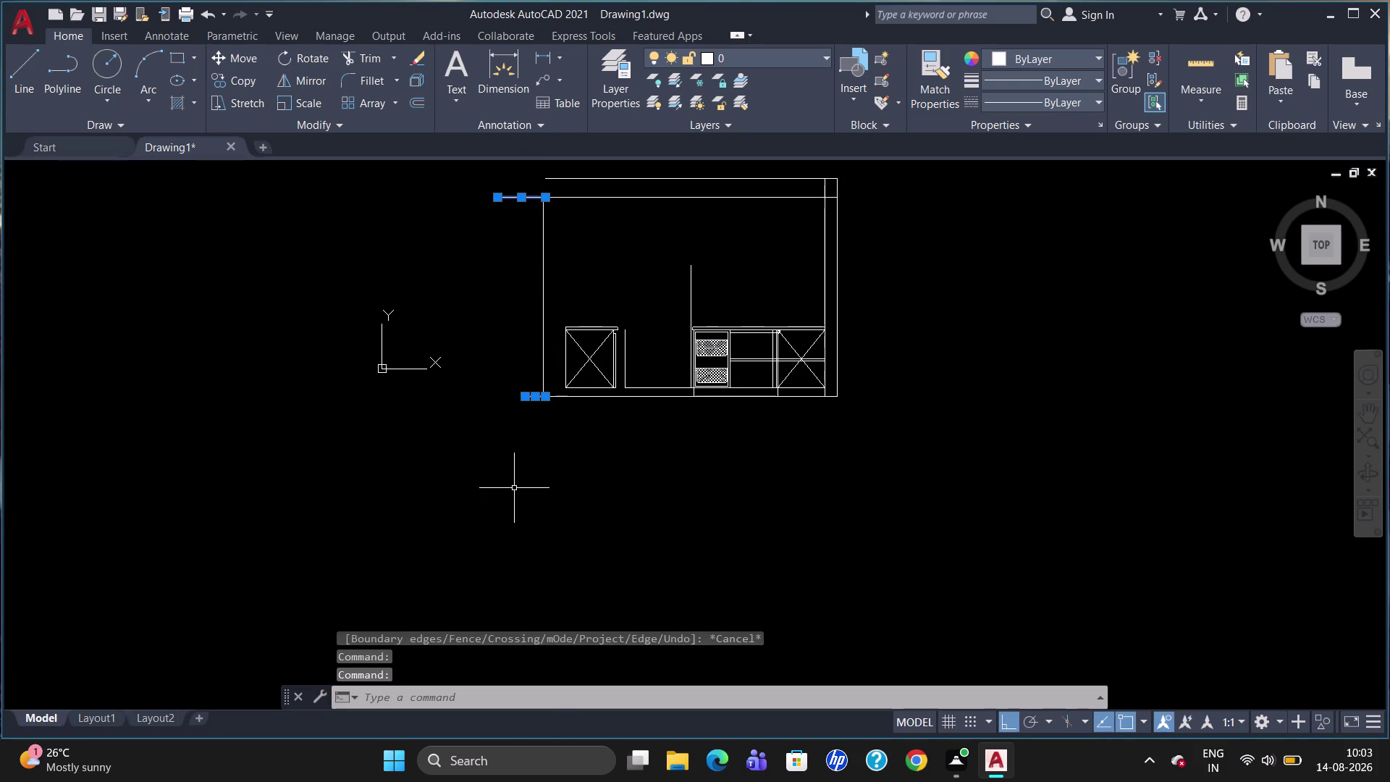
key(Delete)
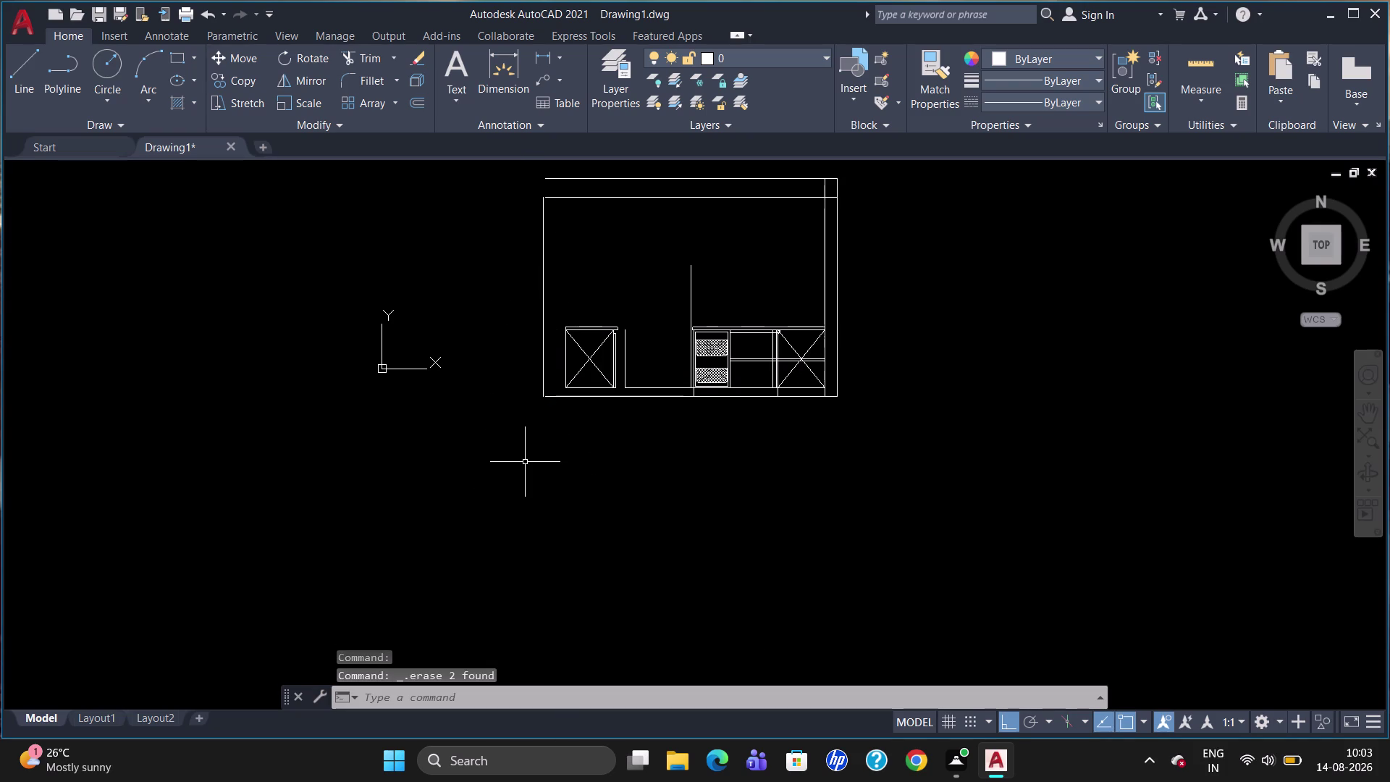
scroll(up, 3)
scroll(up, 3)
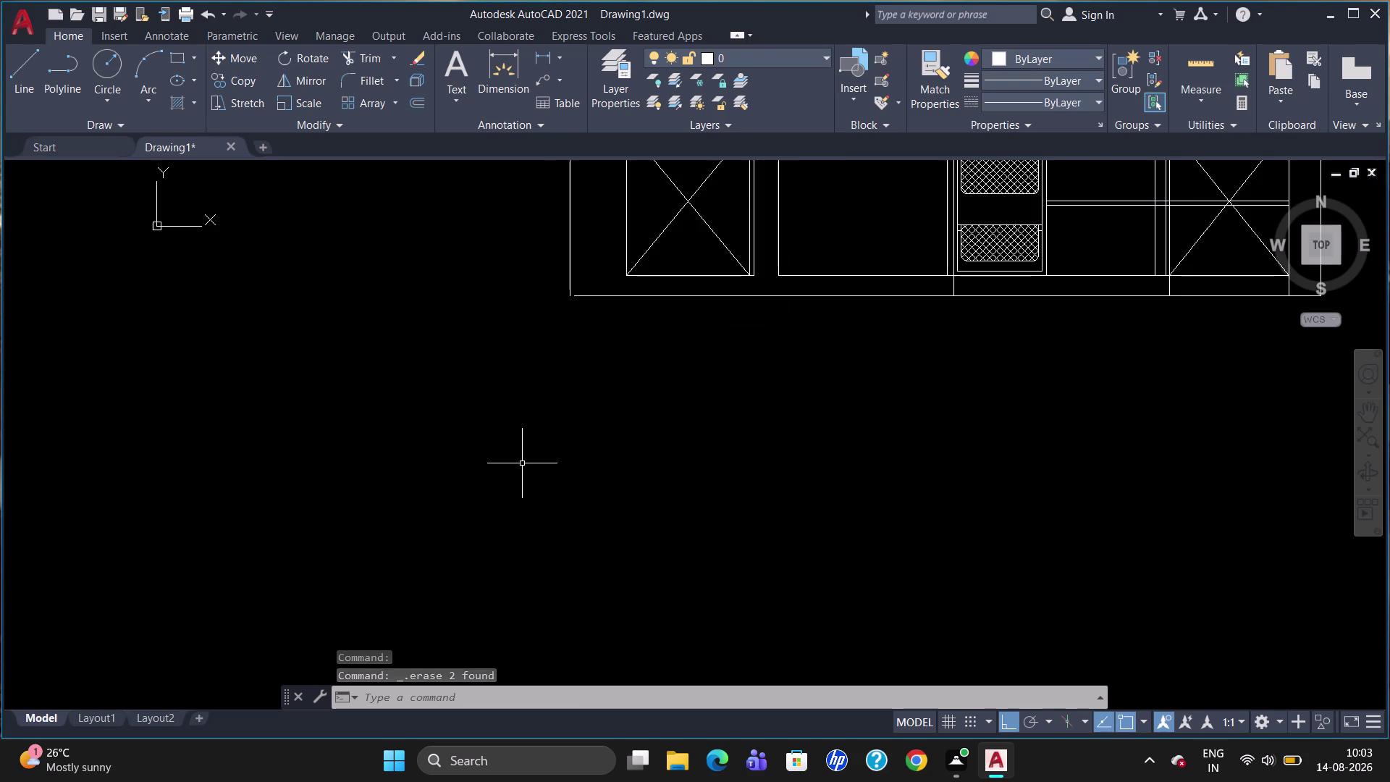
scroll(down, 3)
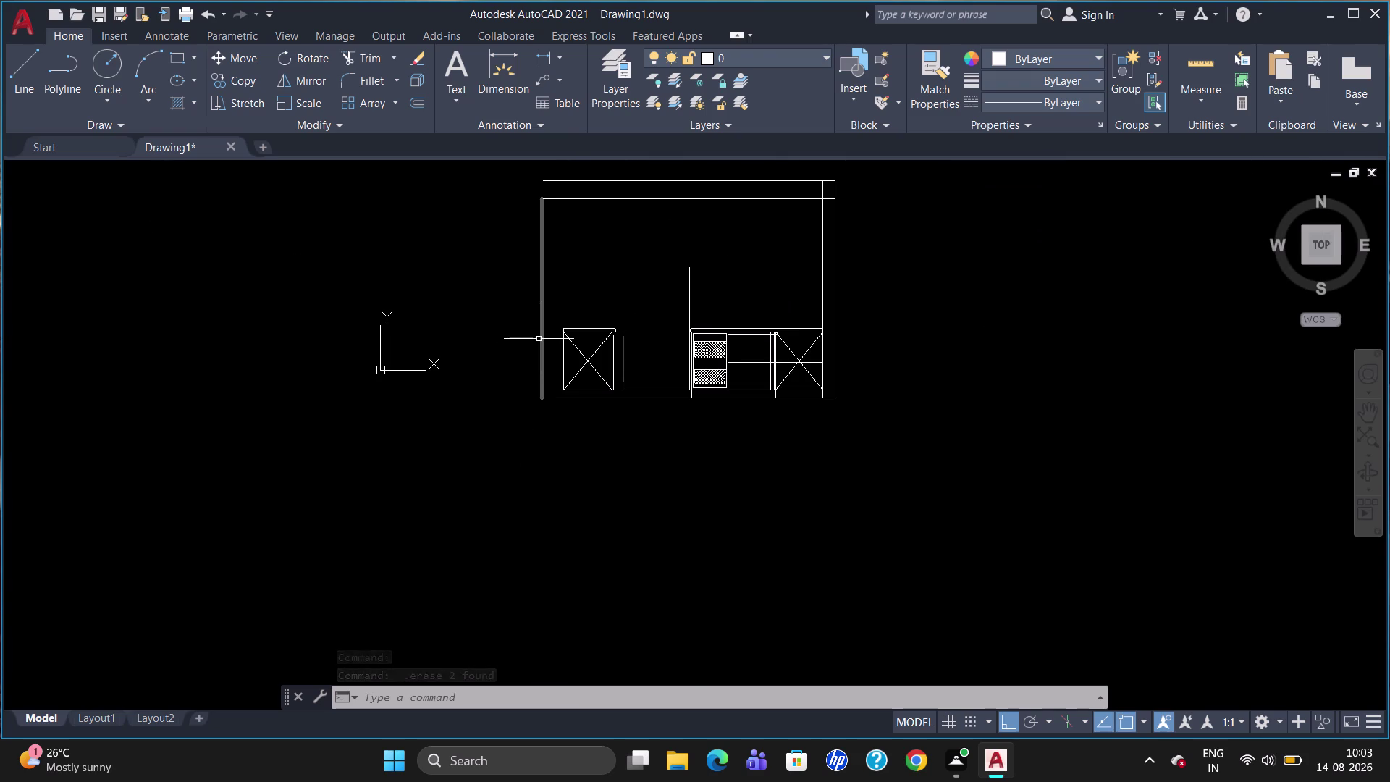
click(539, 339)
click(541, 337)
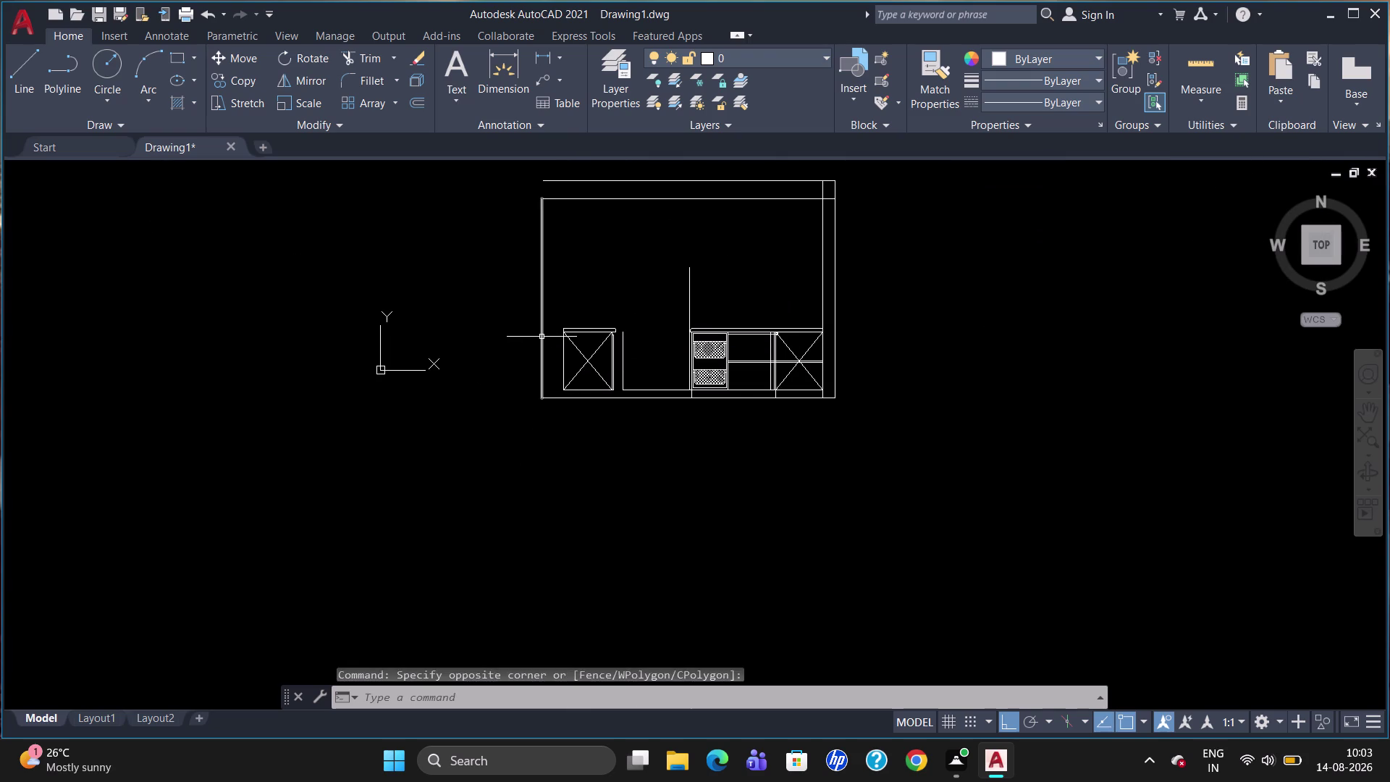
click(542, 337)
key(Delete)
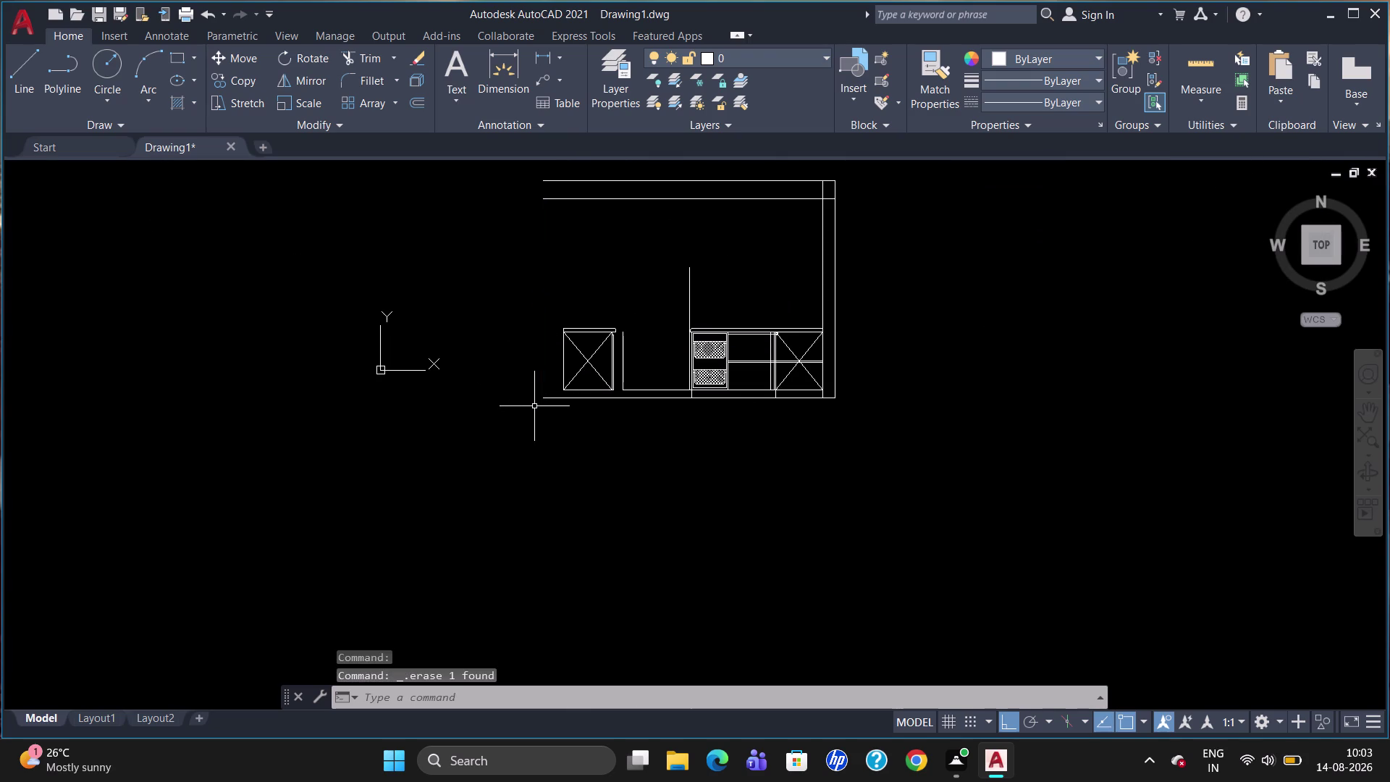
Draw line extensions lengthening the top line and floor line to the left.
key(l)
key(Return)
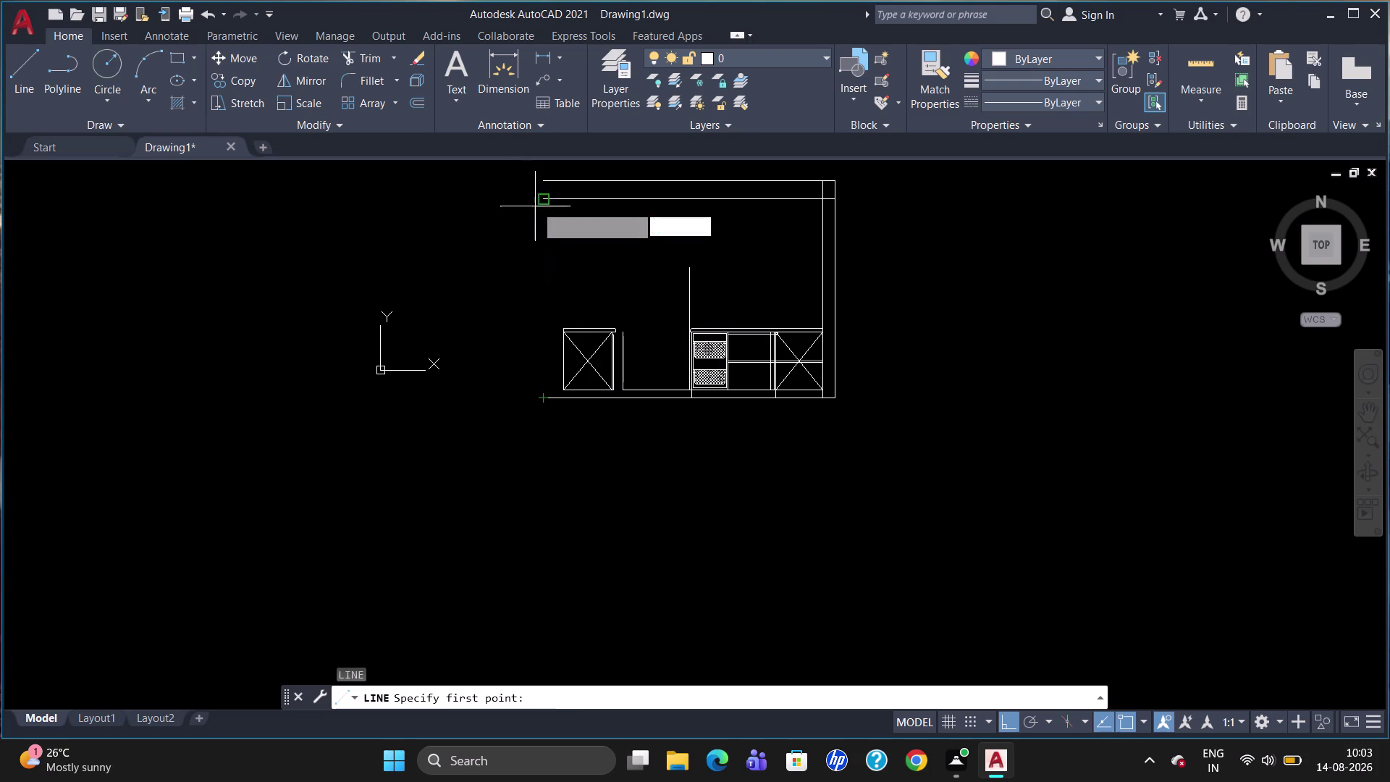
click(539, 204)
click(480, 210)
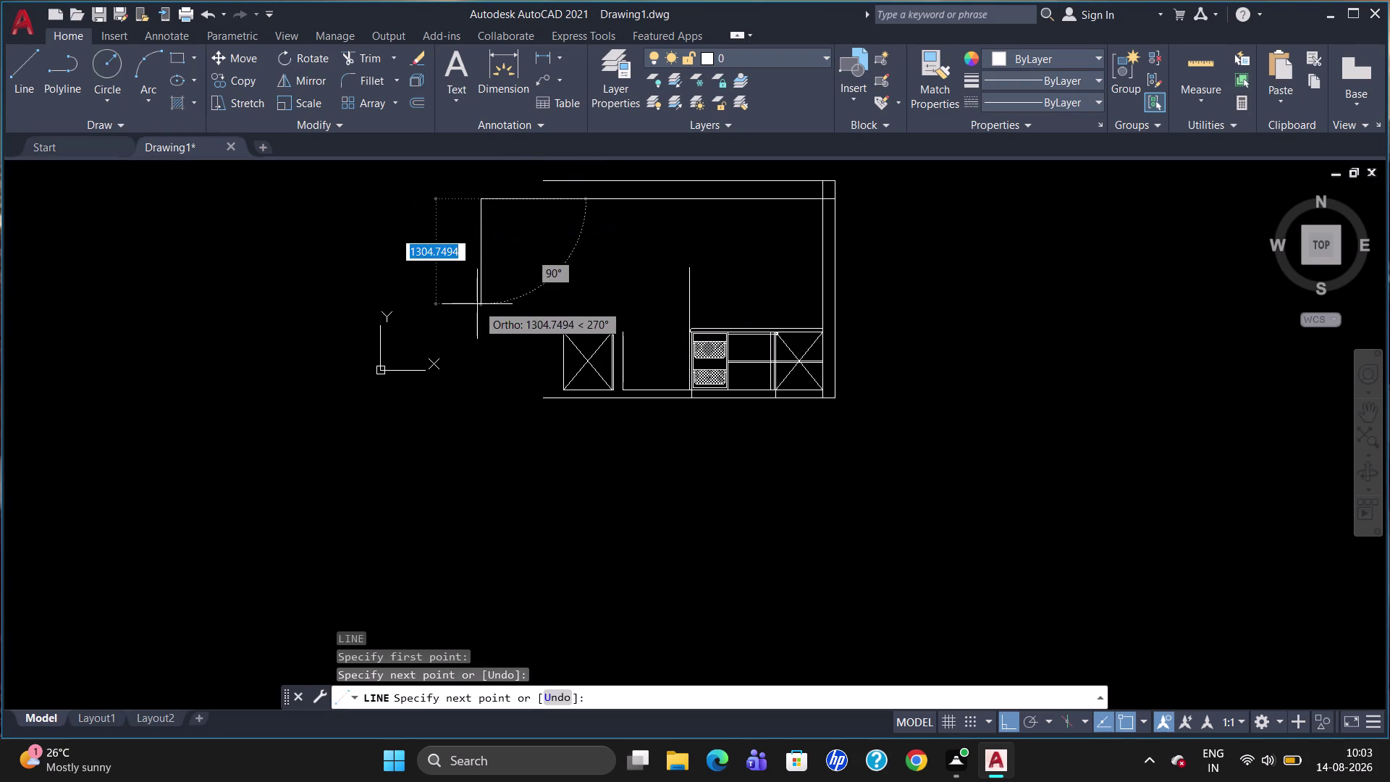
key(Escape)
key(l)
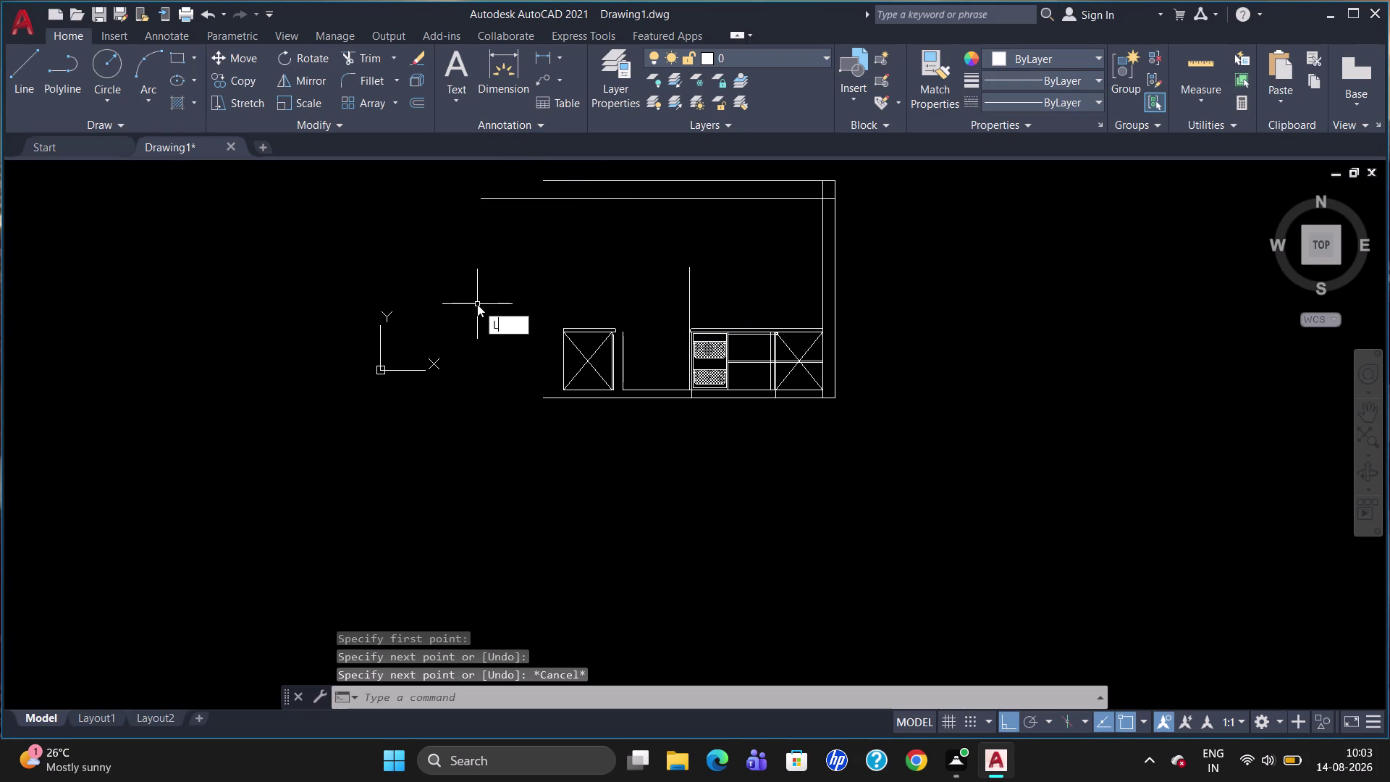
key(Return)
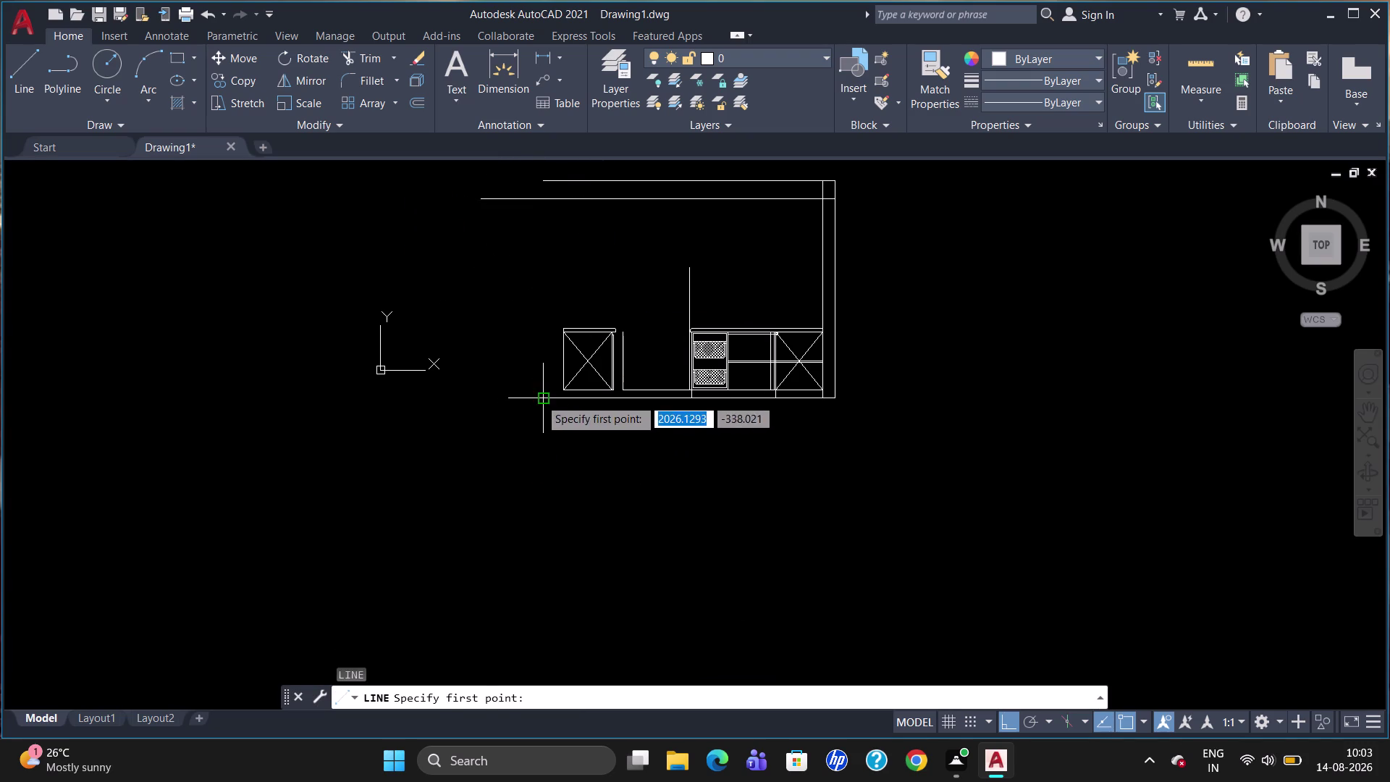
click(540, 397)
click(492, 402)
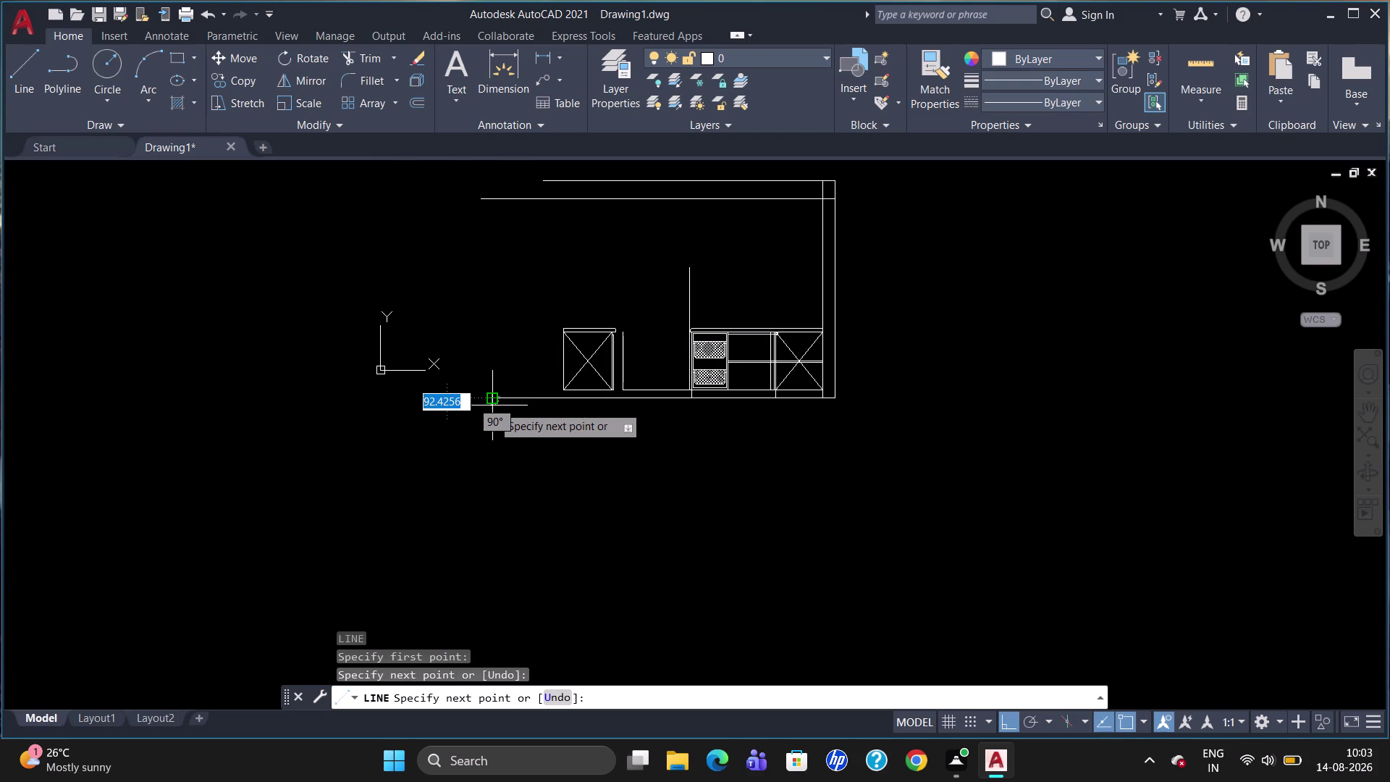
key(Escape)
Offset the first cabinet's left edge 273 to the left.
key(o)
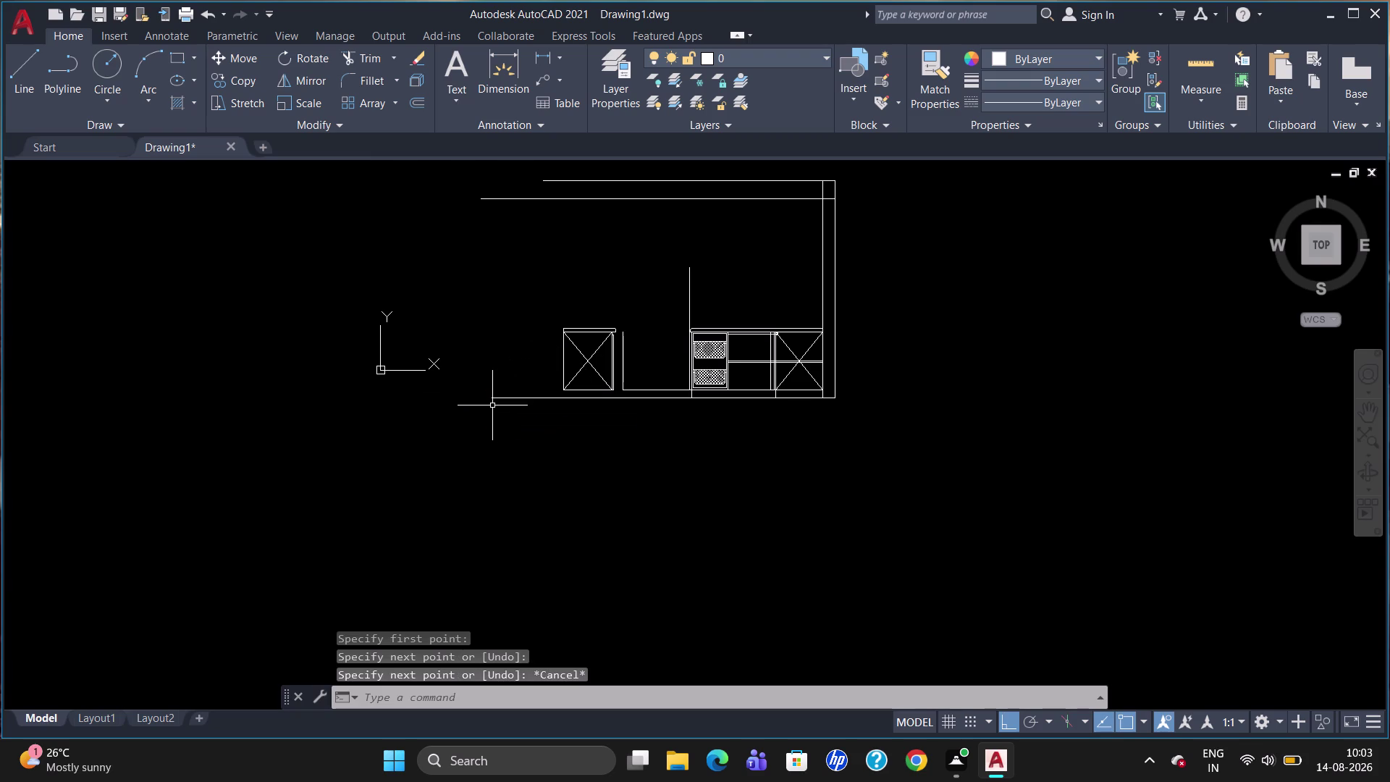
key(Return)
key(2)
text(7)
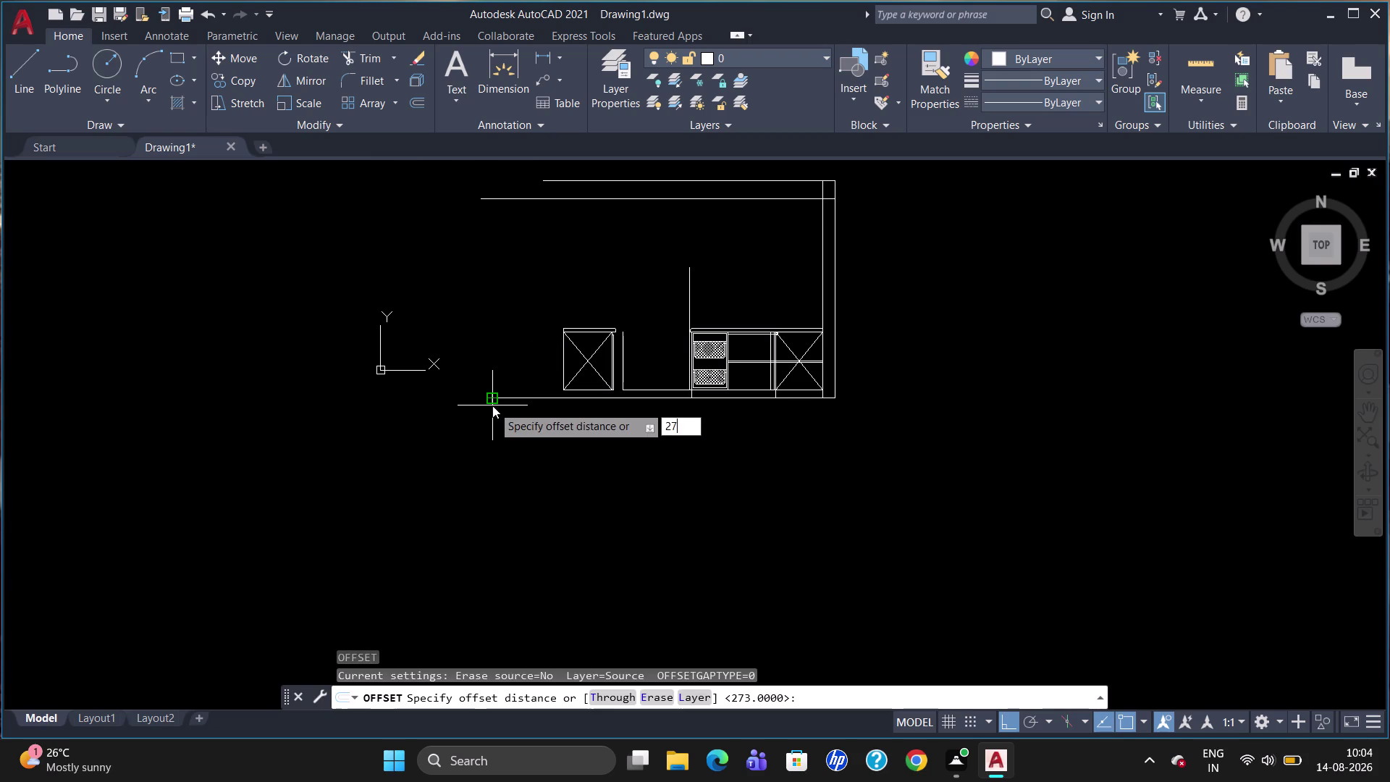
text(3)
key(Return)
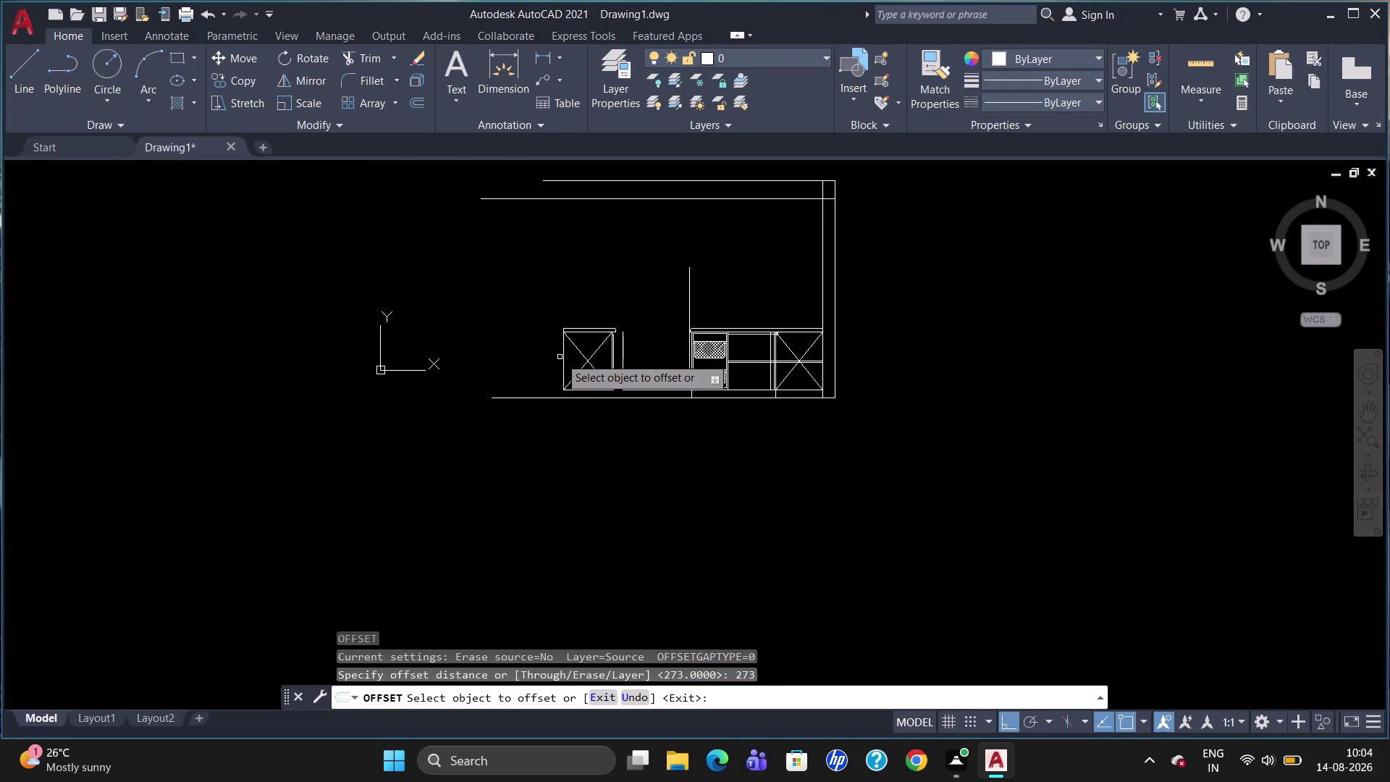
click(563, 354)
click(527, 361)
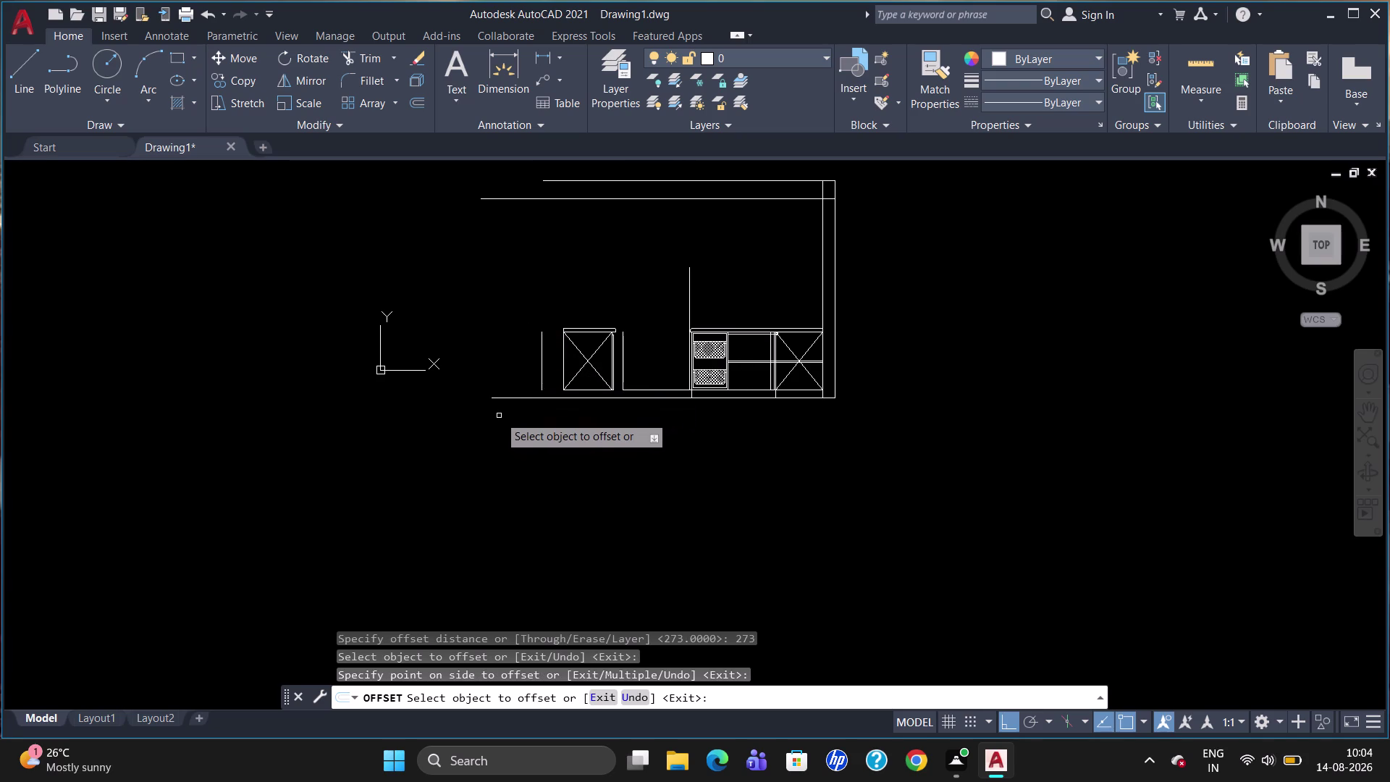
key(Escape)
Extend the new vertical line up to the top line and down to the floor line.
text(EX)
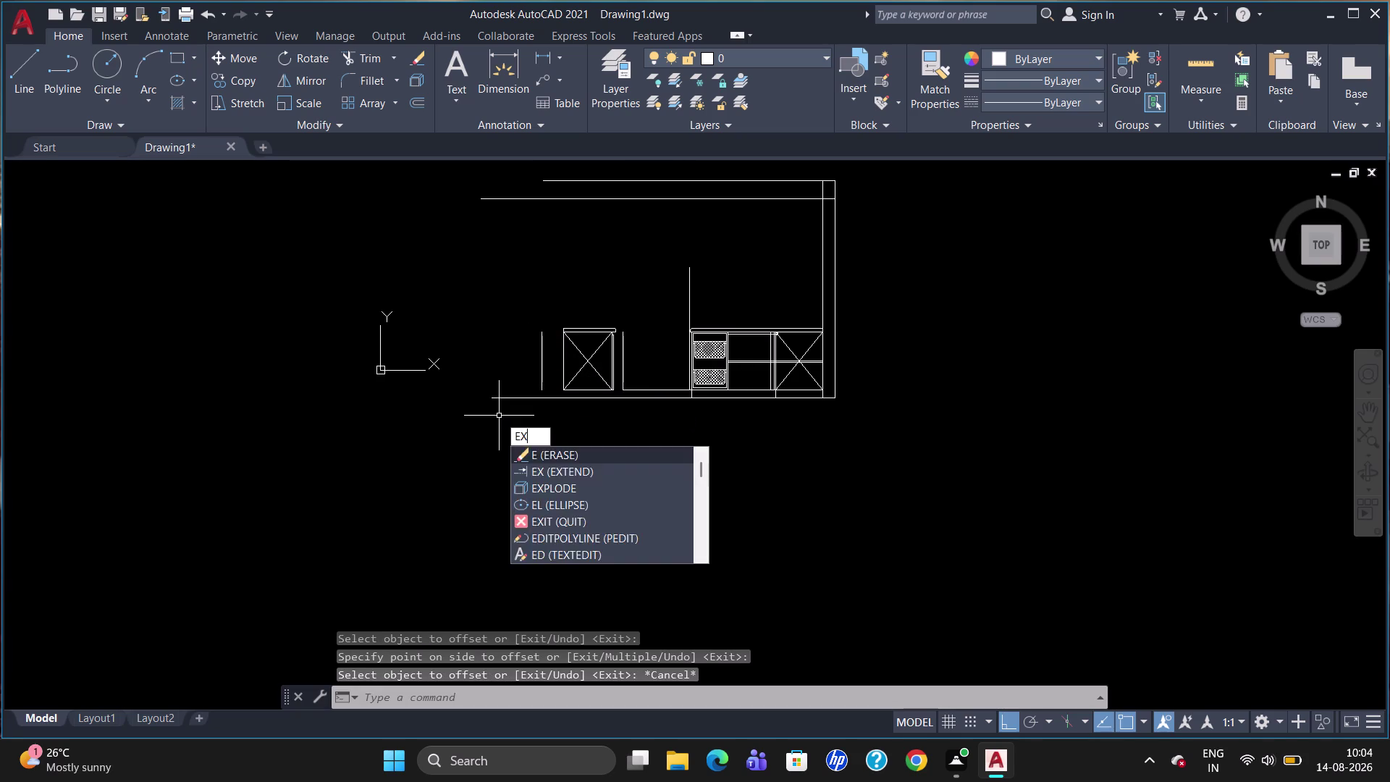
key(Return)
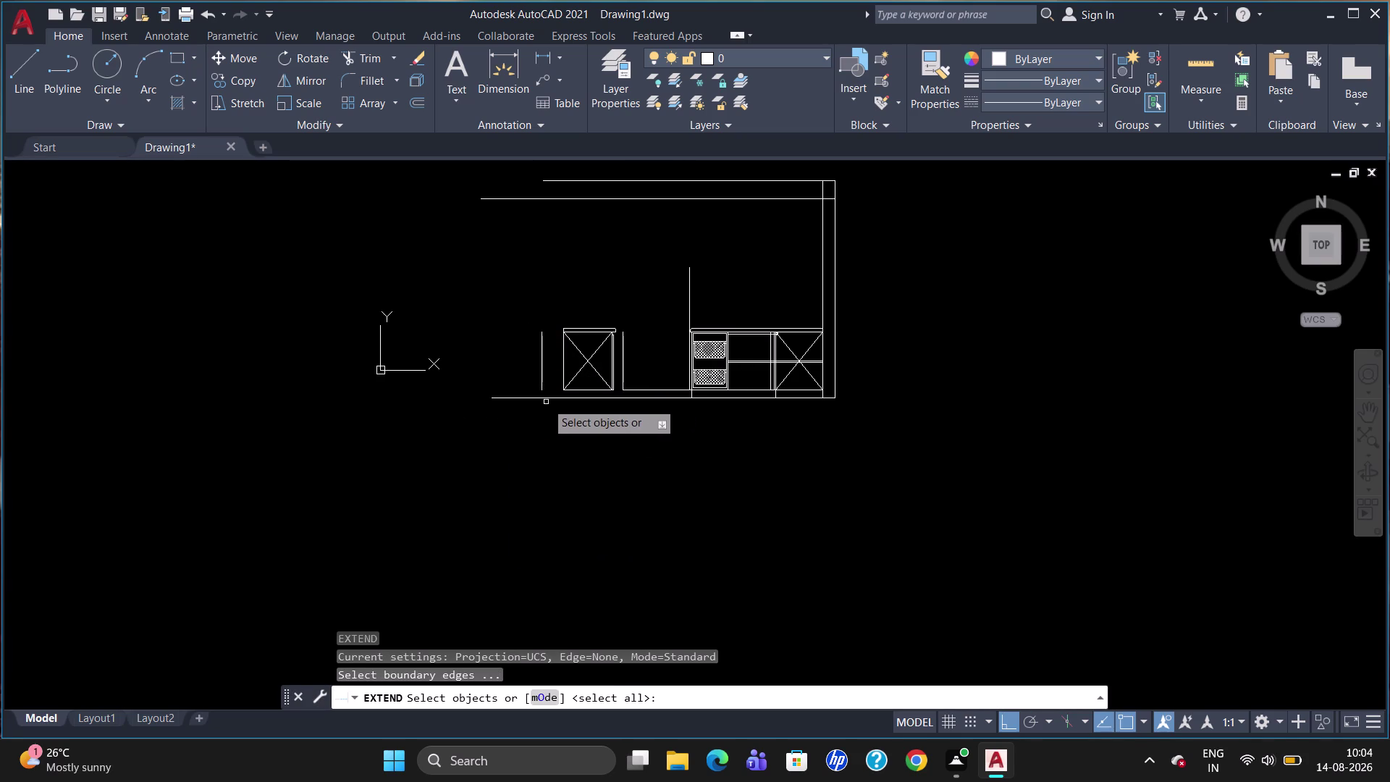
click(549, 399)
click(531, 399)
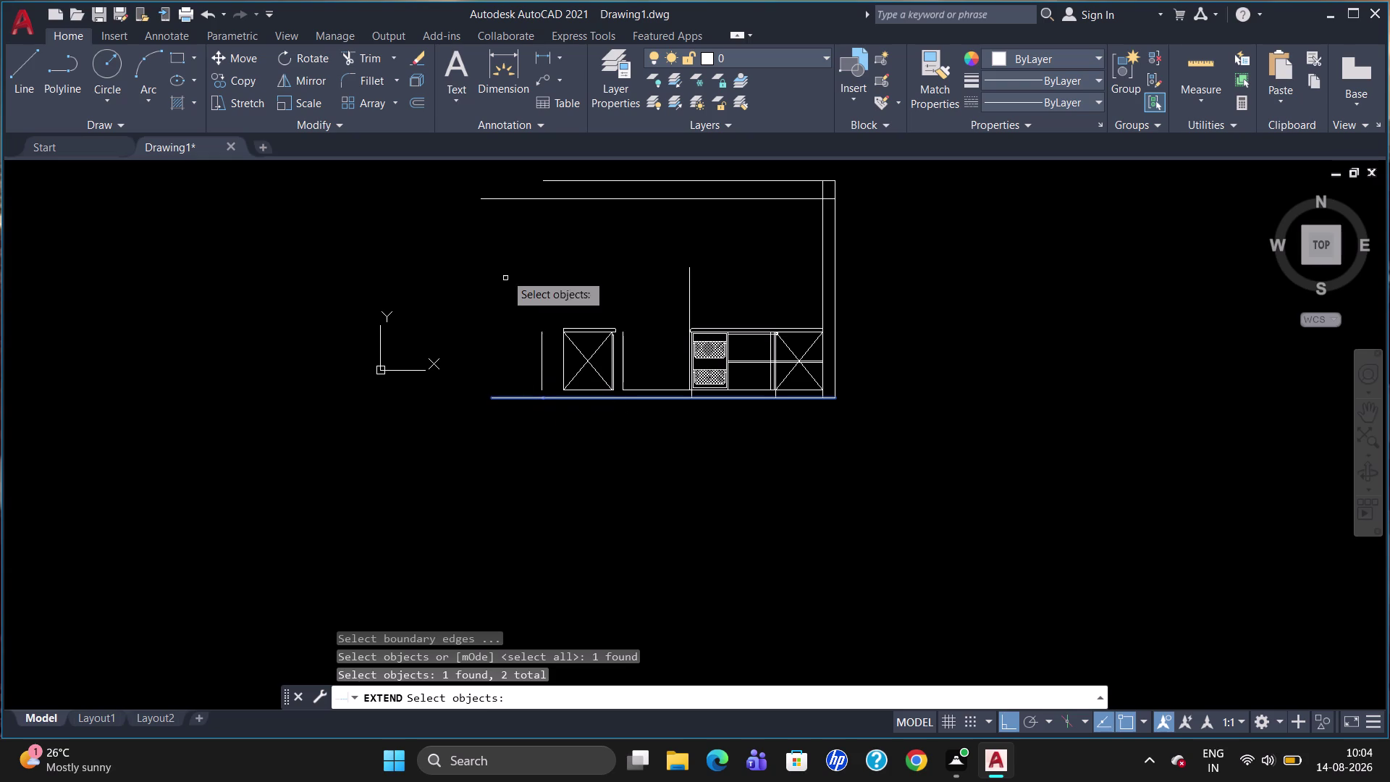
click(513, 197)
click(566, 202)
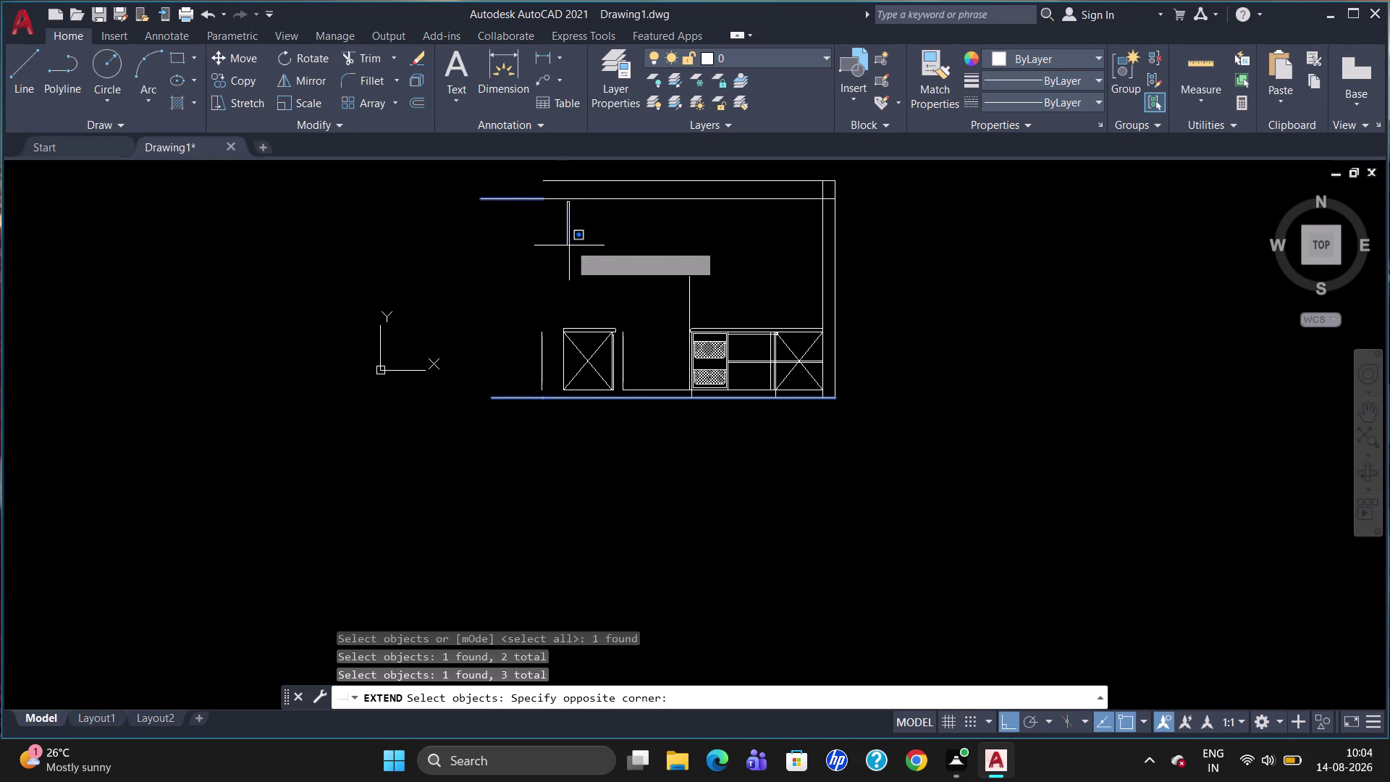
click(570, 198)
click(570, 198)
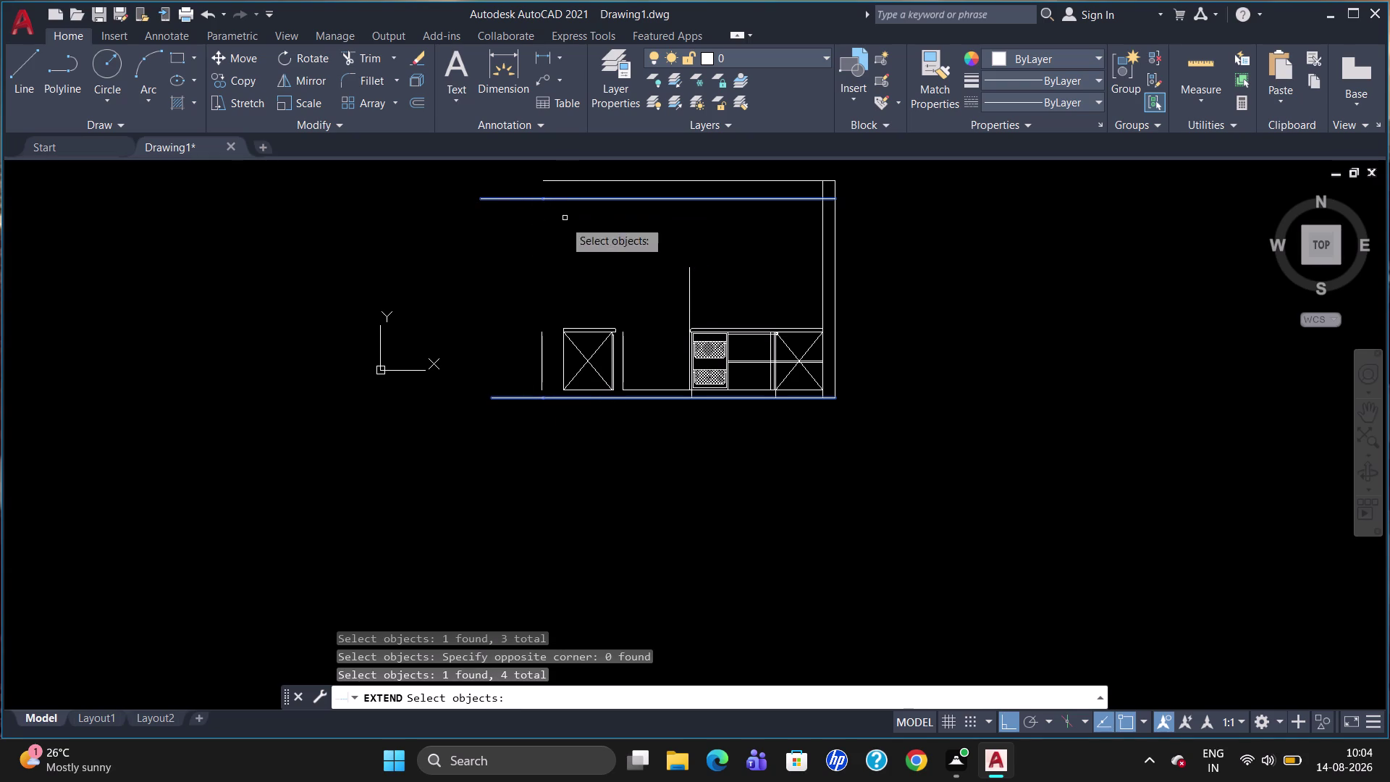
key(Return)
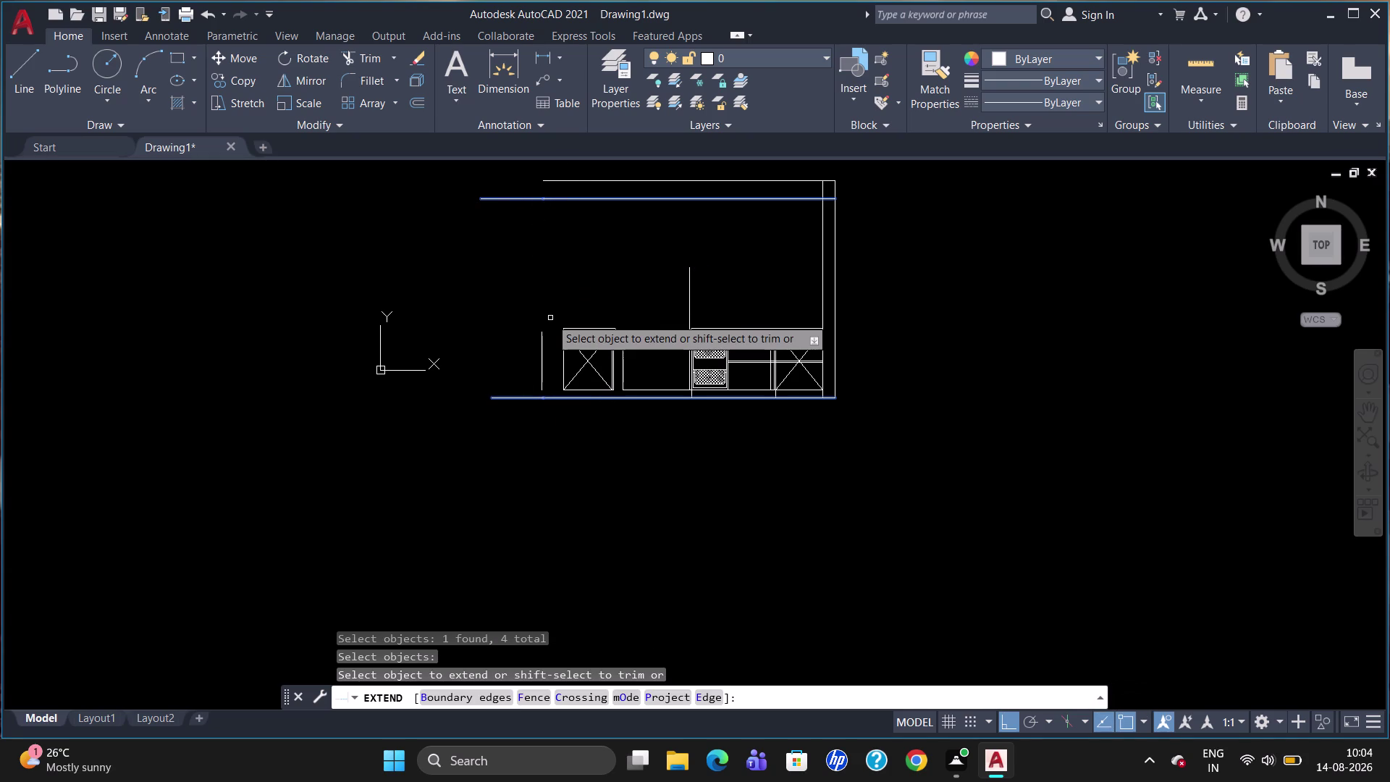
click(544, 357)
click(543, 379)
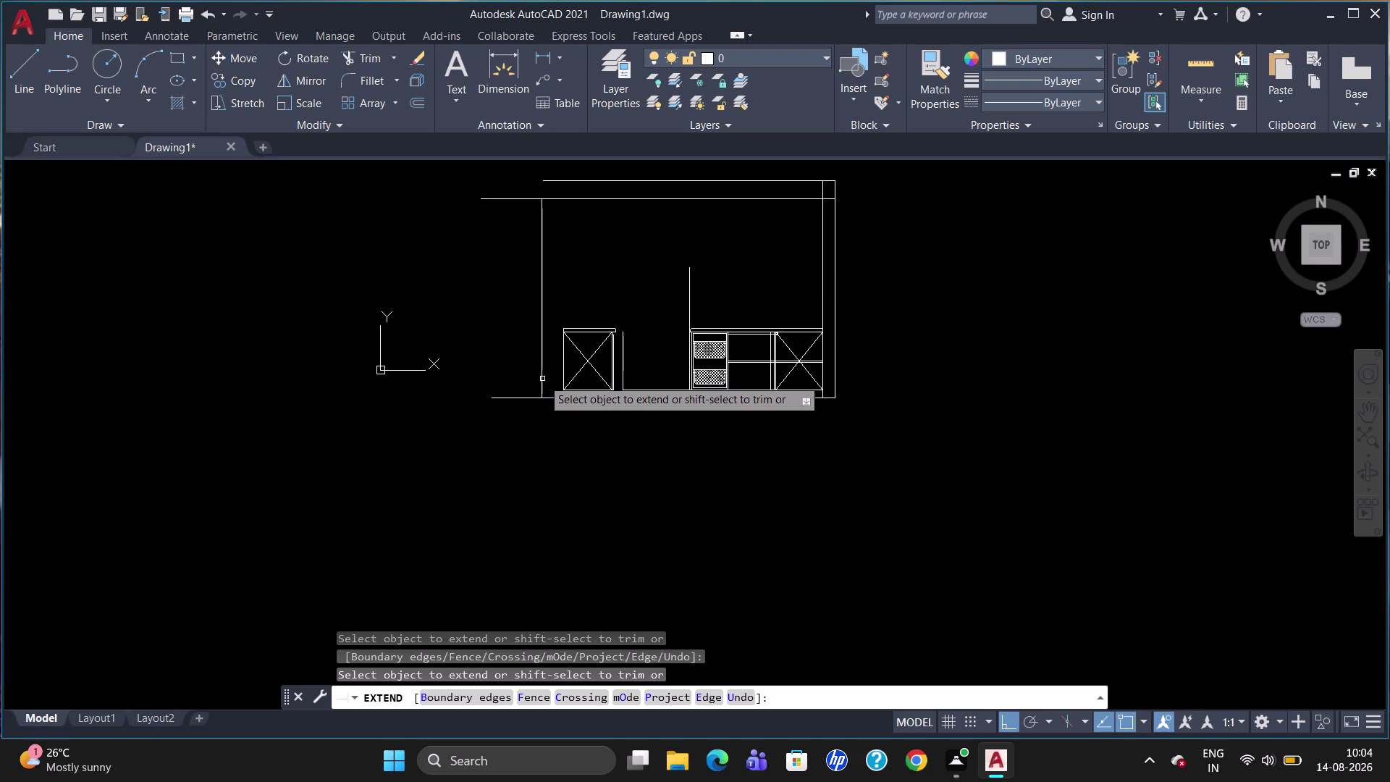
key(Escape)
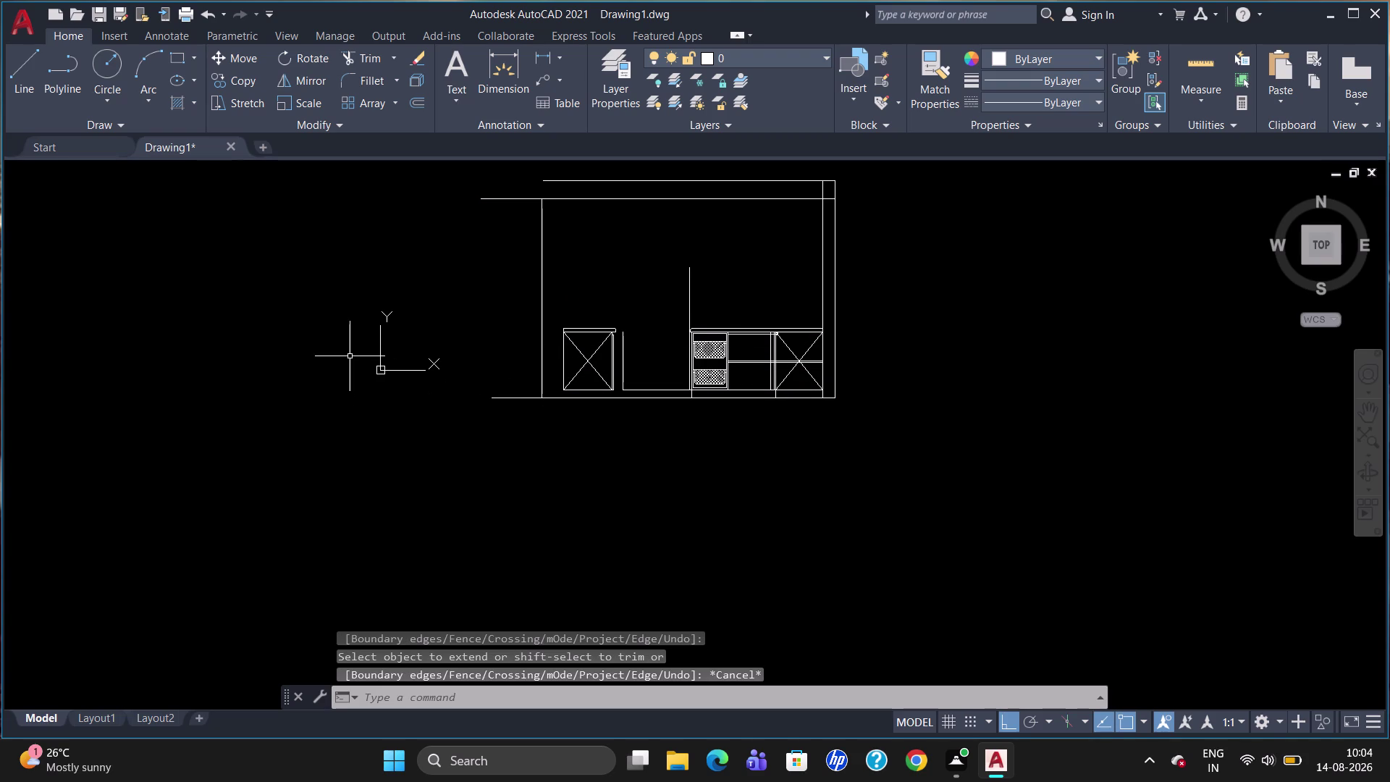
Trim the left overhangs of the top and floor lines.
text(TR)
key(Return)
key(Return)
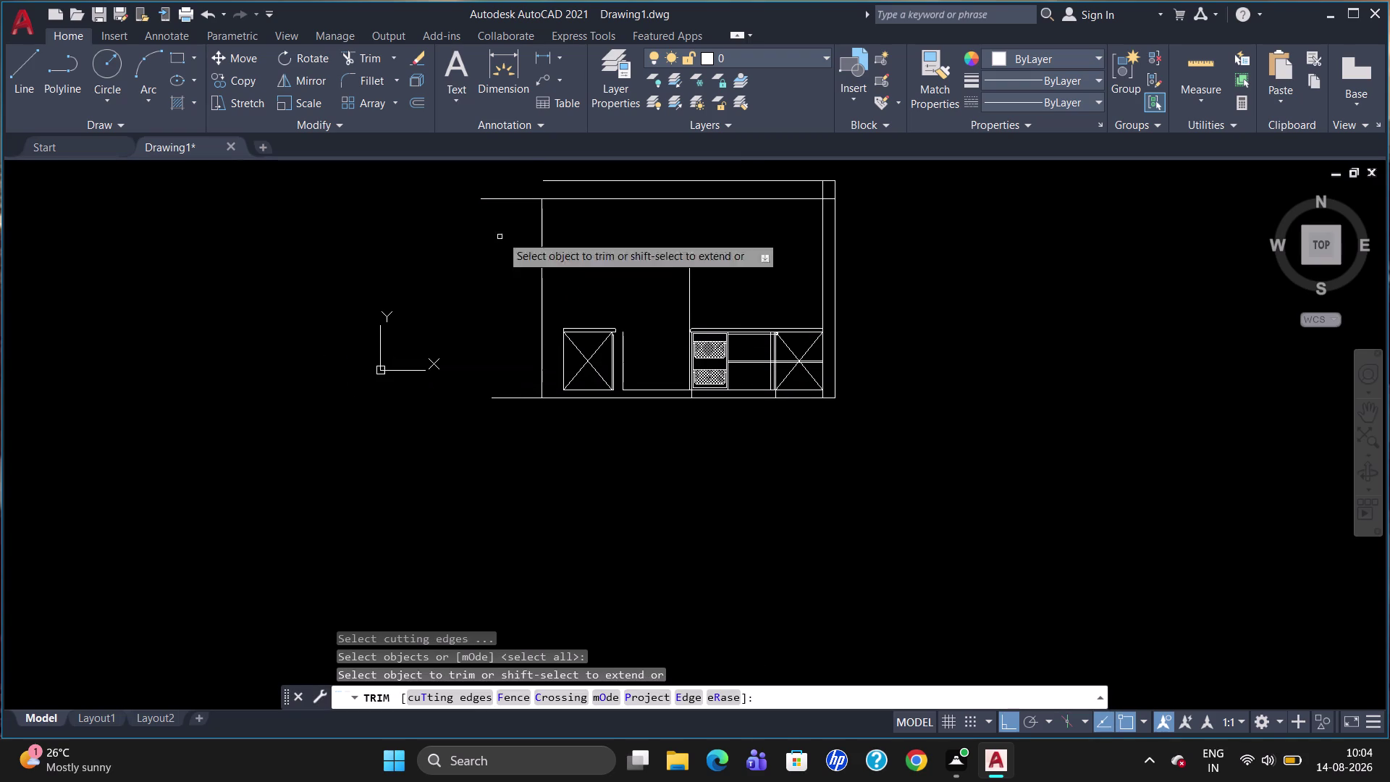
click(500, 198)
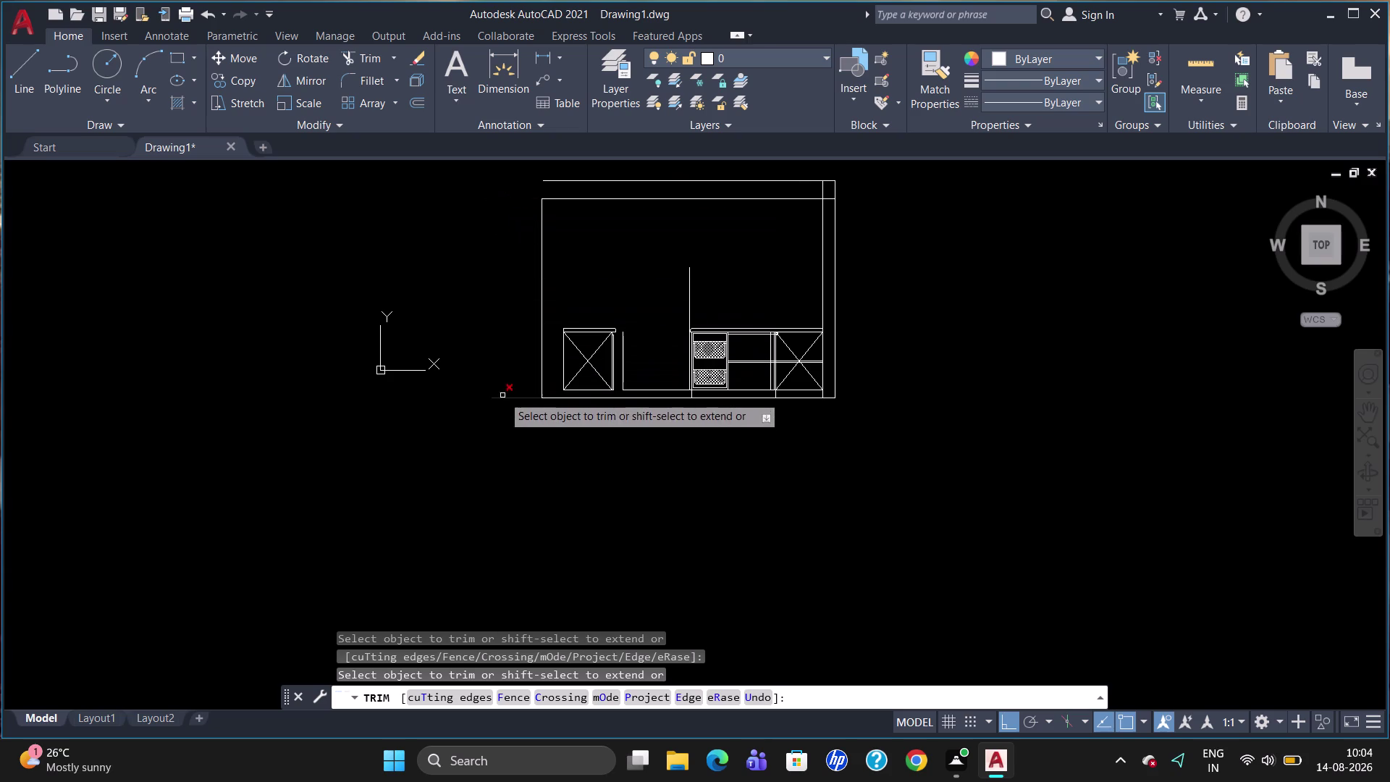
click(504, 397)
key(Escape)
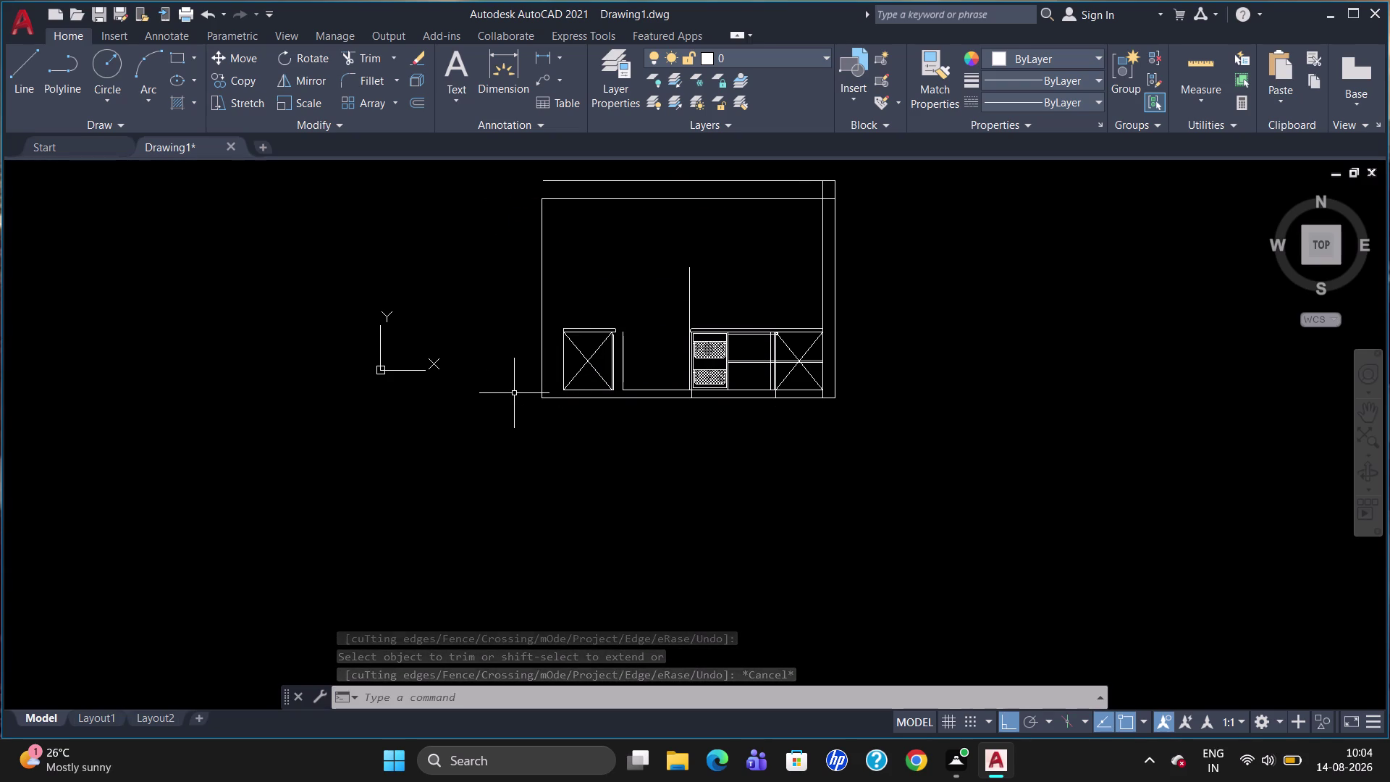
Place a QDIM row of dimensions below the elevation geometry.
text(Q)
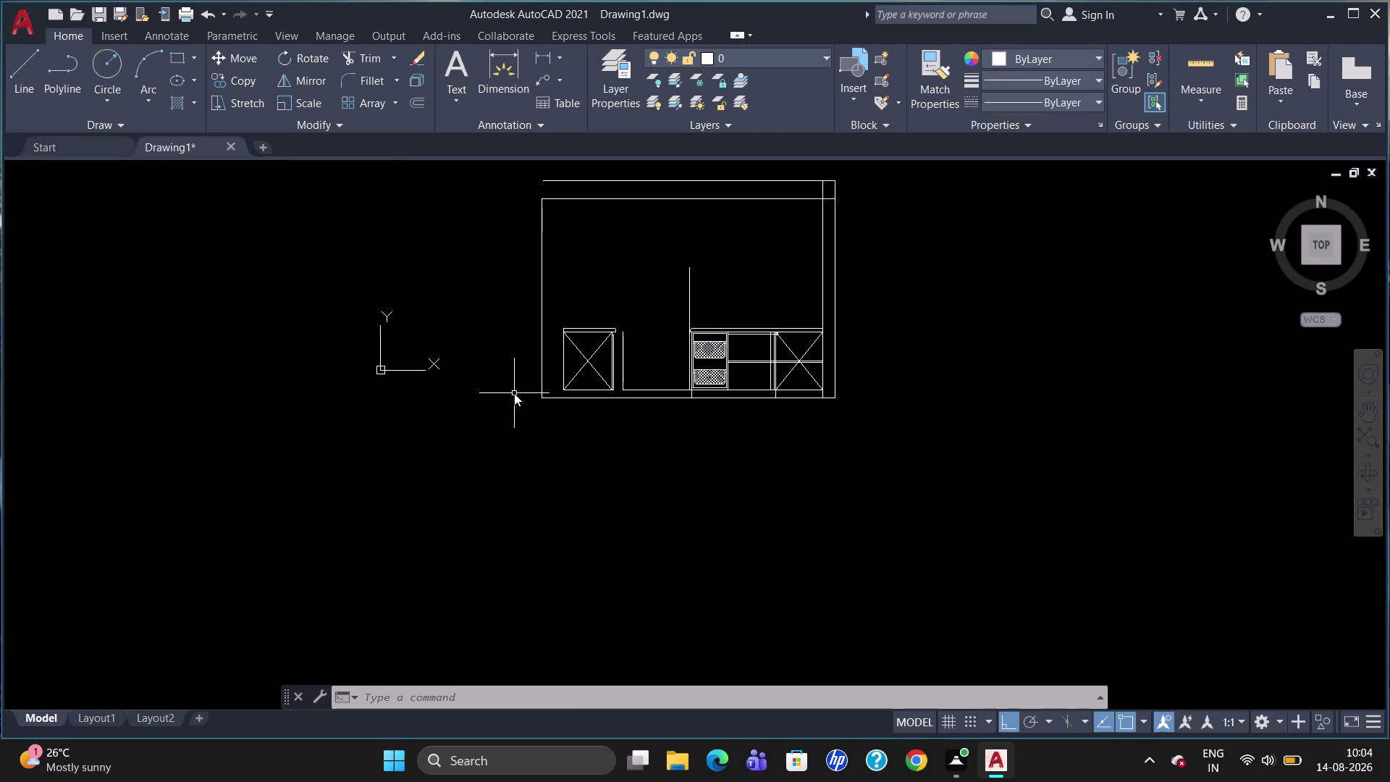
text(DIM)
key(Return)
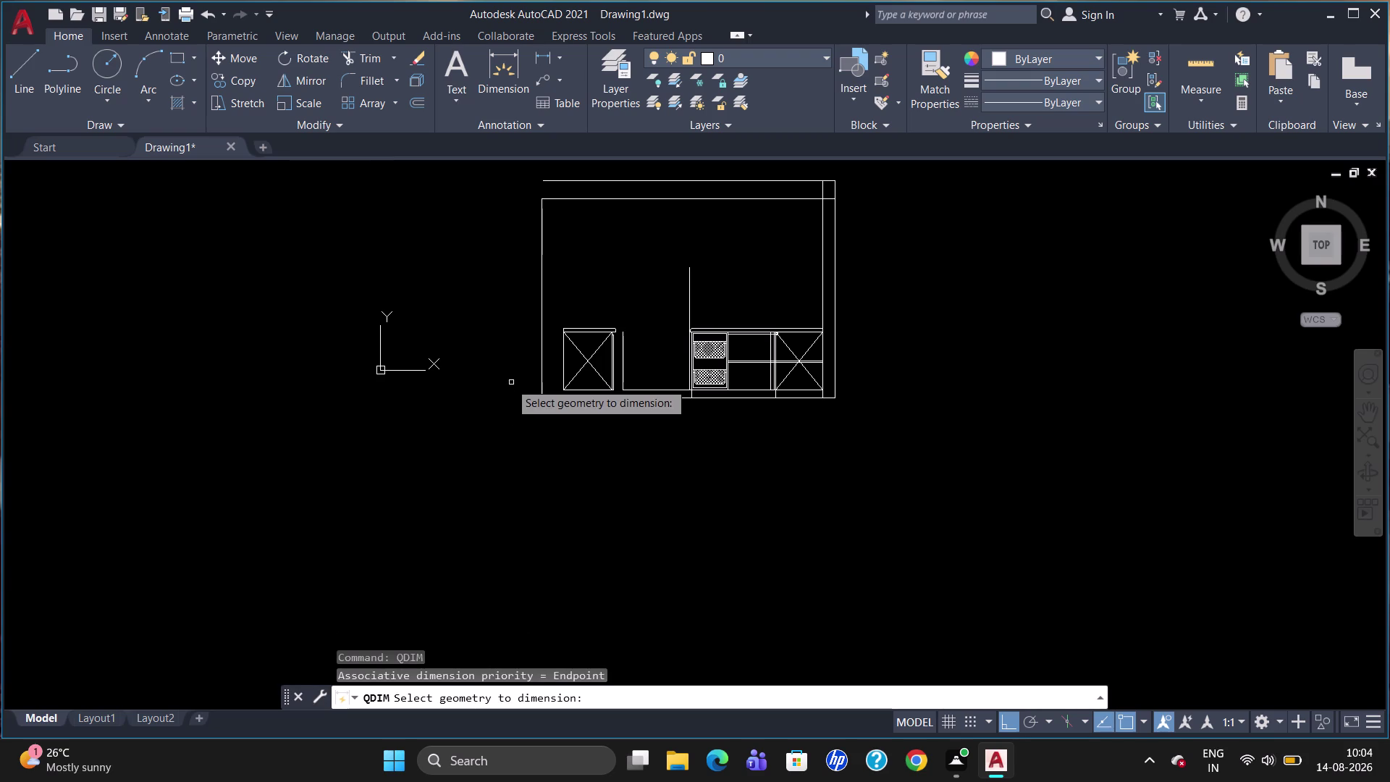
drag(878, 405, 466, 423)
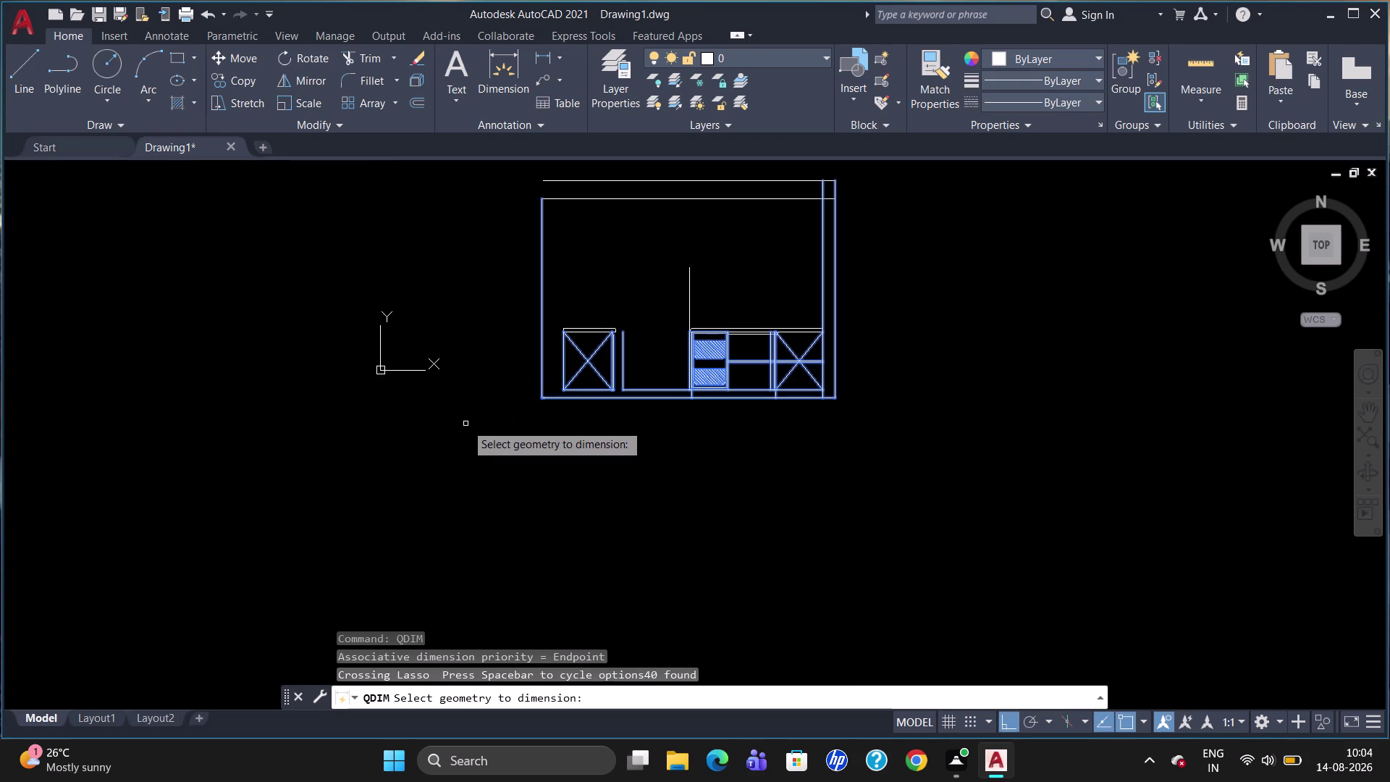
key(Return)
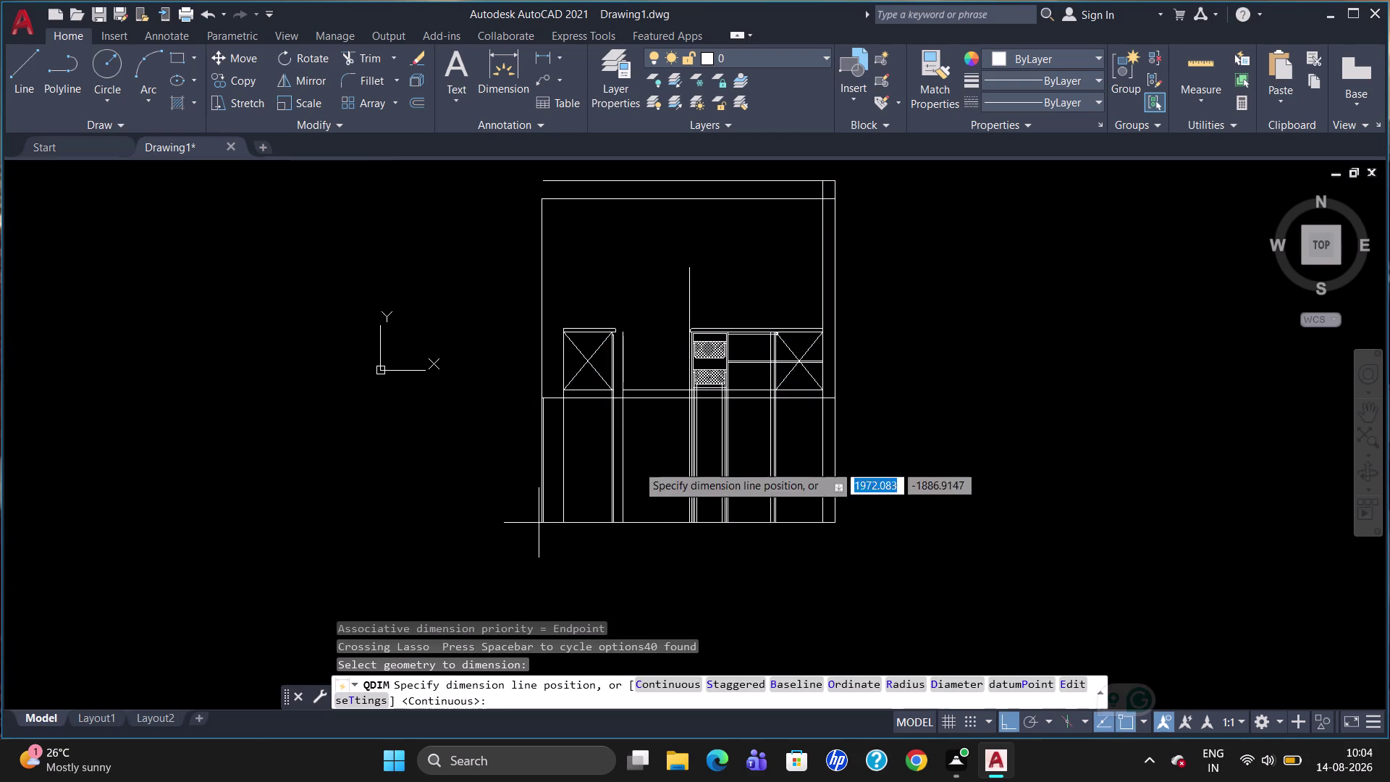
click(628, 446)
scroll(up, 3)
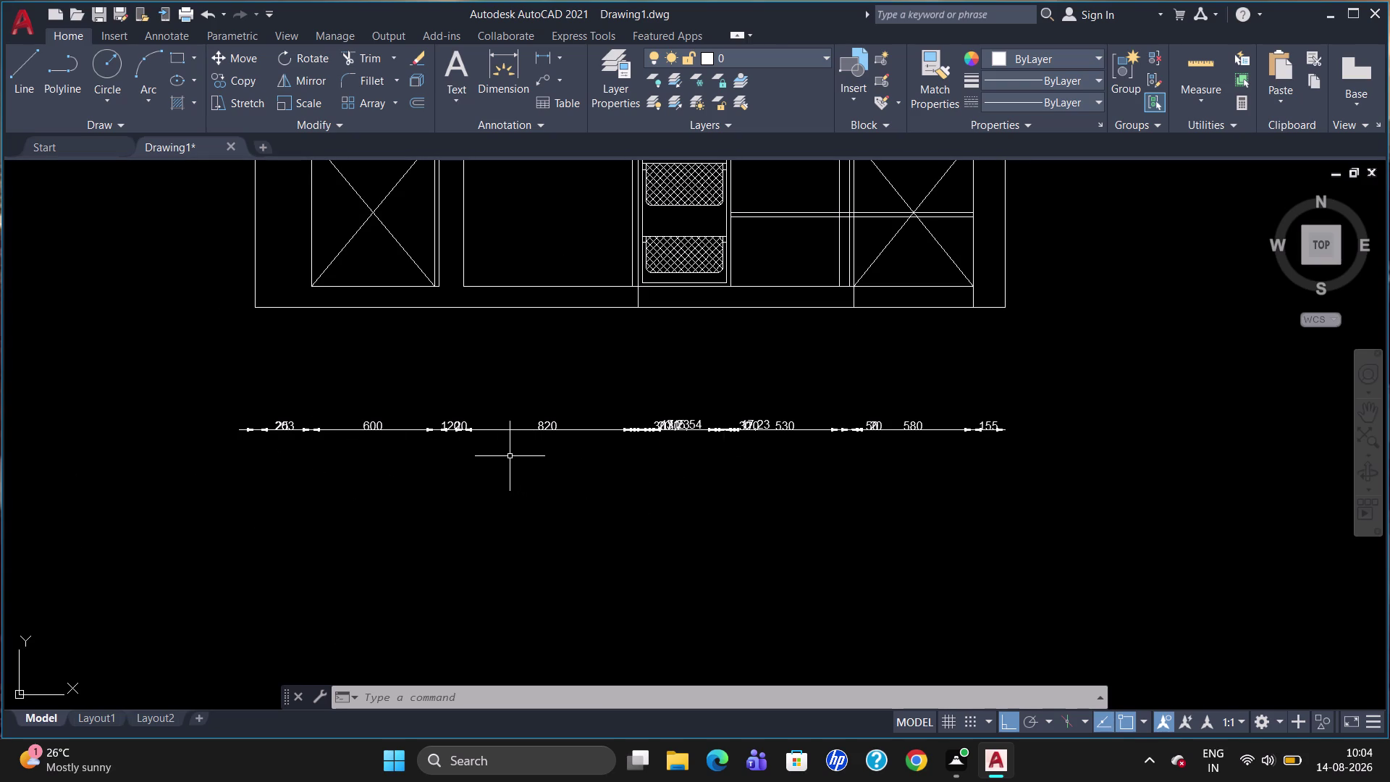
Select the row of dimensions below the cabinets, including the 820 dimension, and erase them.
click(534, 428)
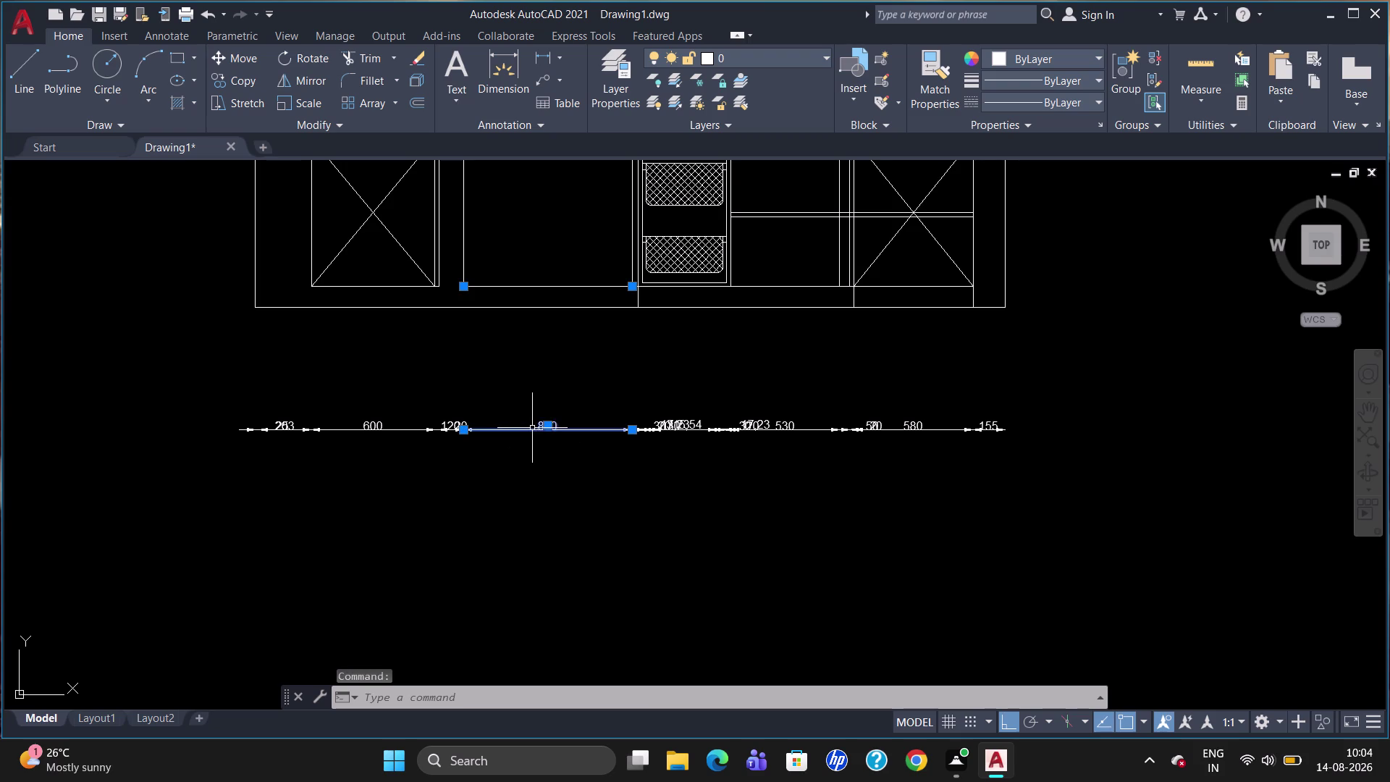
click(441, 425)
drag(1038, 515, 956, 424)
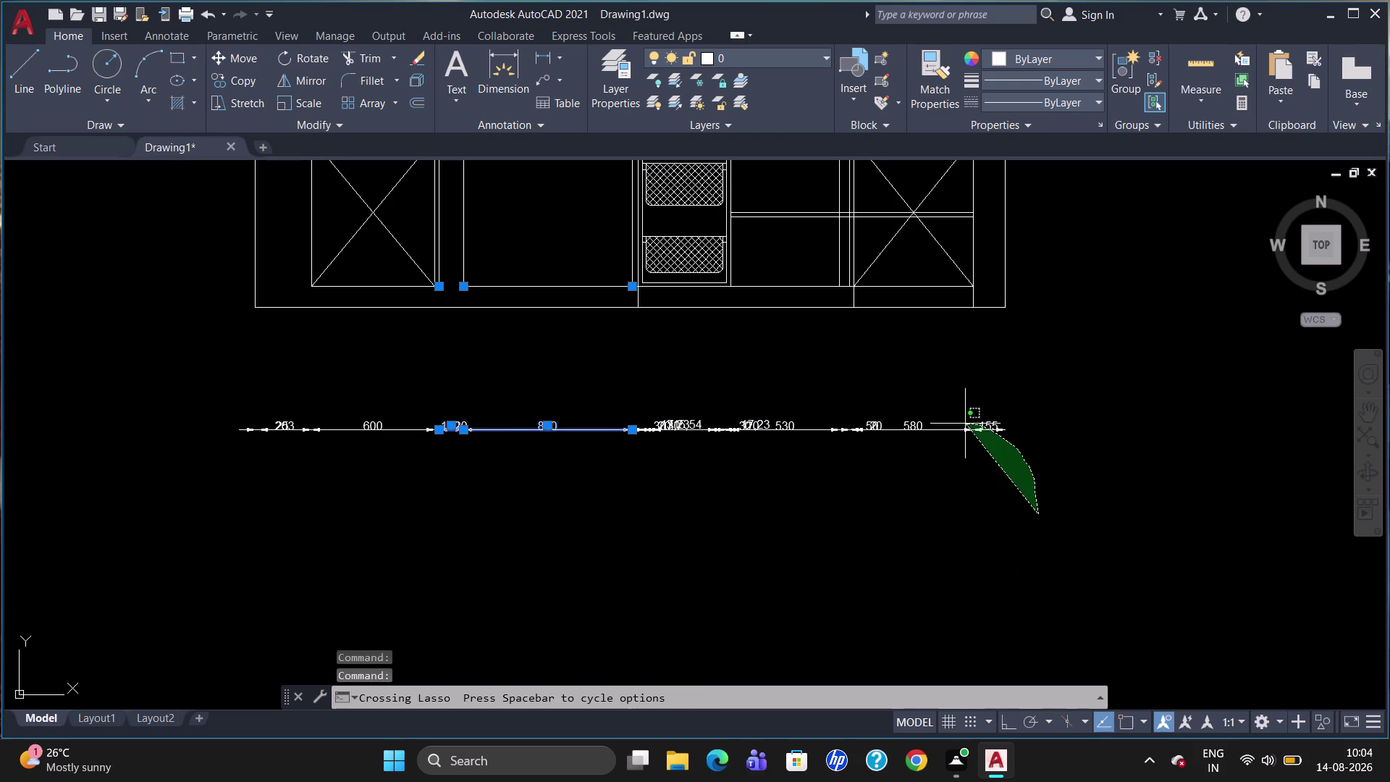
drag(955, 424, 260, 372)
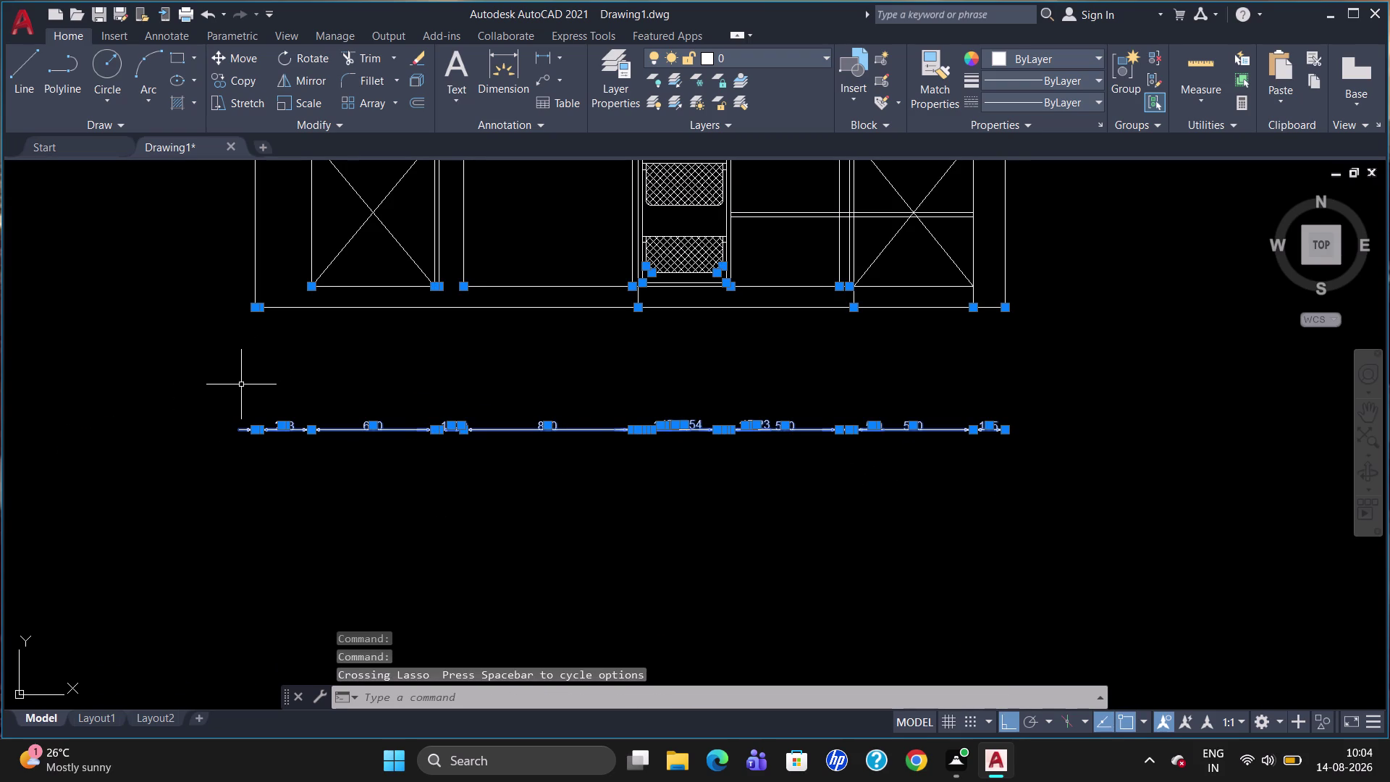
key(Delete)
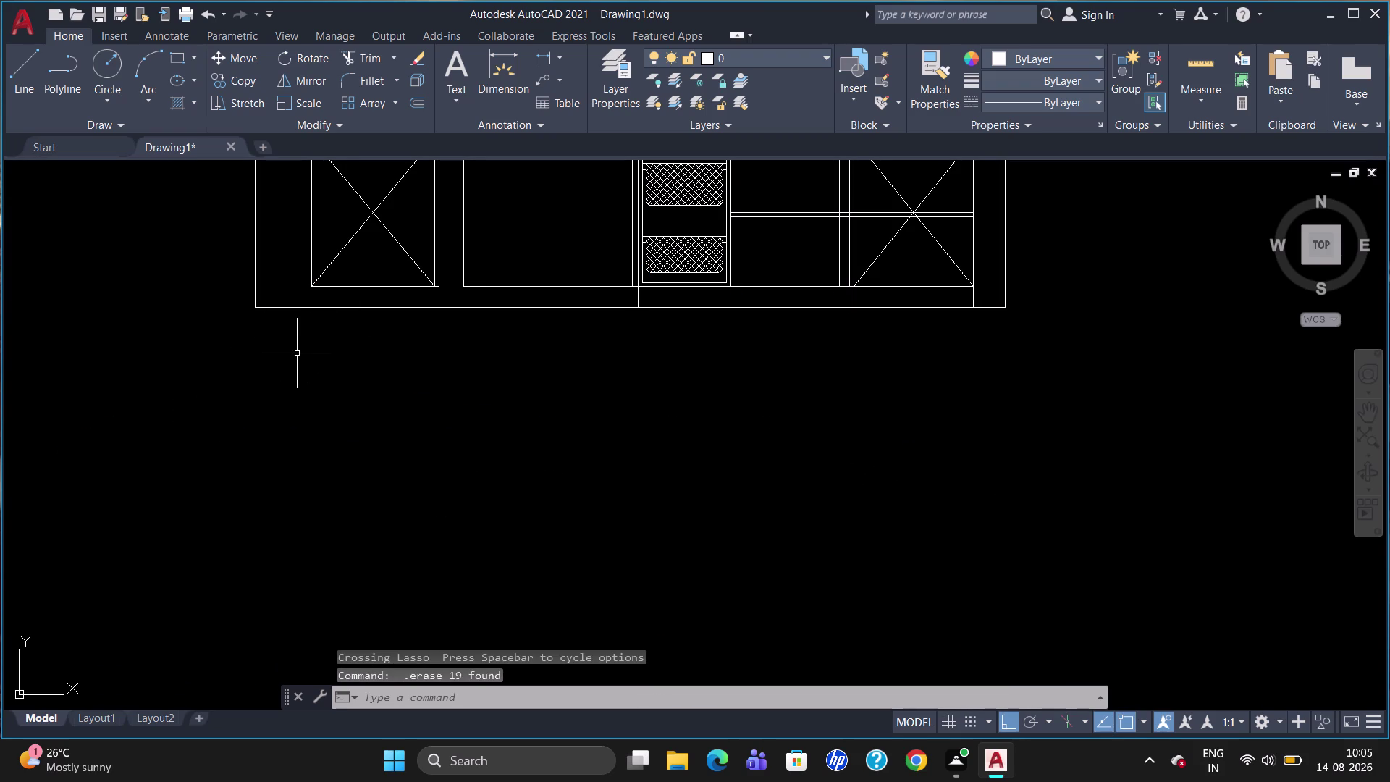
Add linear dimensions of 273 and 620 below the first cabinet.
text(DLI)
key(Return)
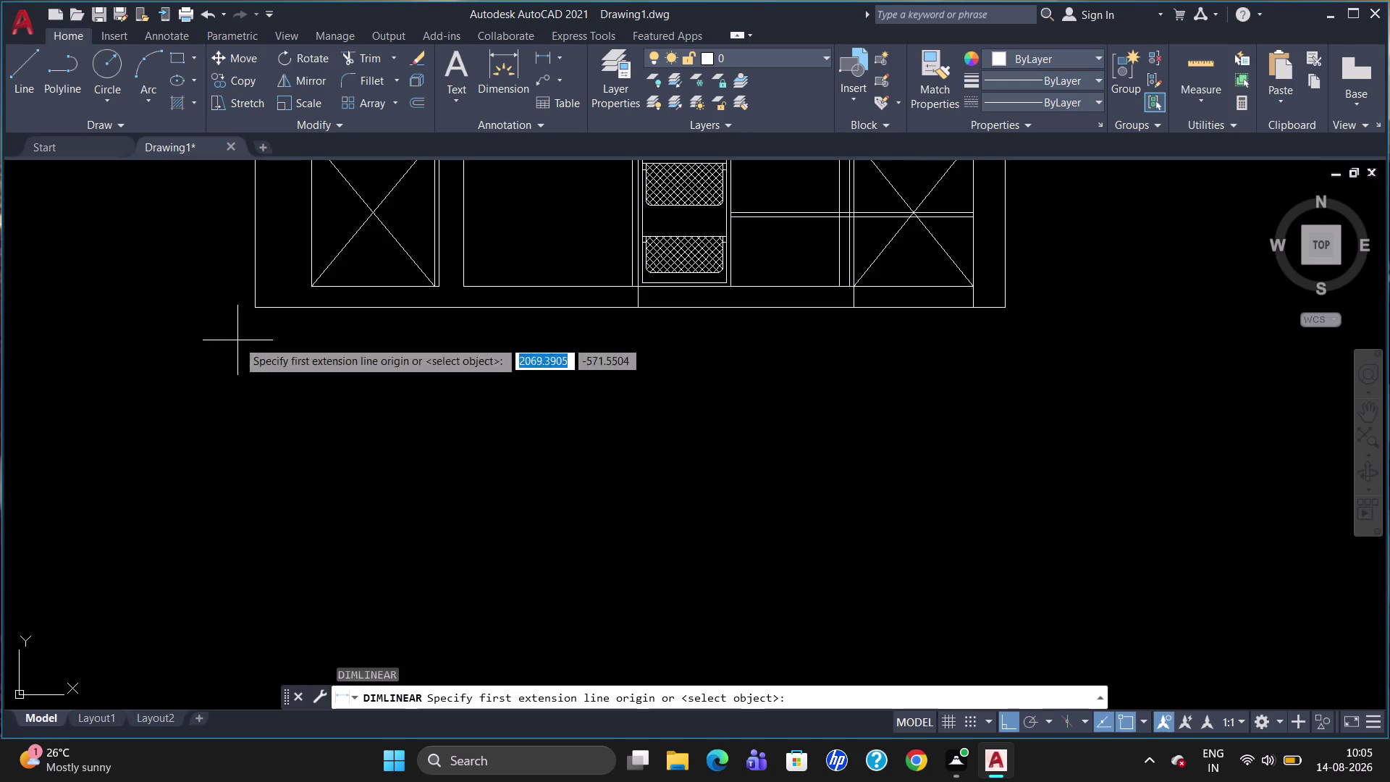
click(253, 234)
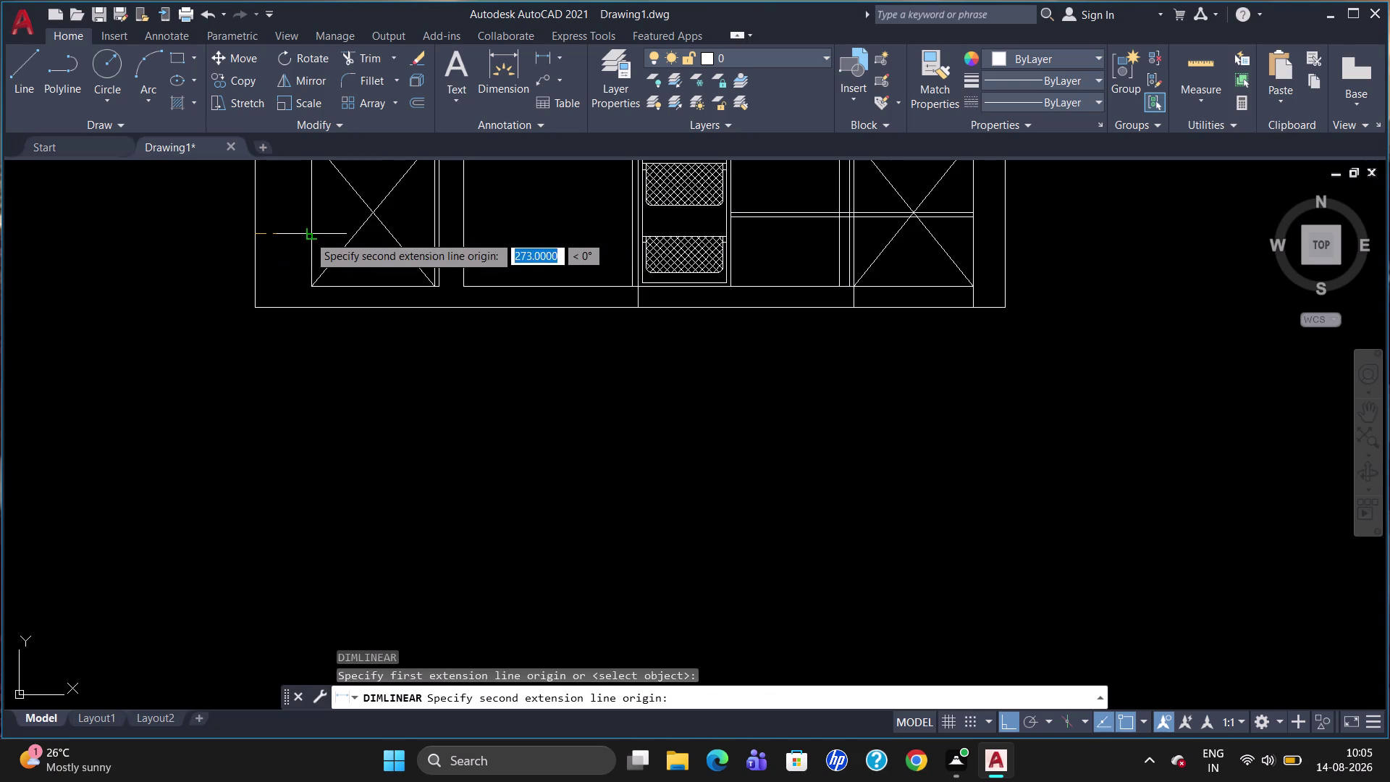
click(307, 235)
click(306, 349)
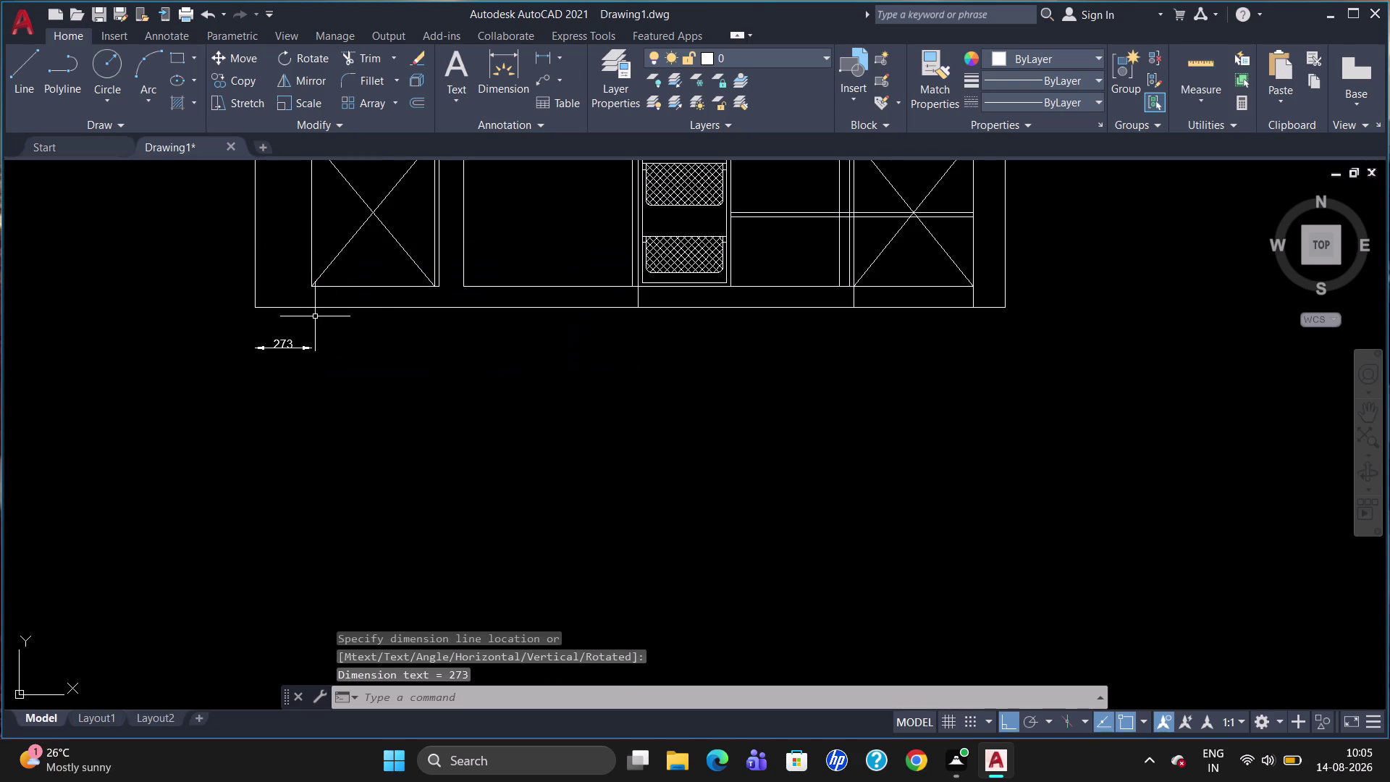
key(space)
click(311, 285)
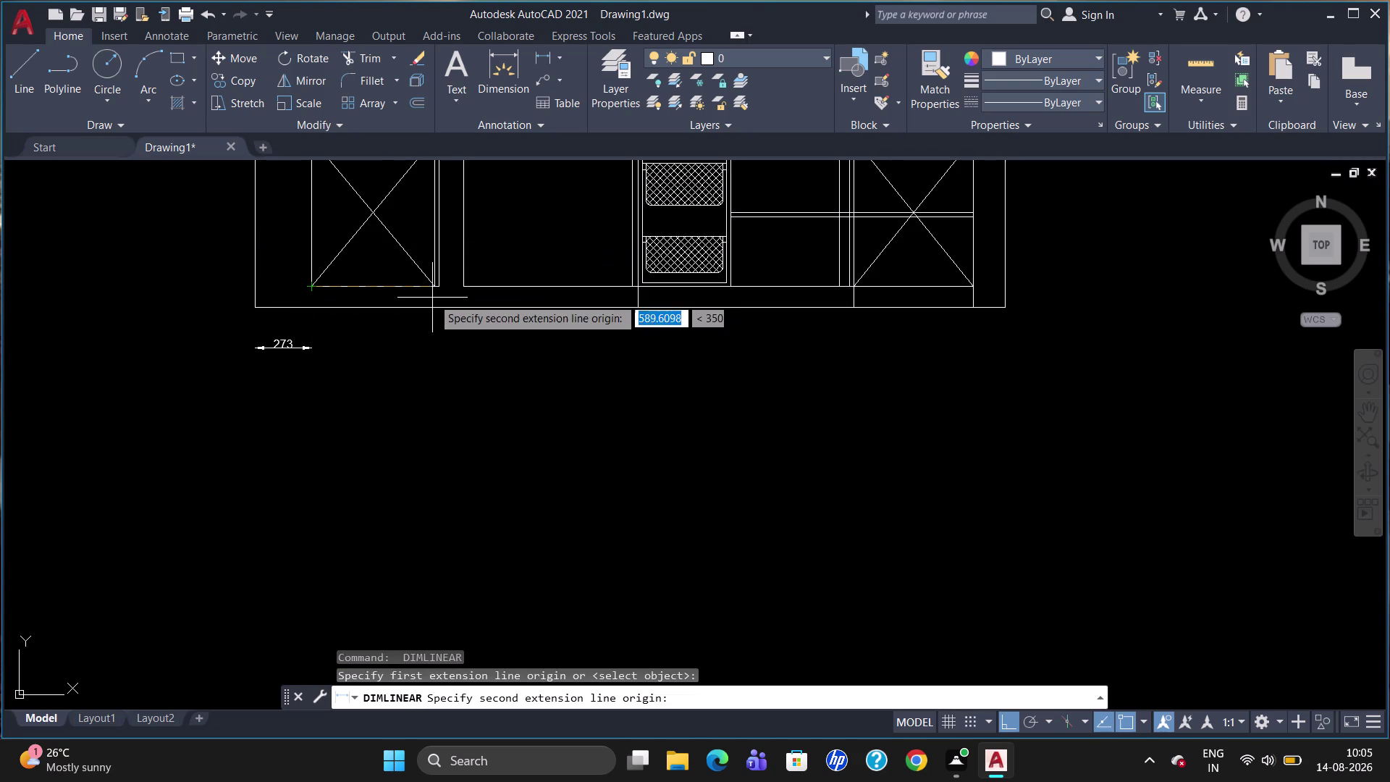
scroll(up, 3)
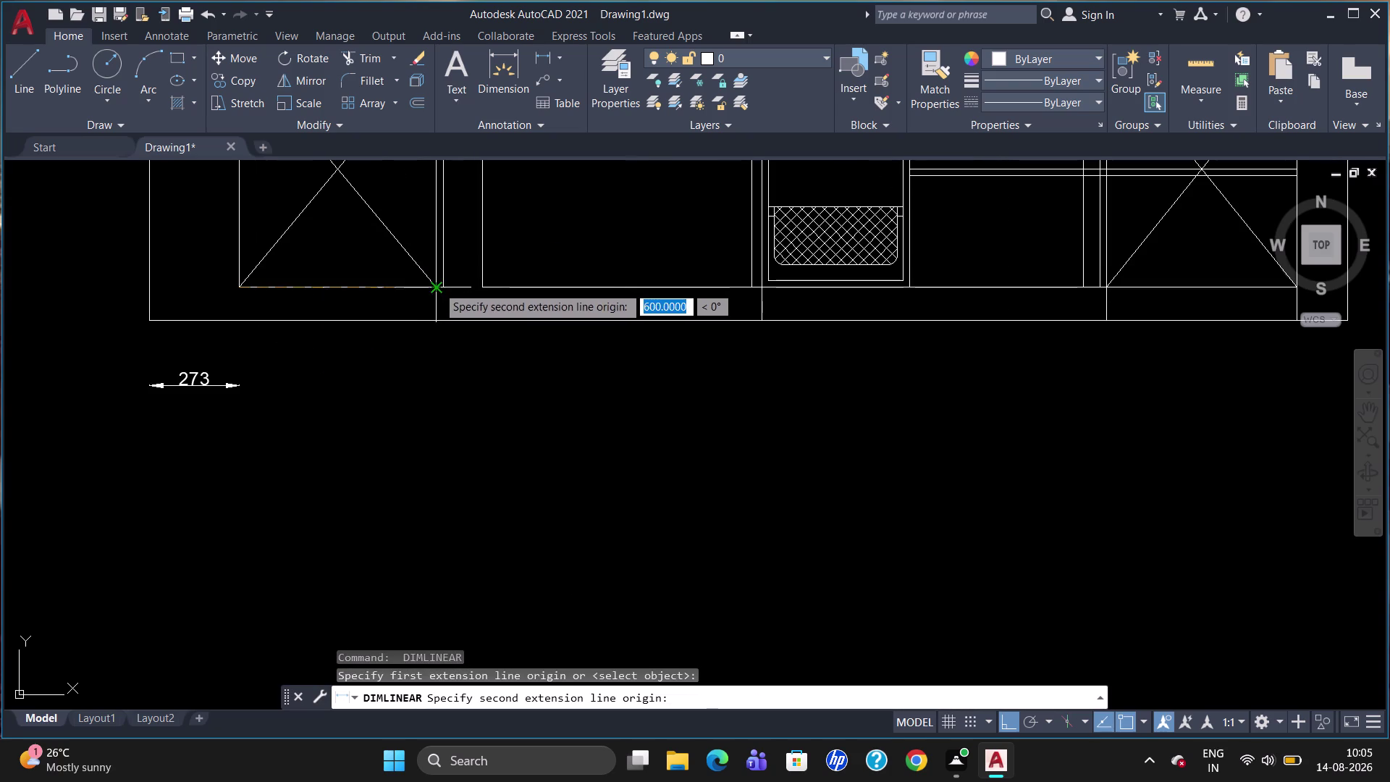
click(444, 288)
click(446, 353)
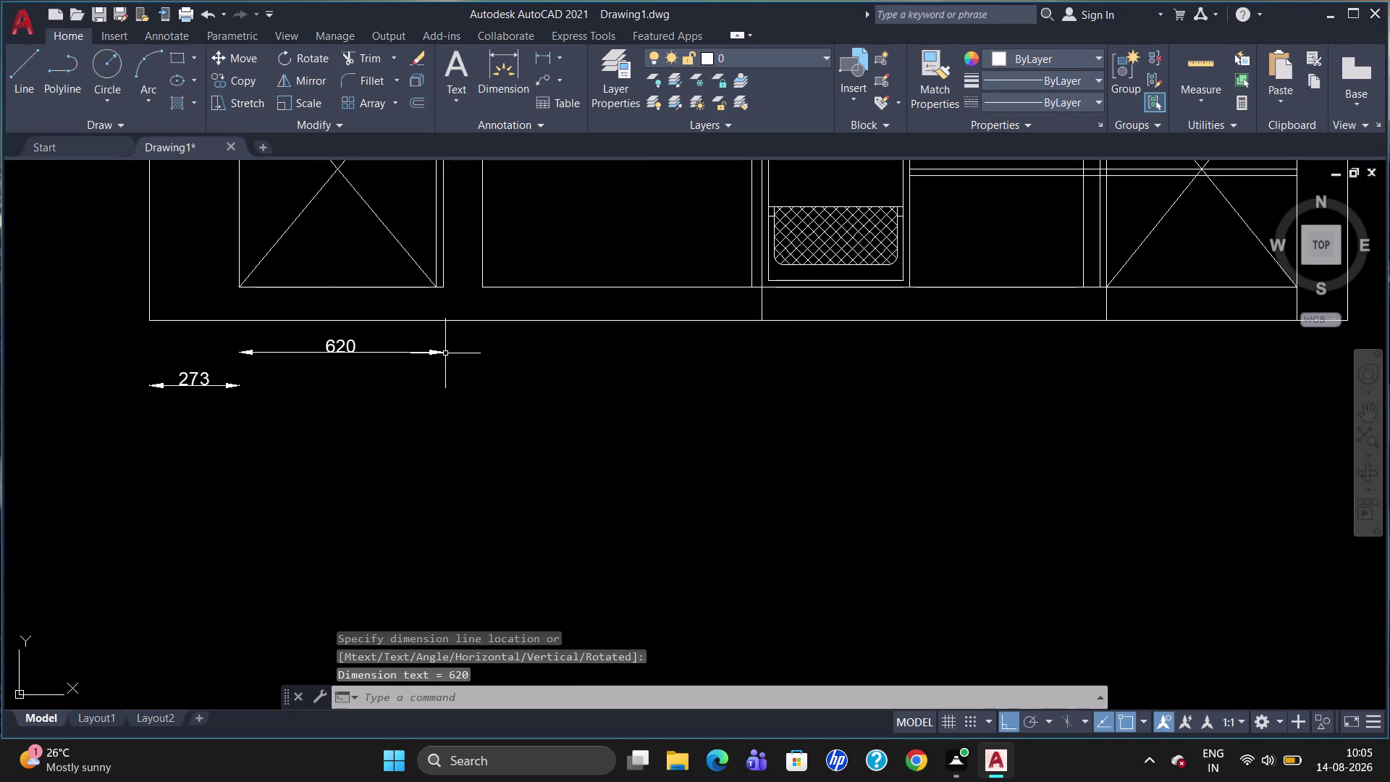
Place a mistaken 109.76 dimension, then delete it.
key(space)
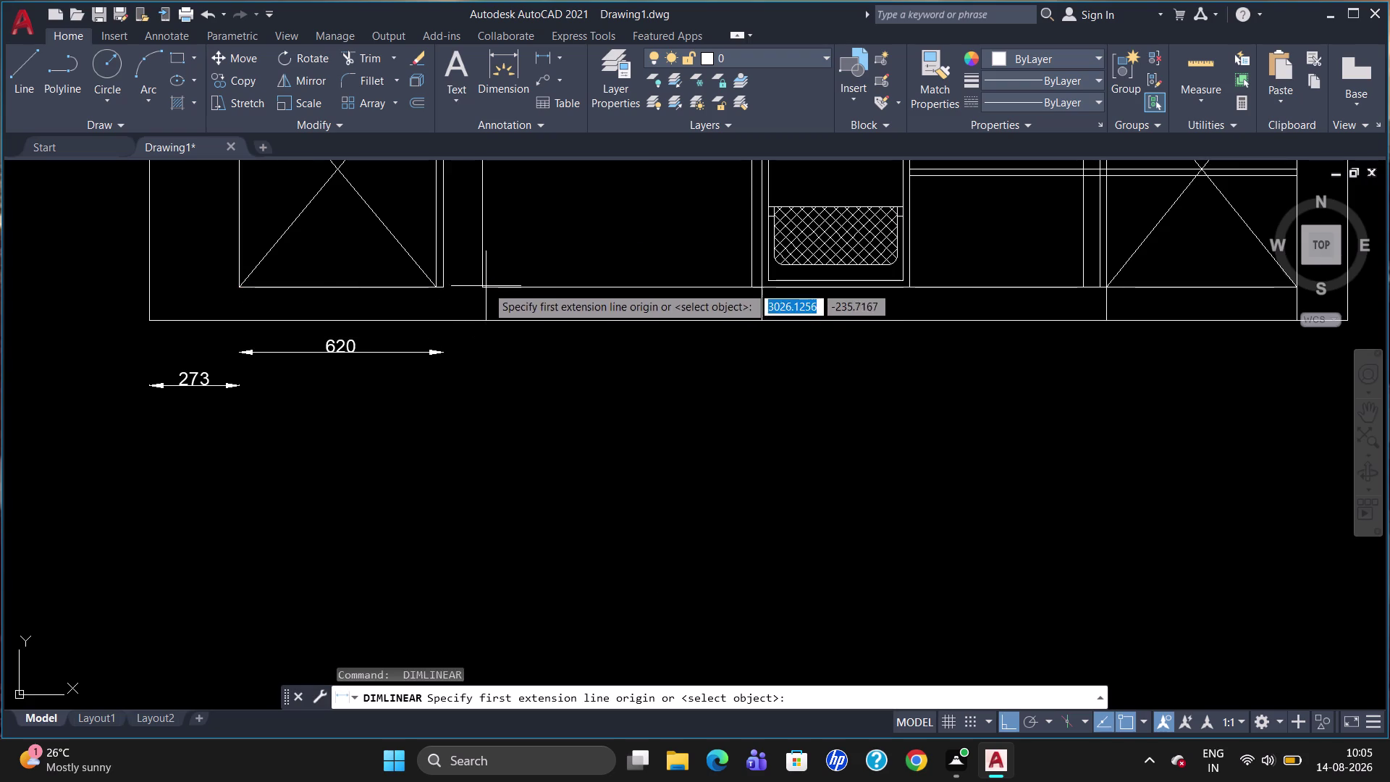
click(445, 282)
click(480, 284)
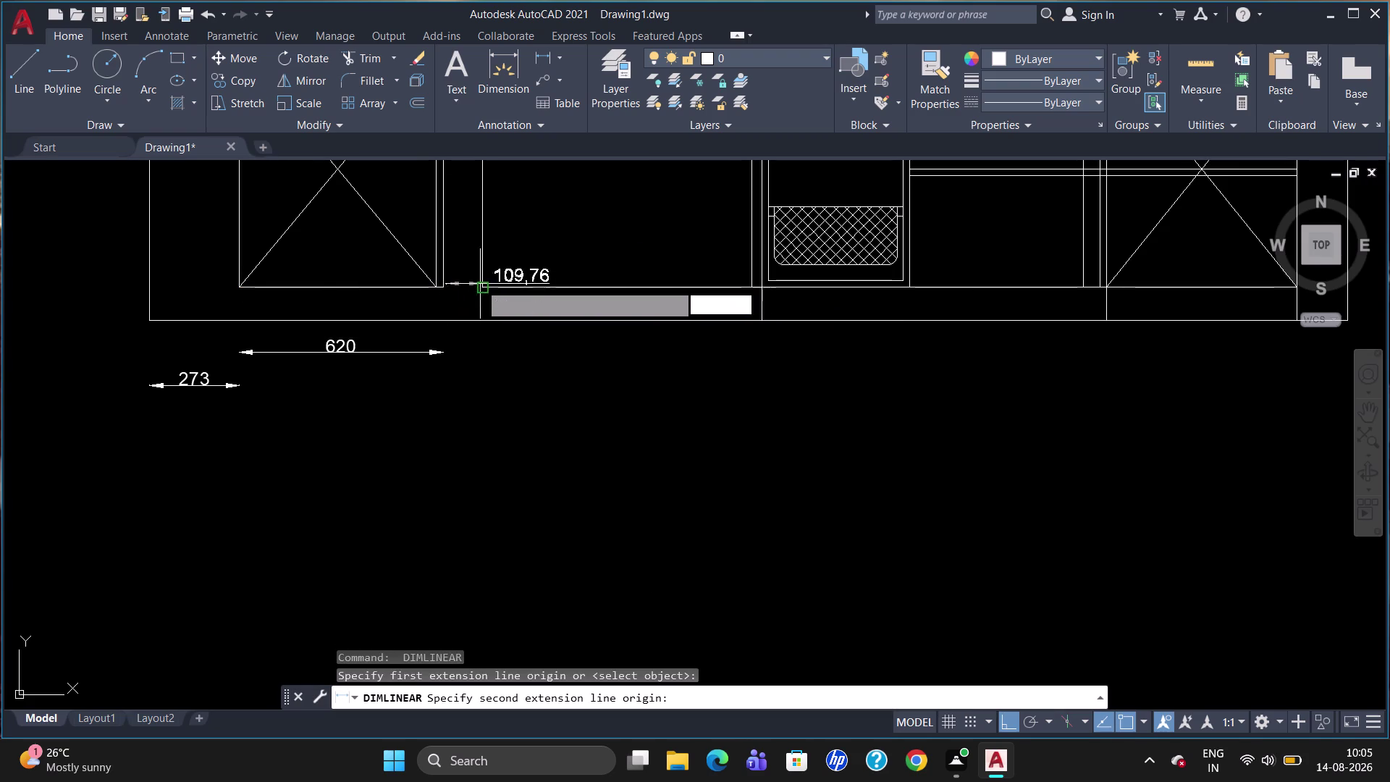
click(484, 336)
click(513, 330)
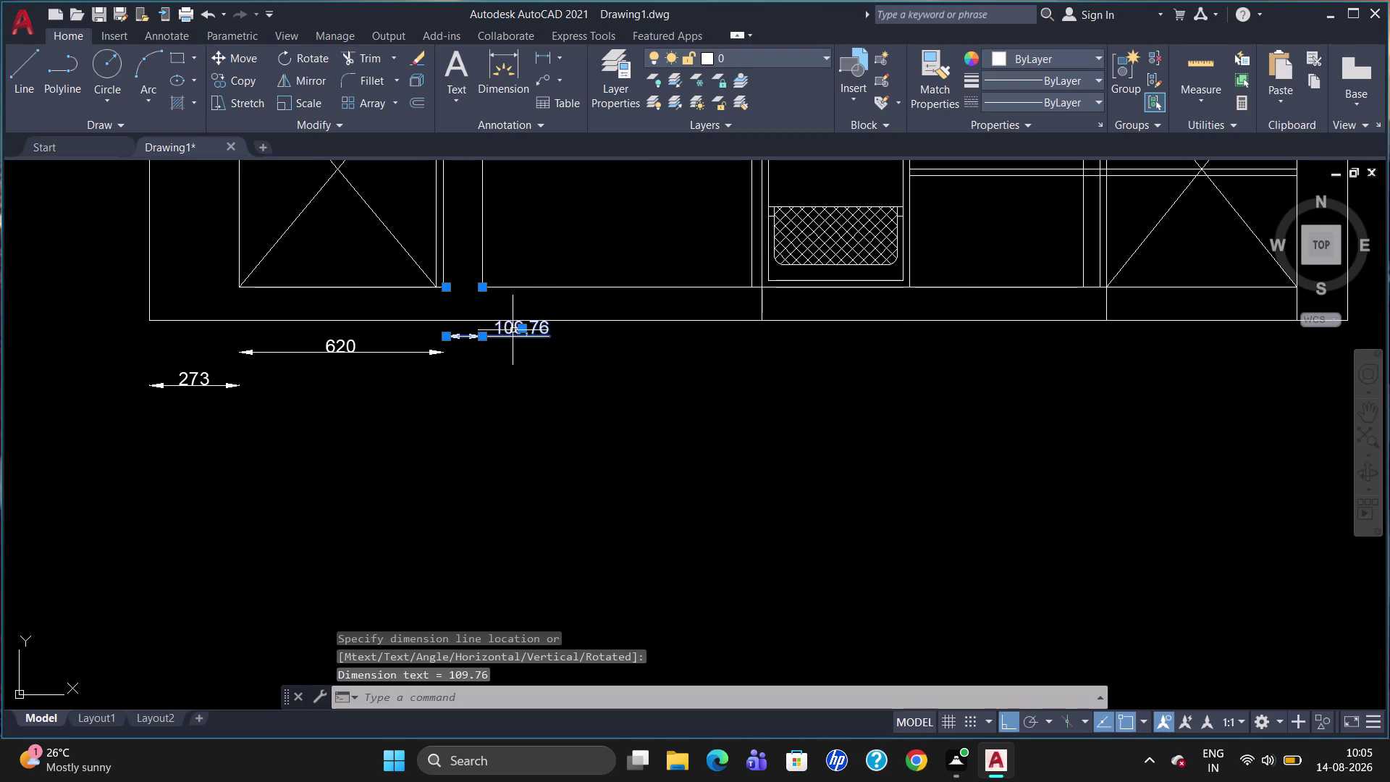
key(Escape)
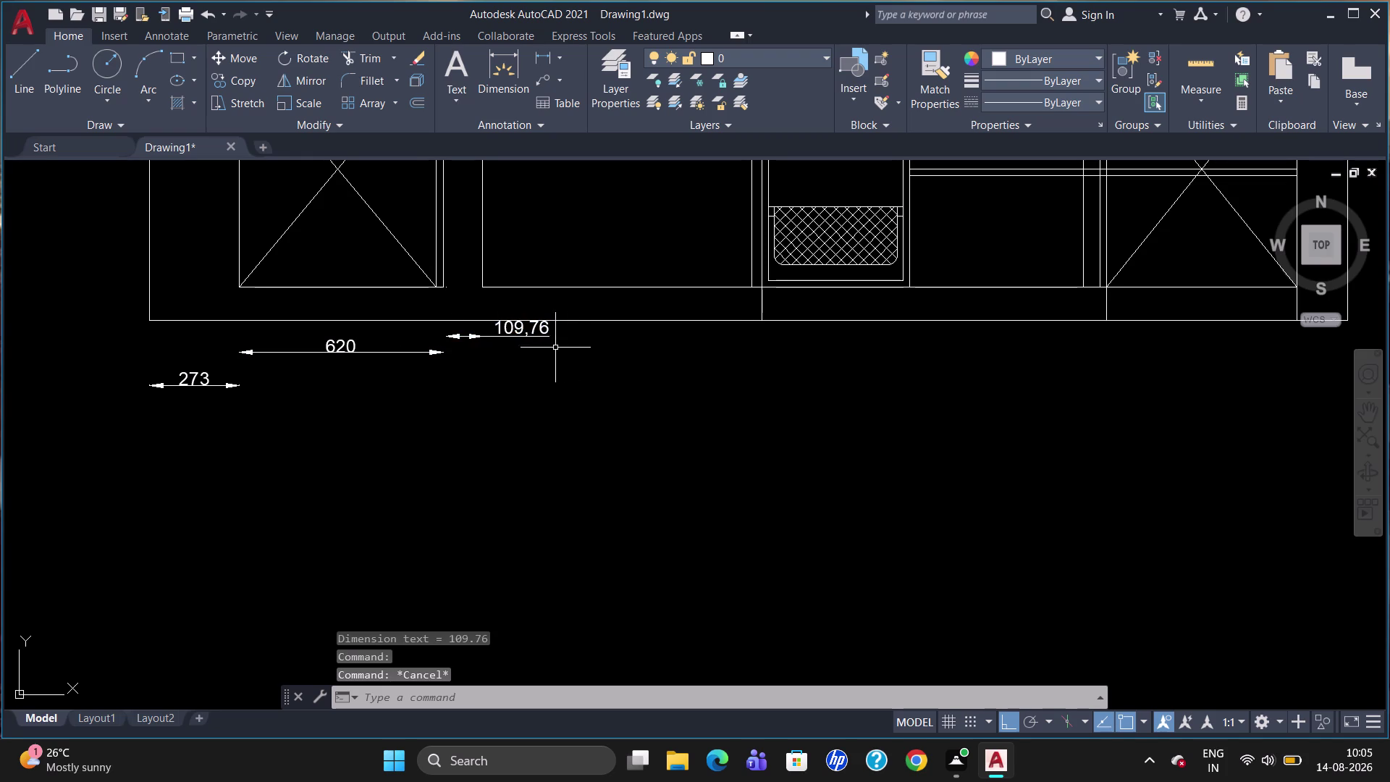
scroll(up, 3)
click(407, 270)
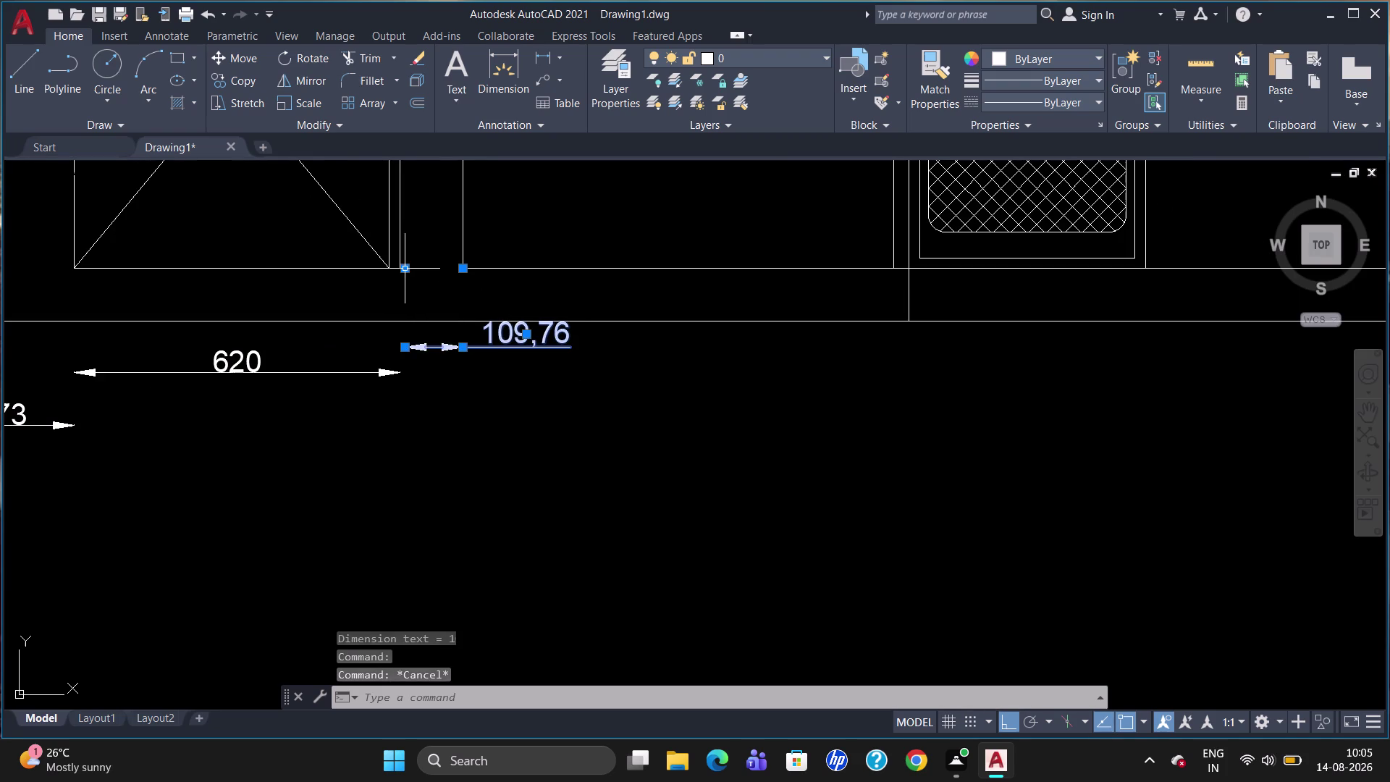
key(Delete)
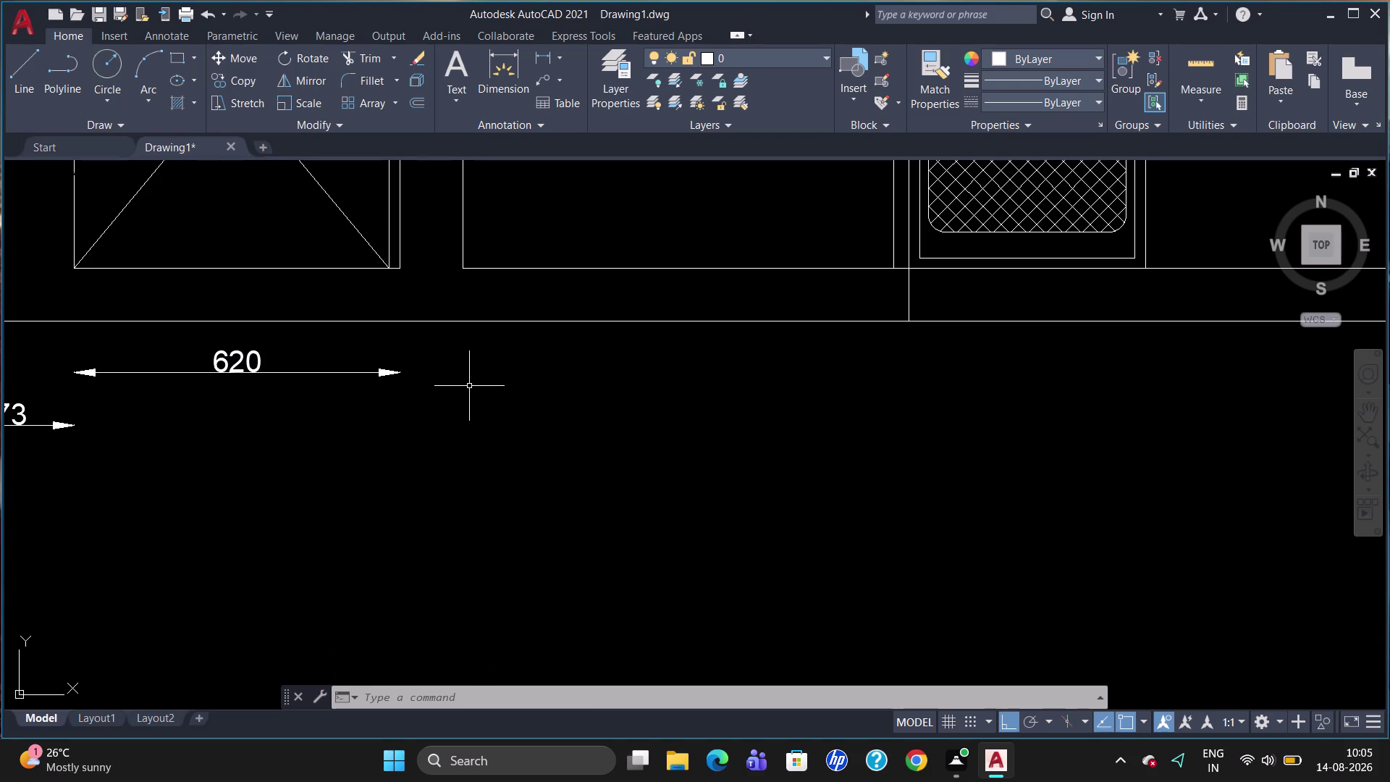
Dimension the 120 panel and the 820 open bay.
text(DLI)
key(Return)
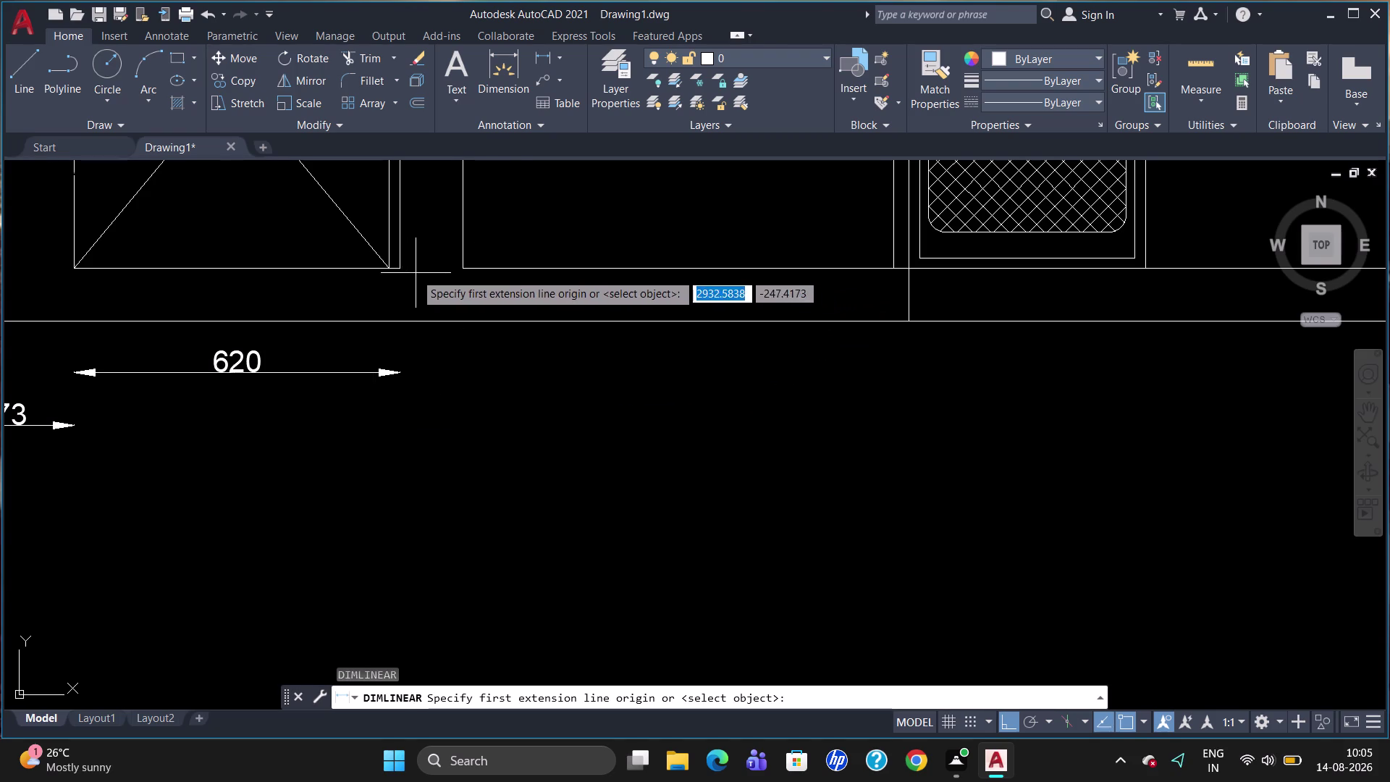
click(408, 270)
click(460, 274)
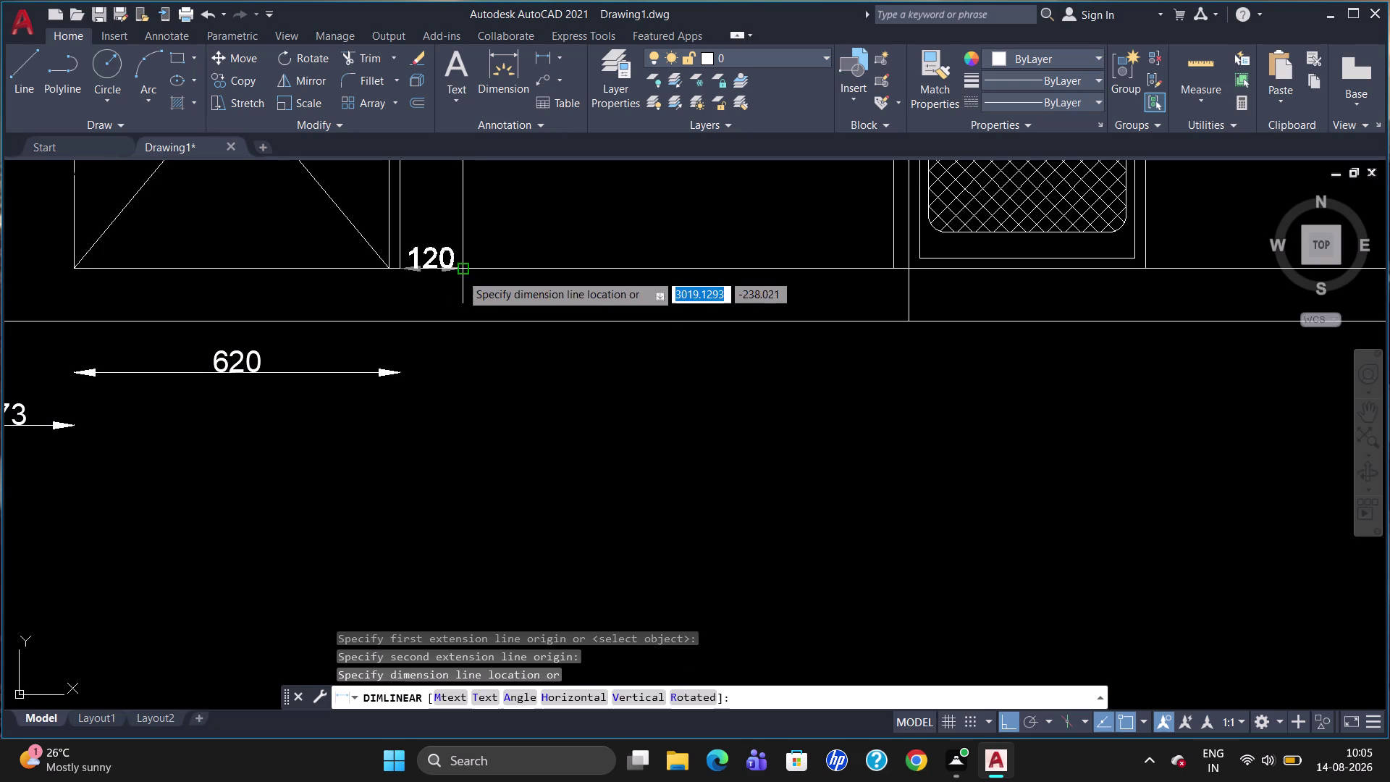
click(457, 365)
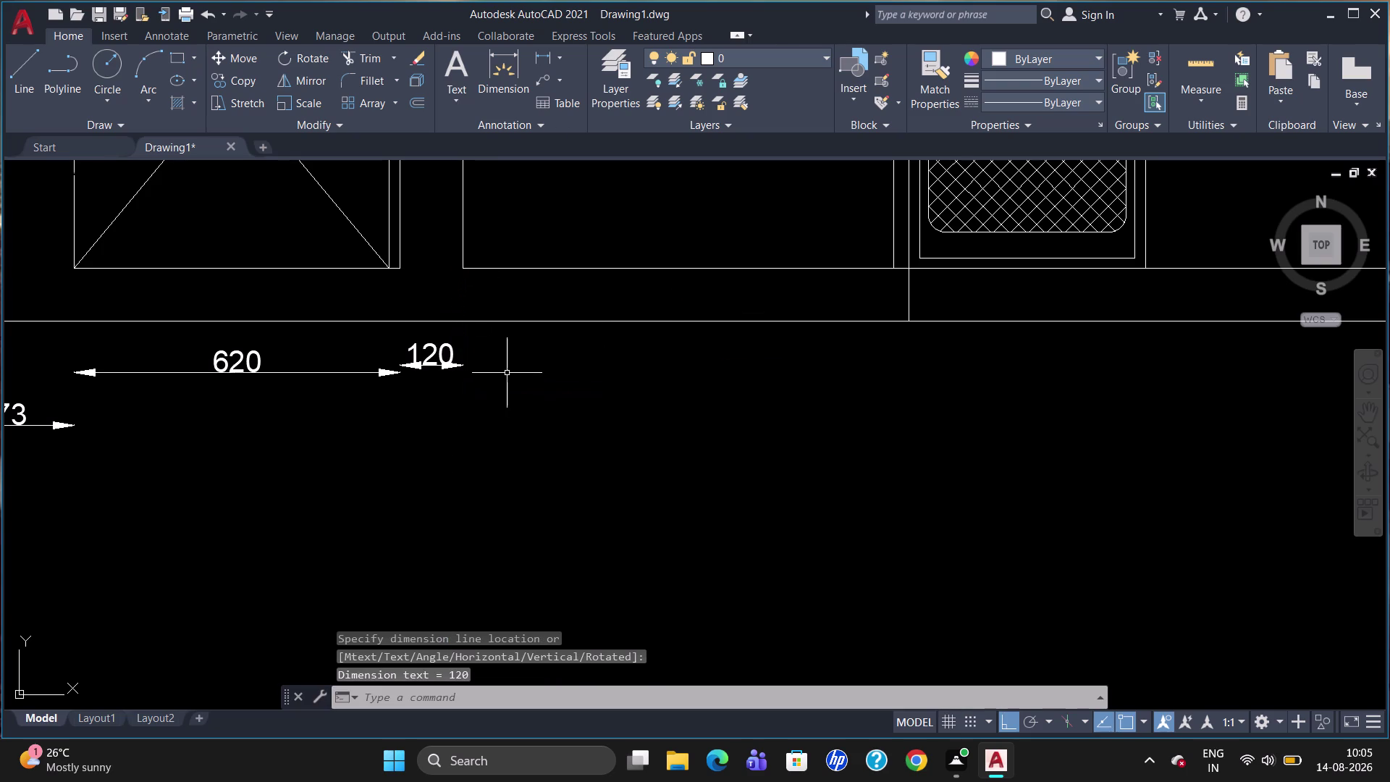
key(space)
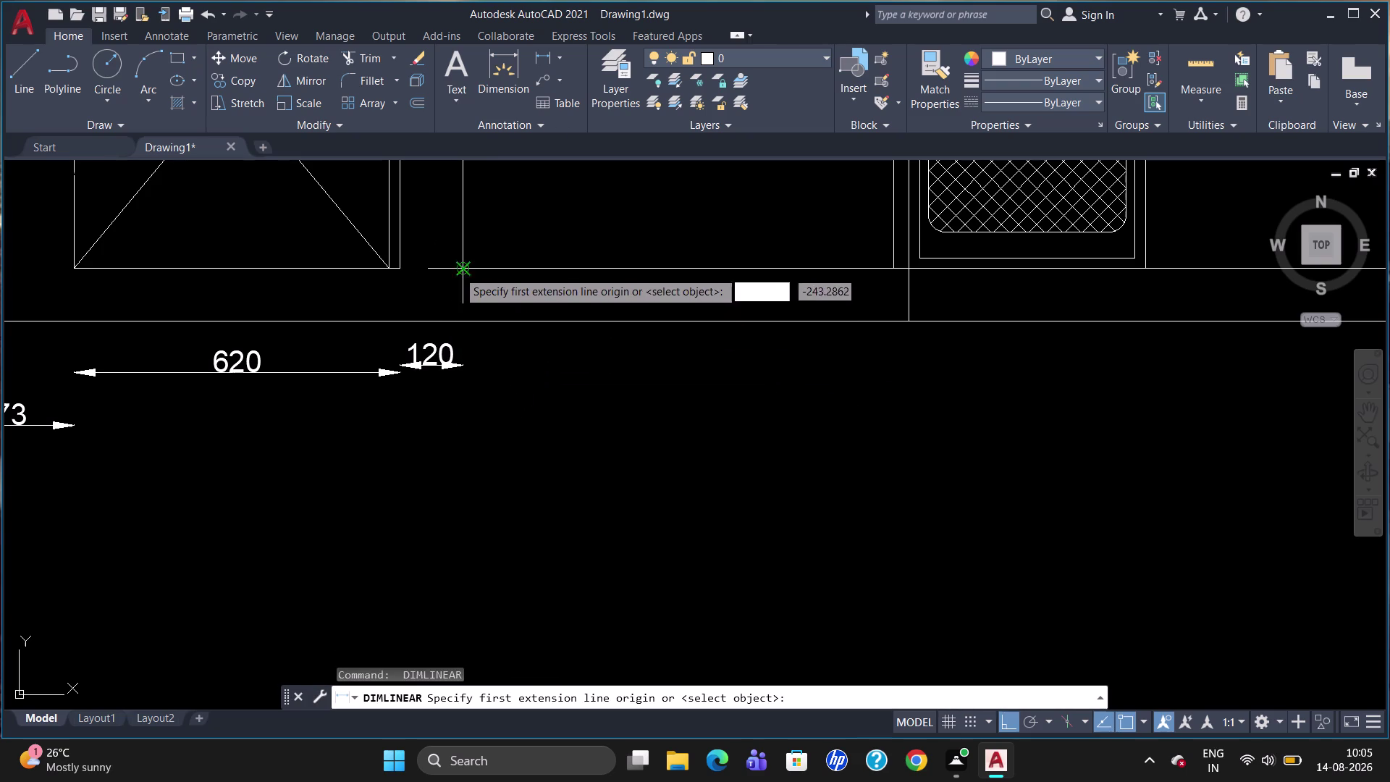
click(465, 270)
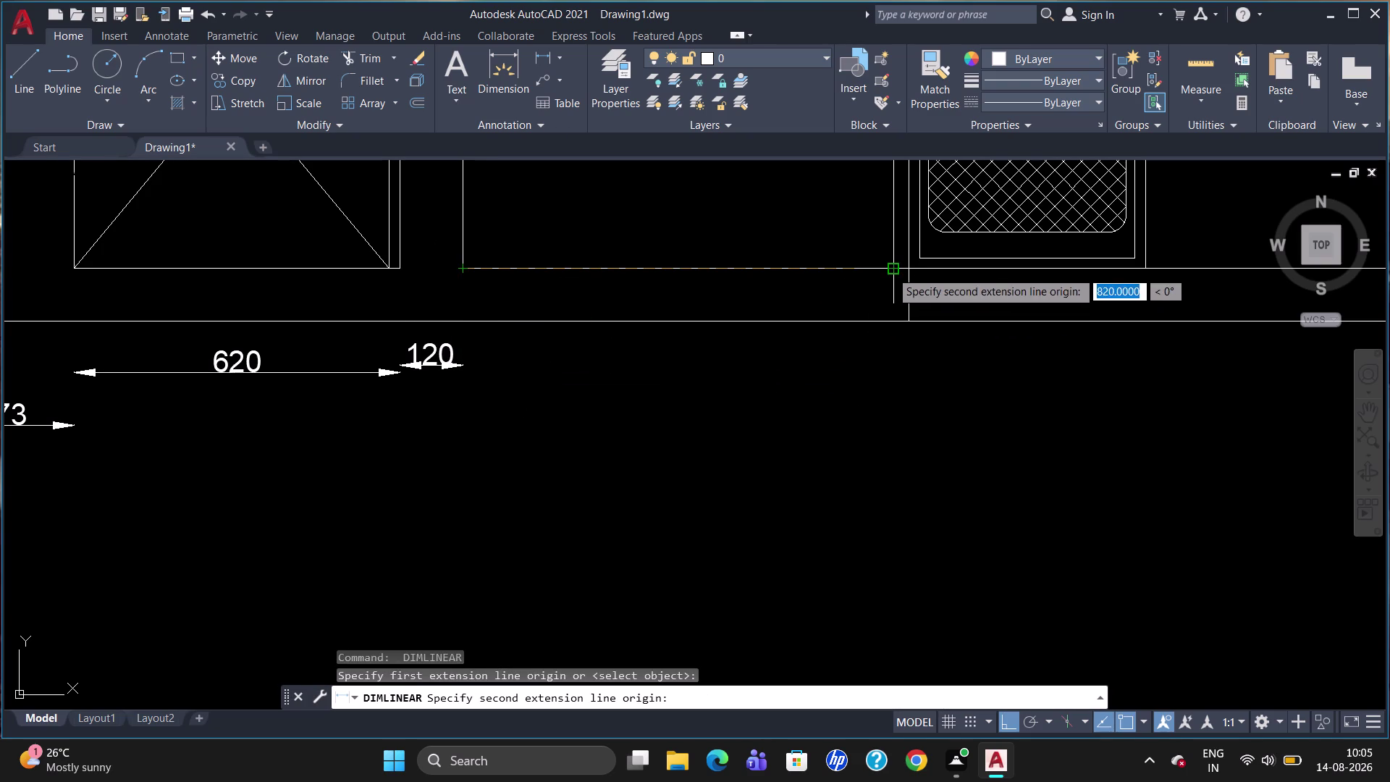
click(893, 269)
click(886, 341)
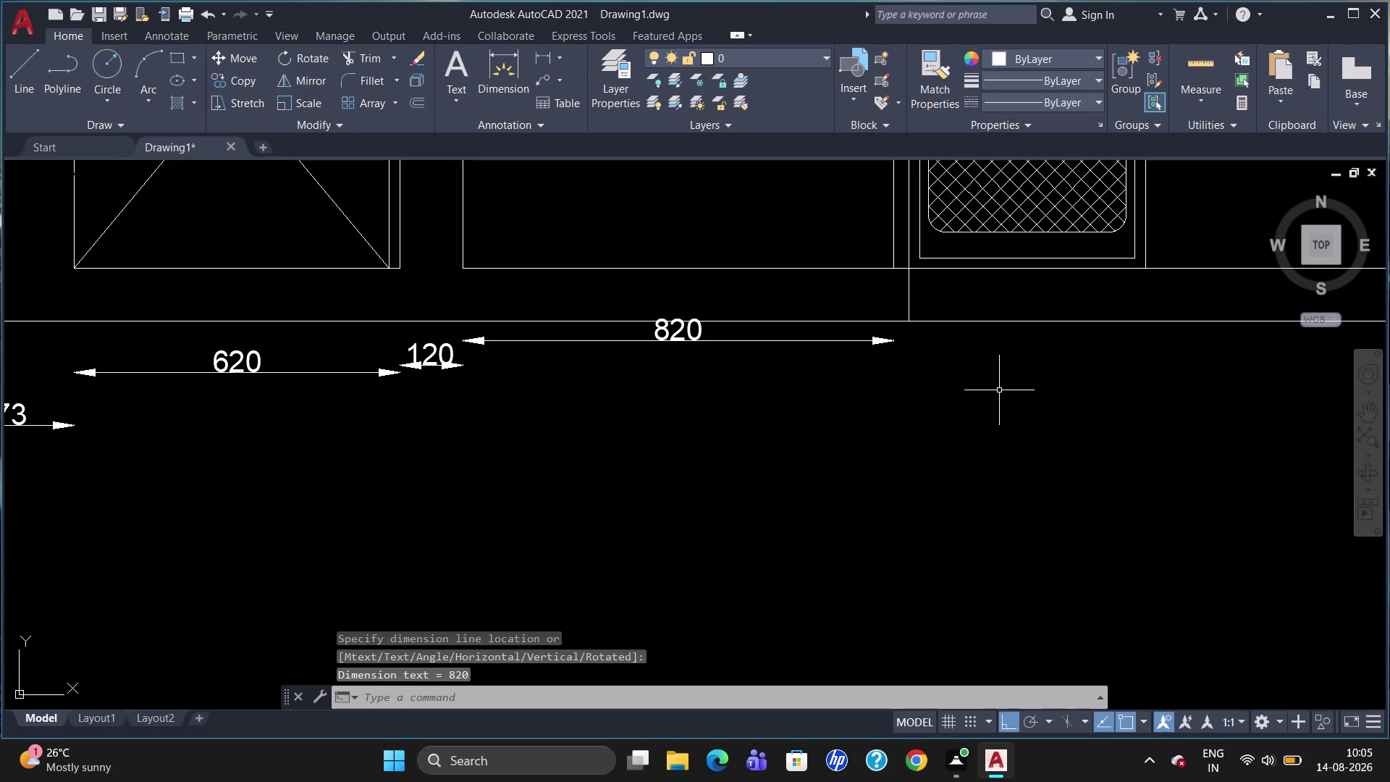
Dimension the drawer unit as 450.
key(space)
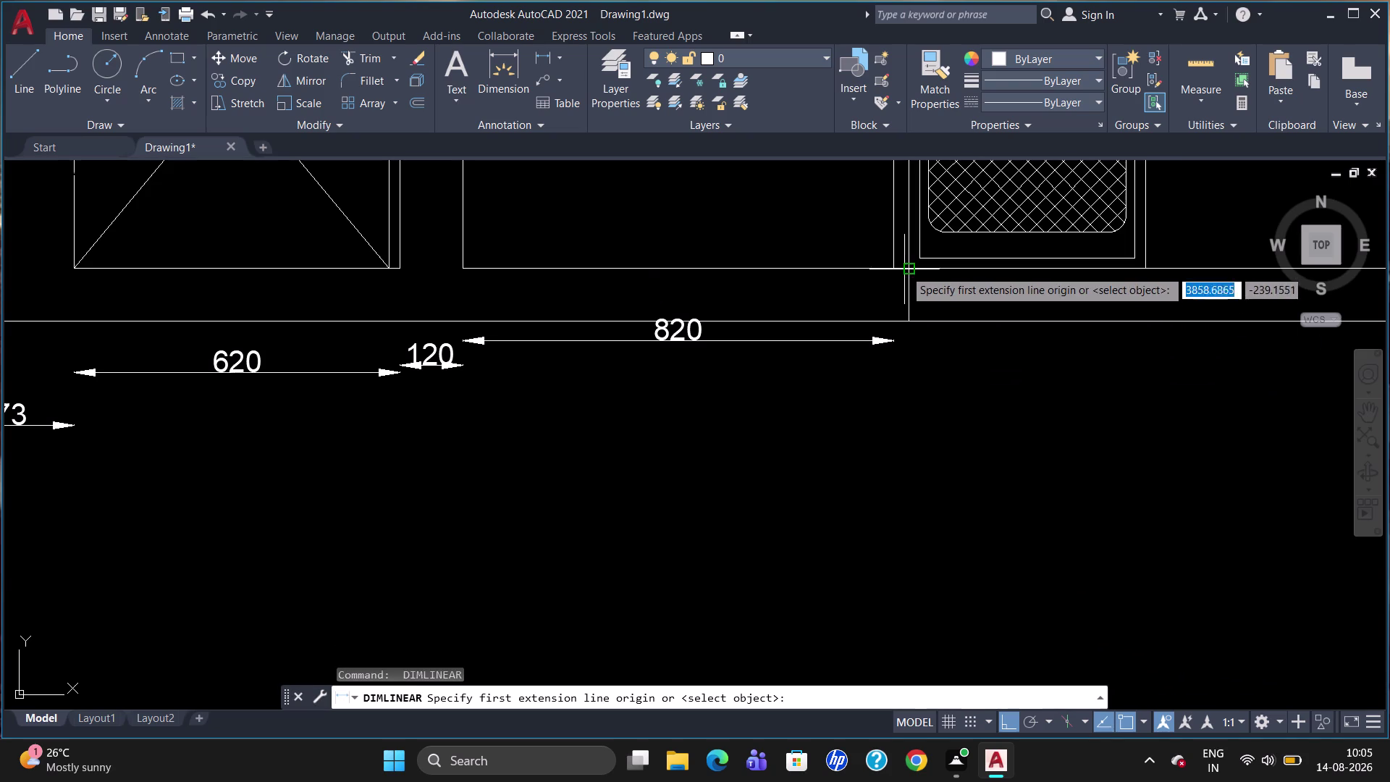
click(906, 270)
click(1144, 272)
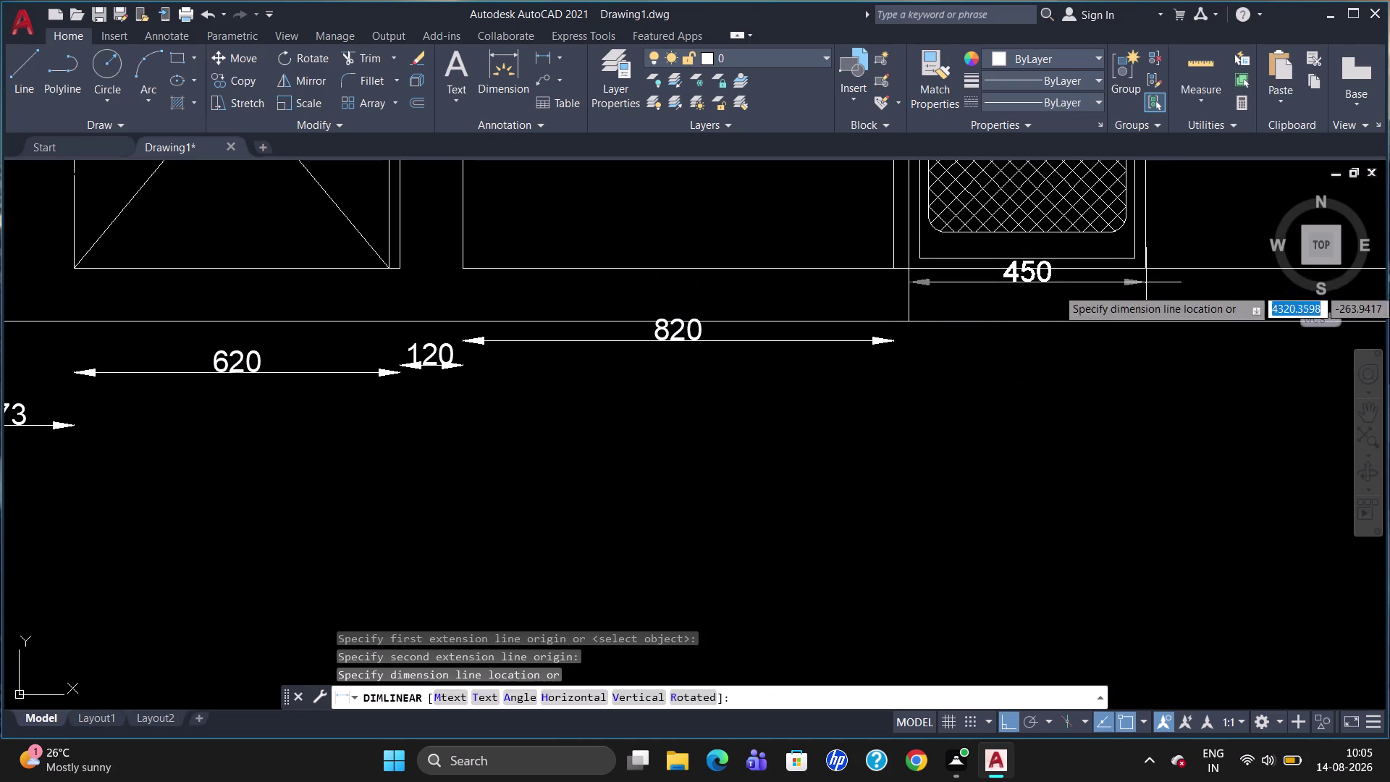
click(1172, 351)
scroll(down, 3)
scroll(up, 3)
scroll(down, 3)
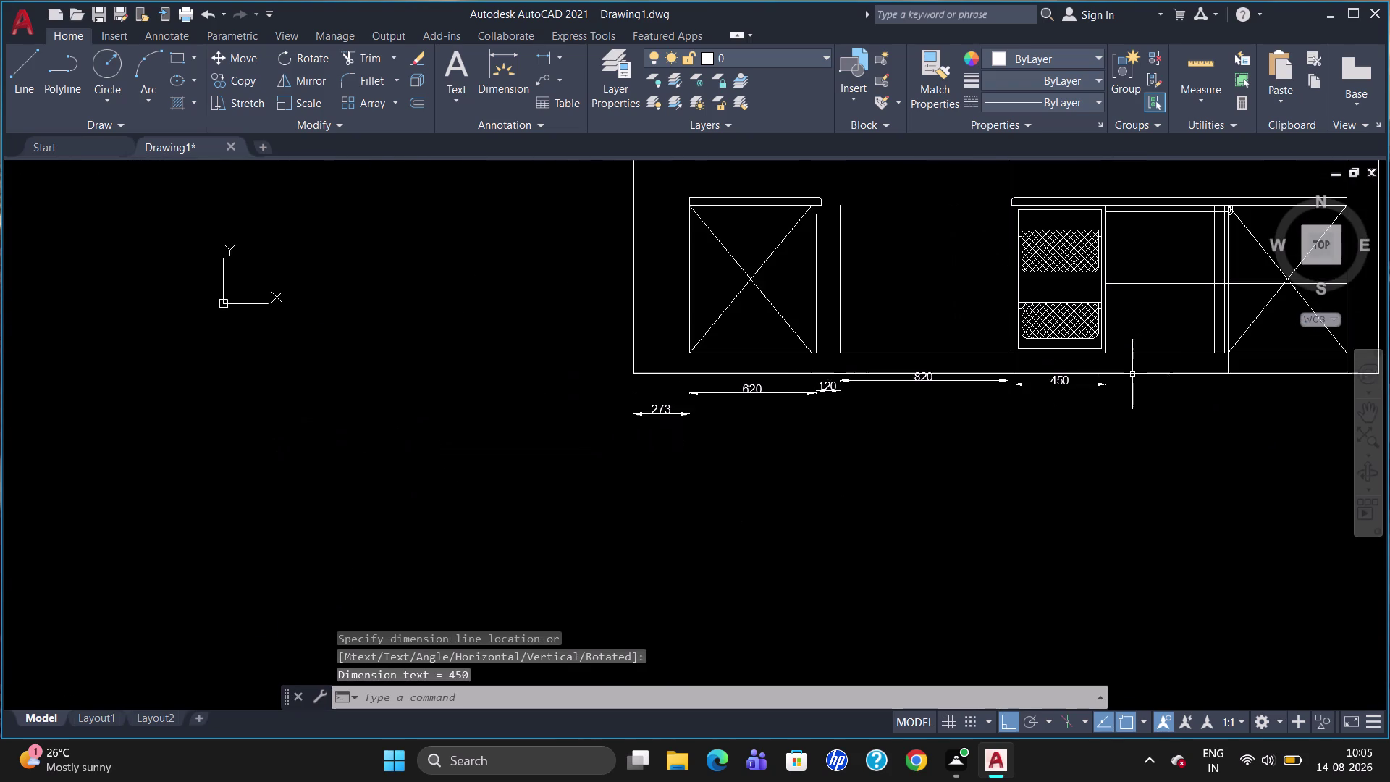
Add a 530 linear dimension beside the 450 dimension.
scroll(up, 3)
key(space)
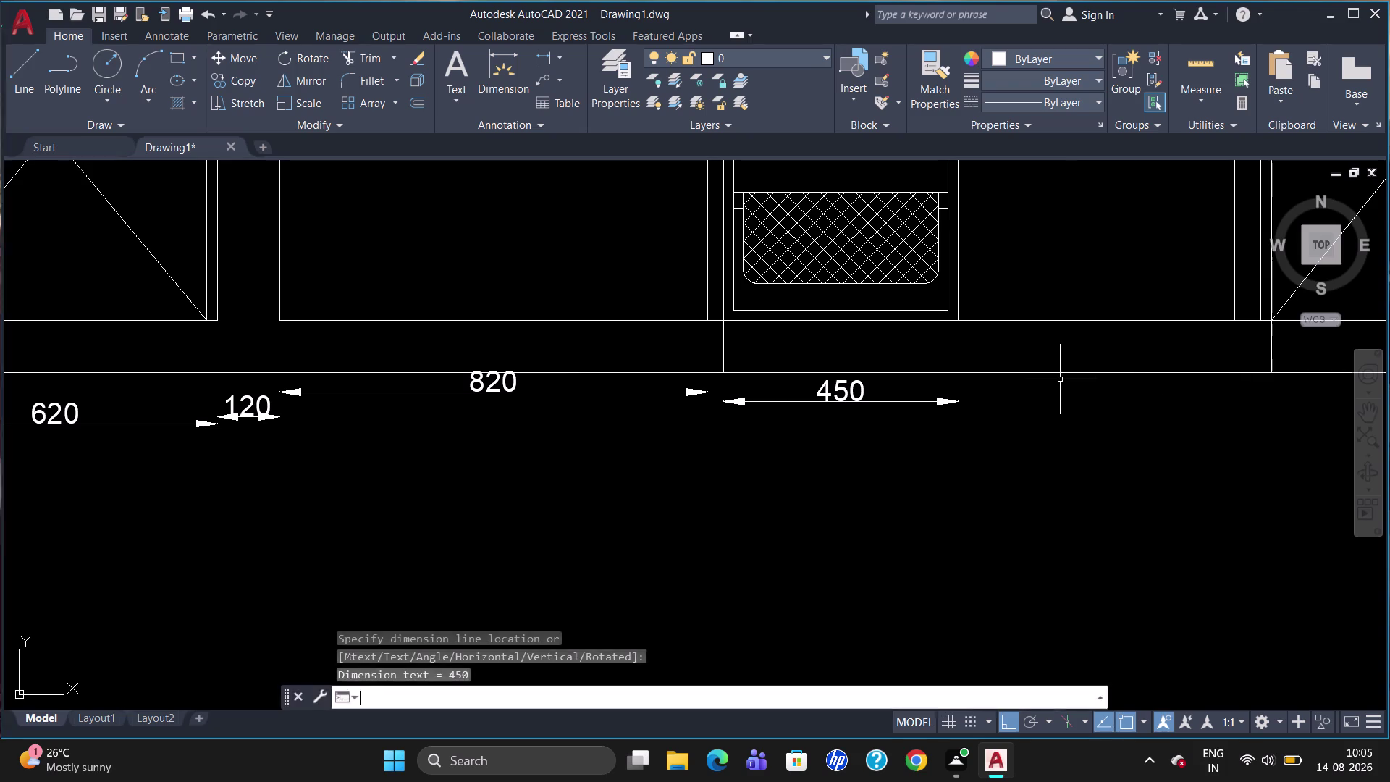
click(957, 326)
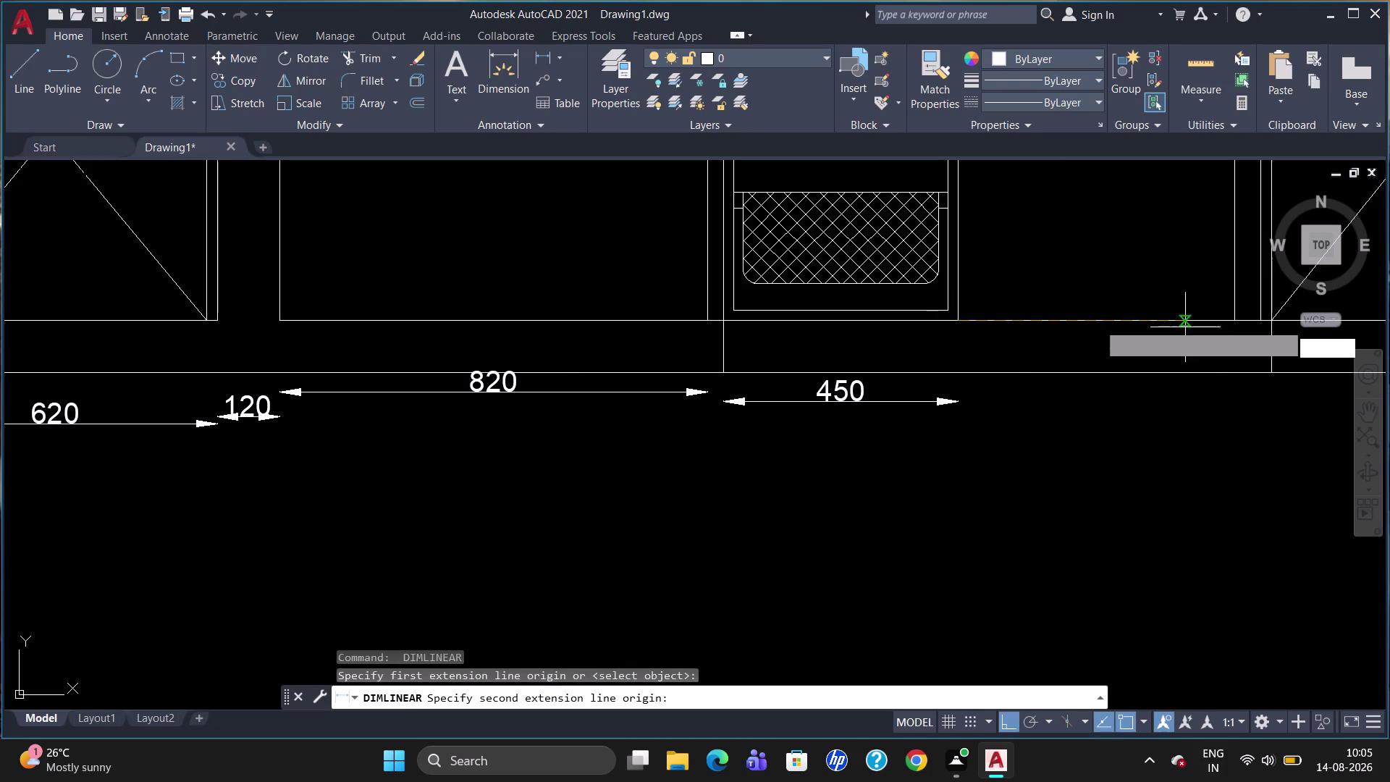
click(1241, 323)
click(1265, 411)
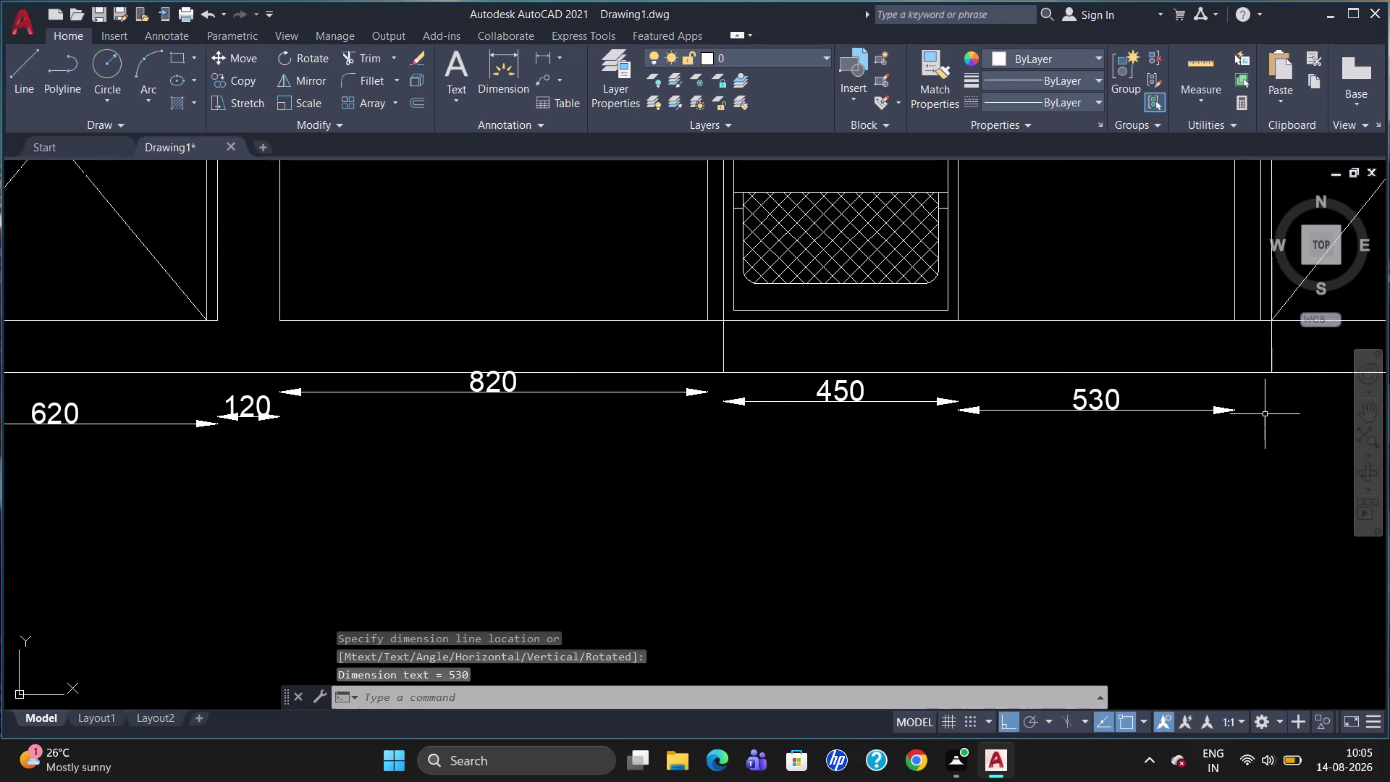
scroll(down, 3)
scroll(up, 3)
scroll(down, 3)
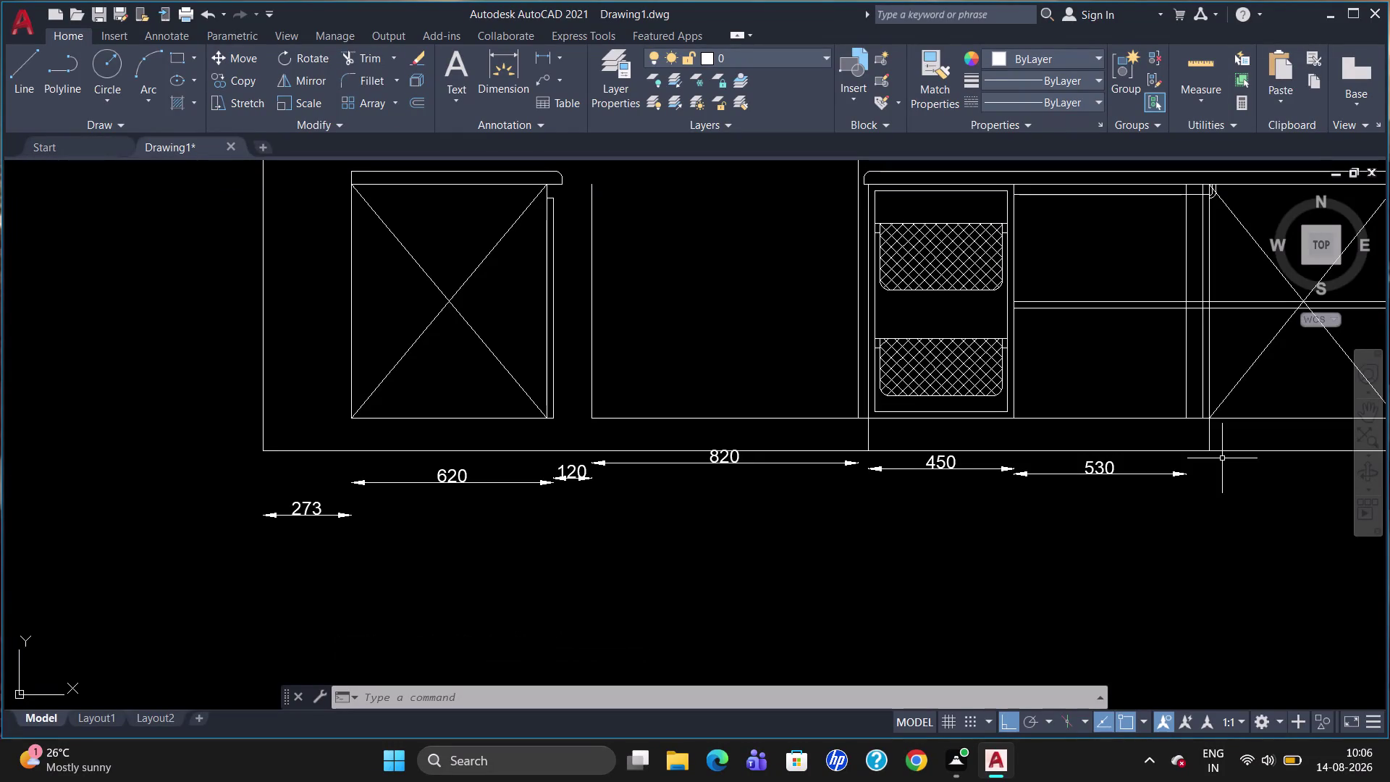
scroll(down, 3)
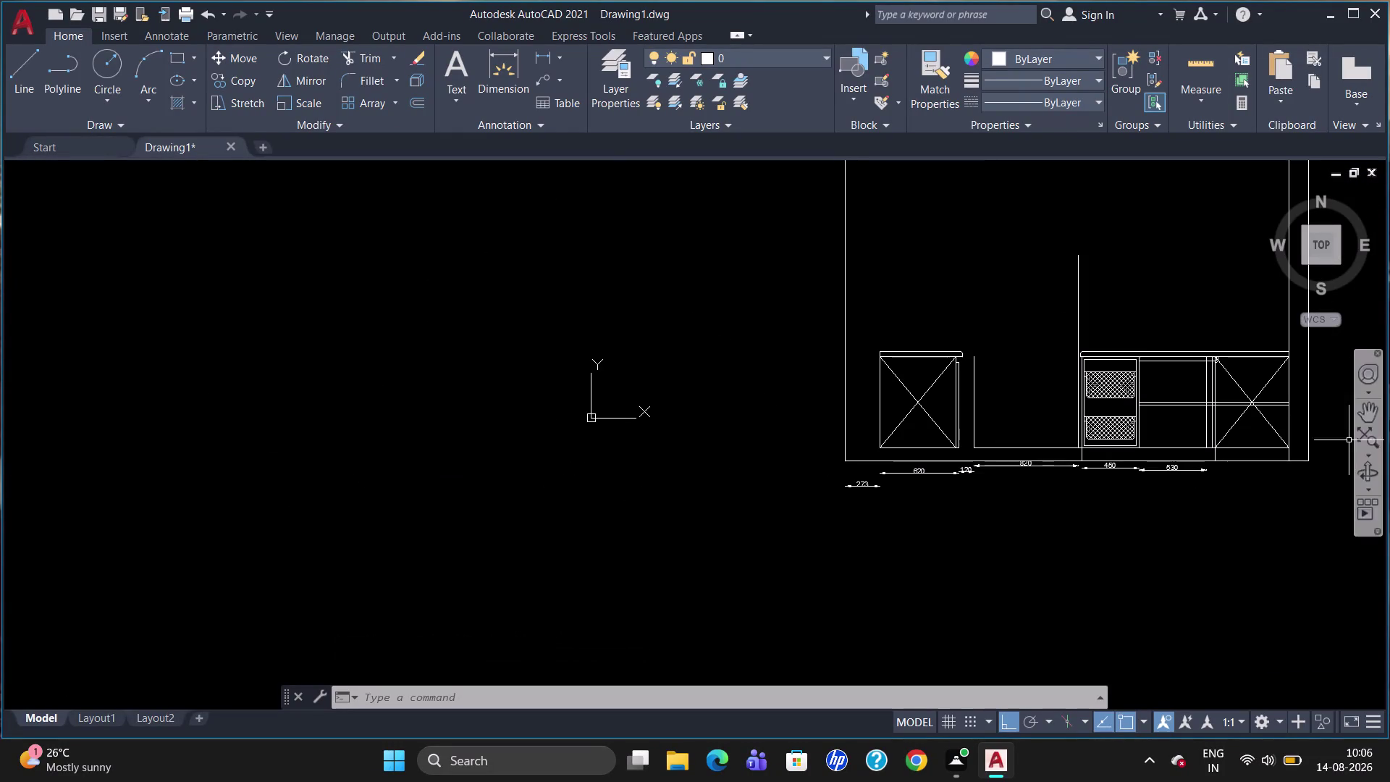
scroll(up, 3)
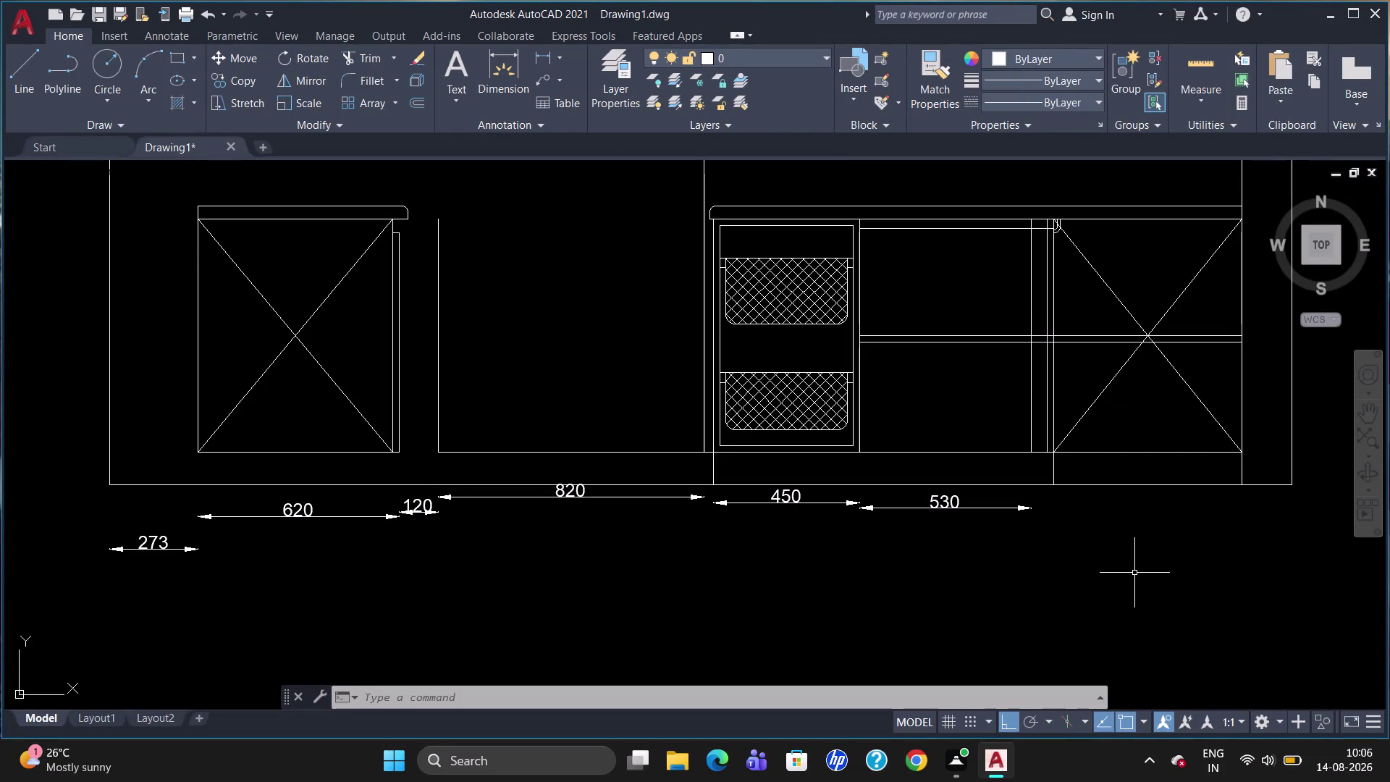
Place a 580 dimension below the last cabinet and delete a stray object.
key(space)
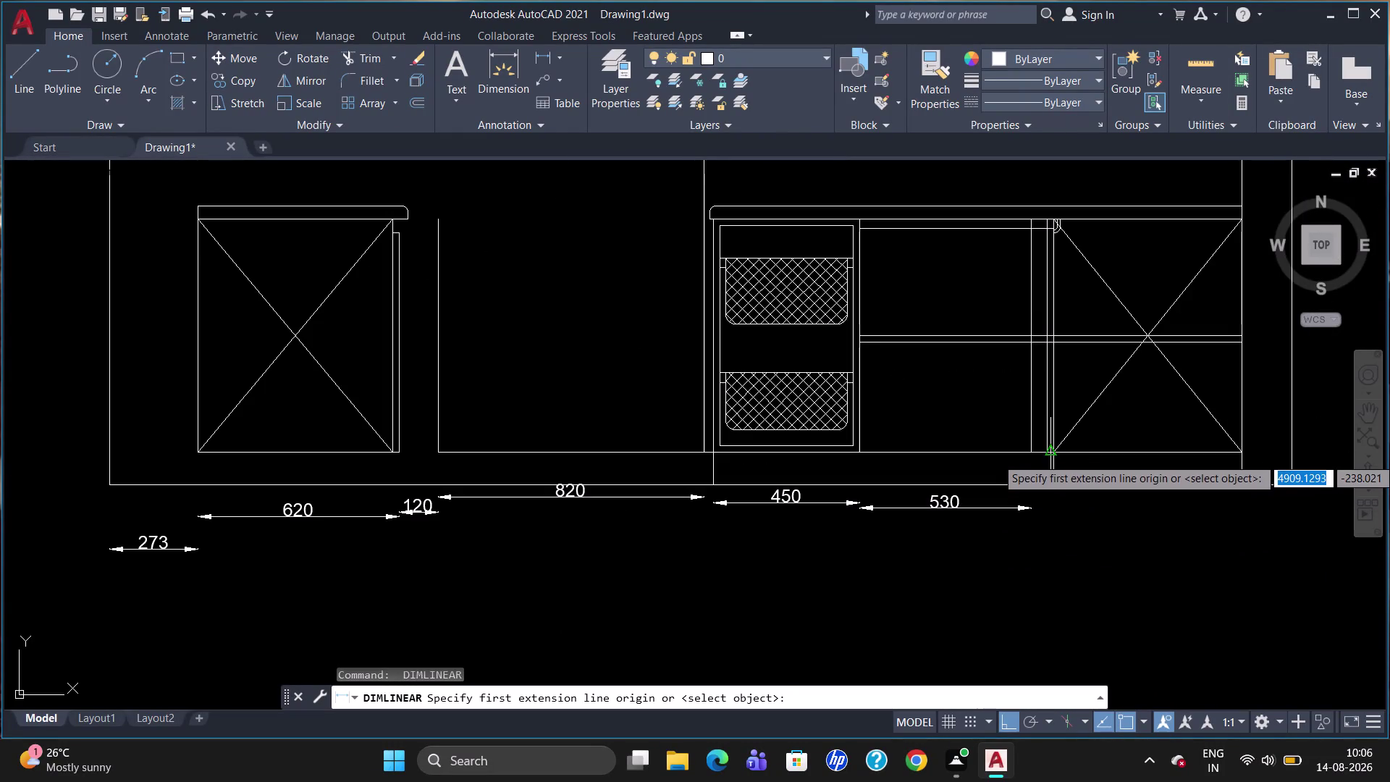
click(1057, 457)
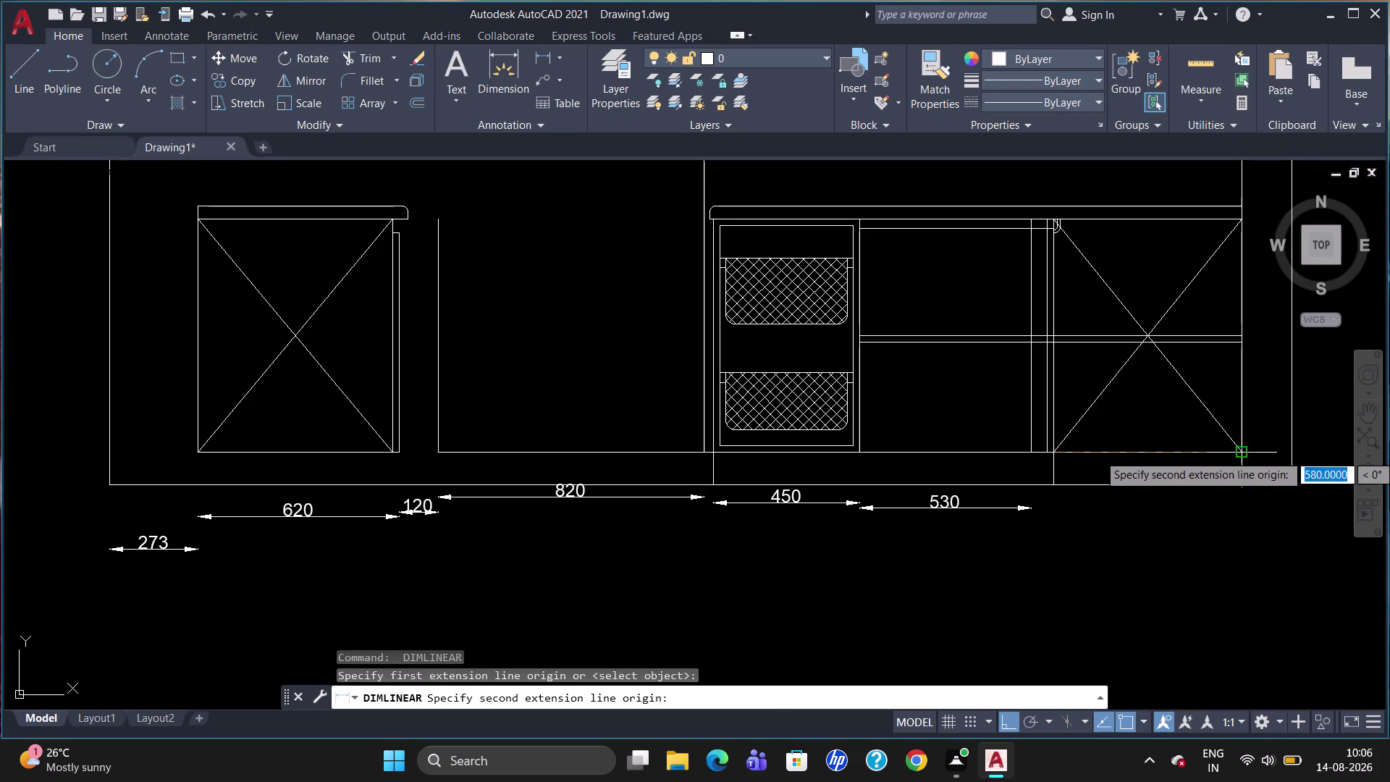
click(1246, 451)
click(1251, 509)
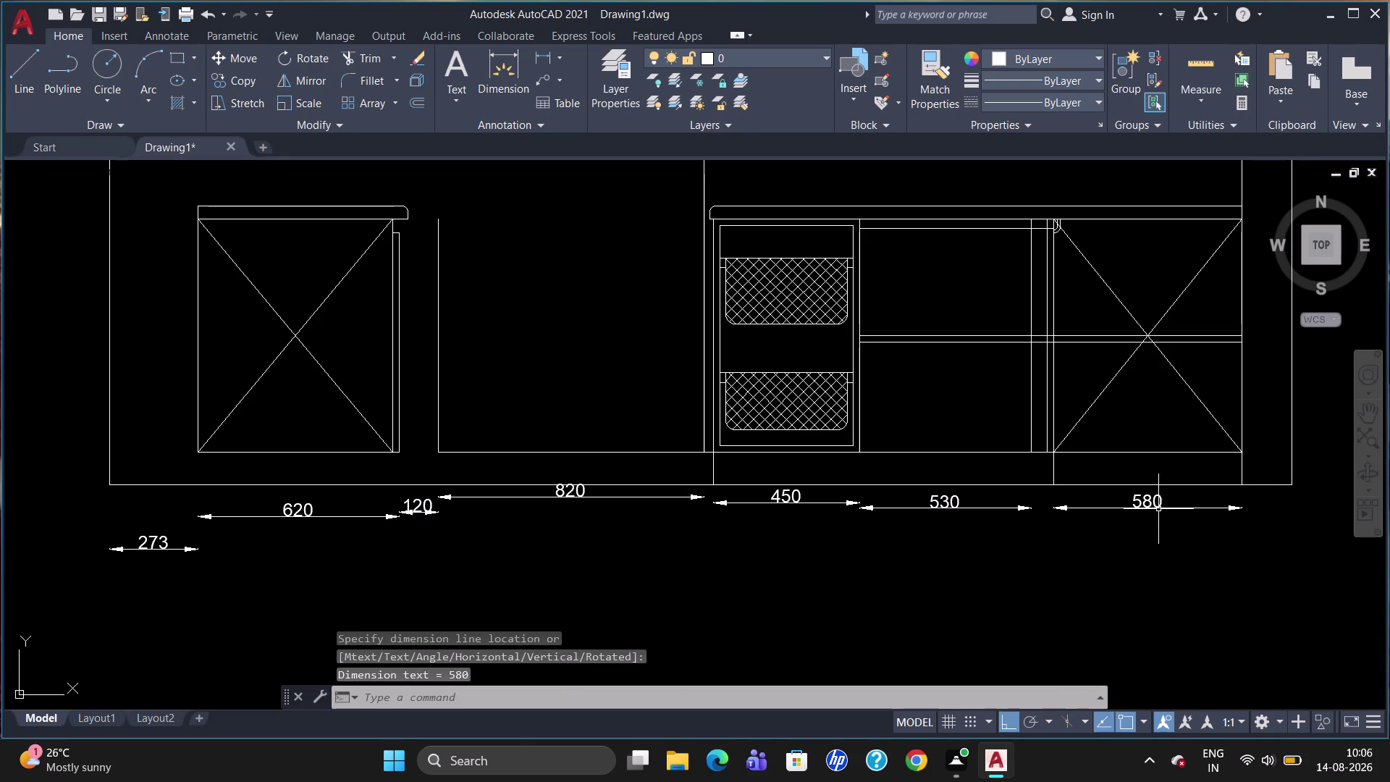
click(1154, 502)
key(Delete)
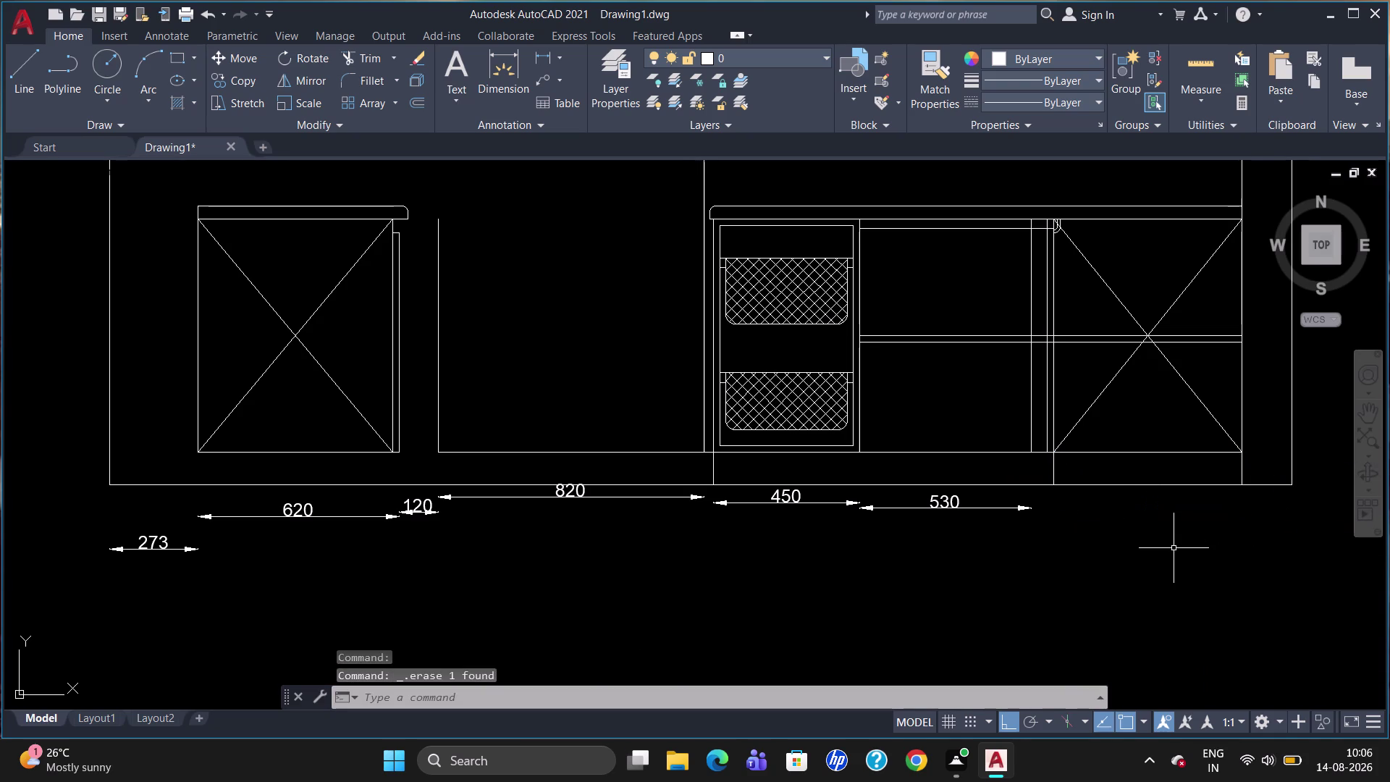
key(space)
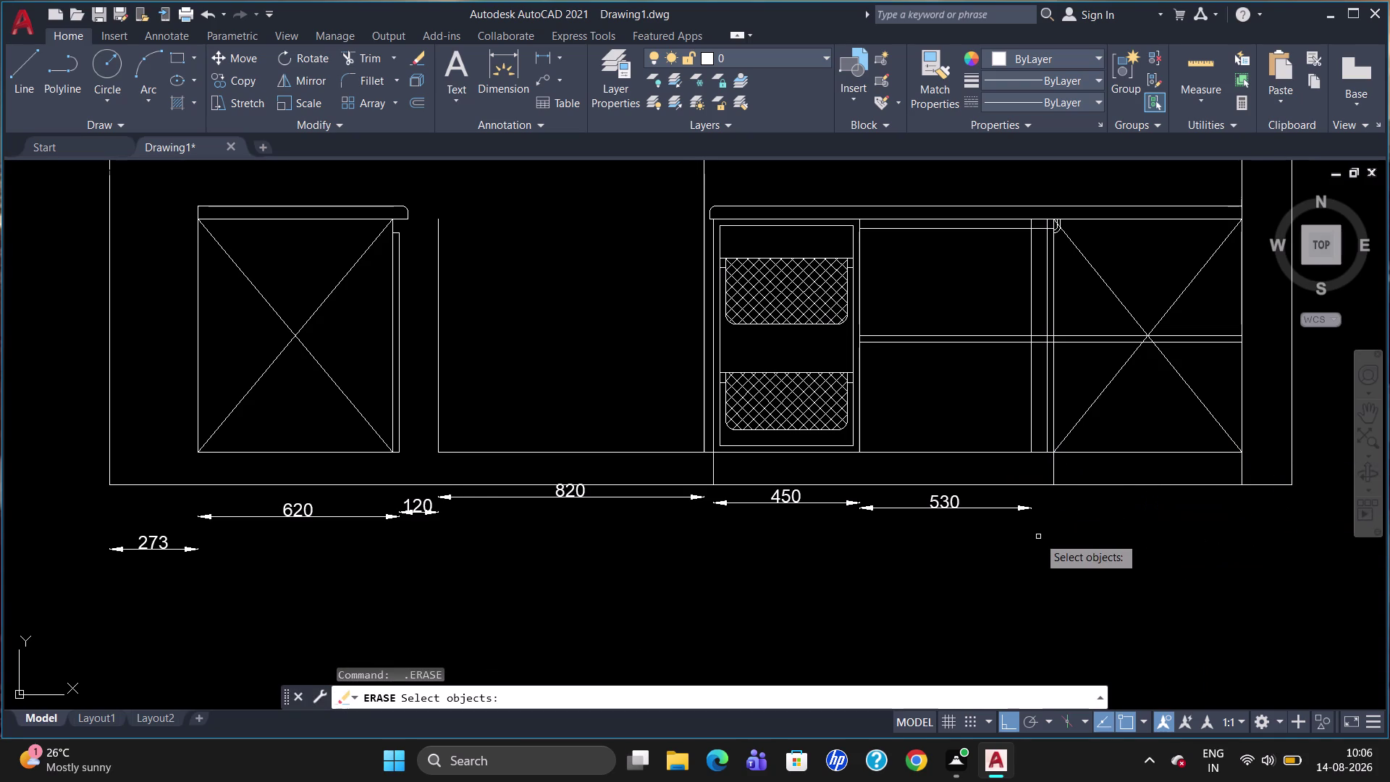
key(Escape)
Place a wrong 610.29 linear dimension, then delete it.
text(D)
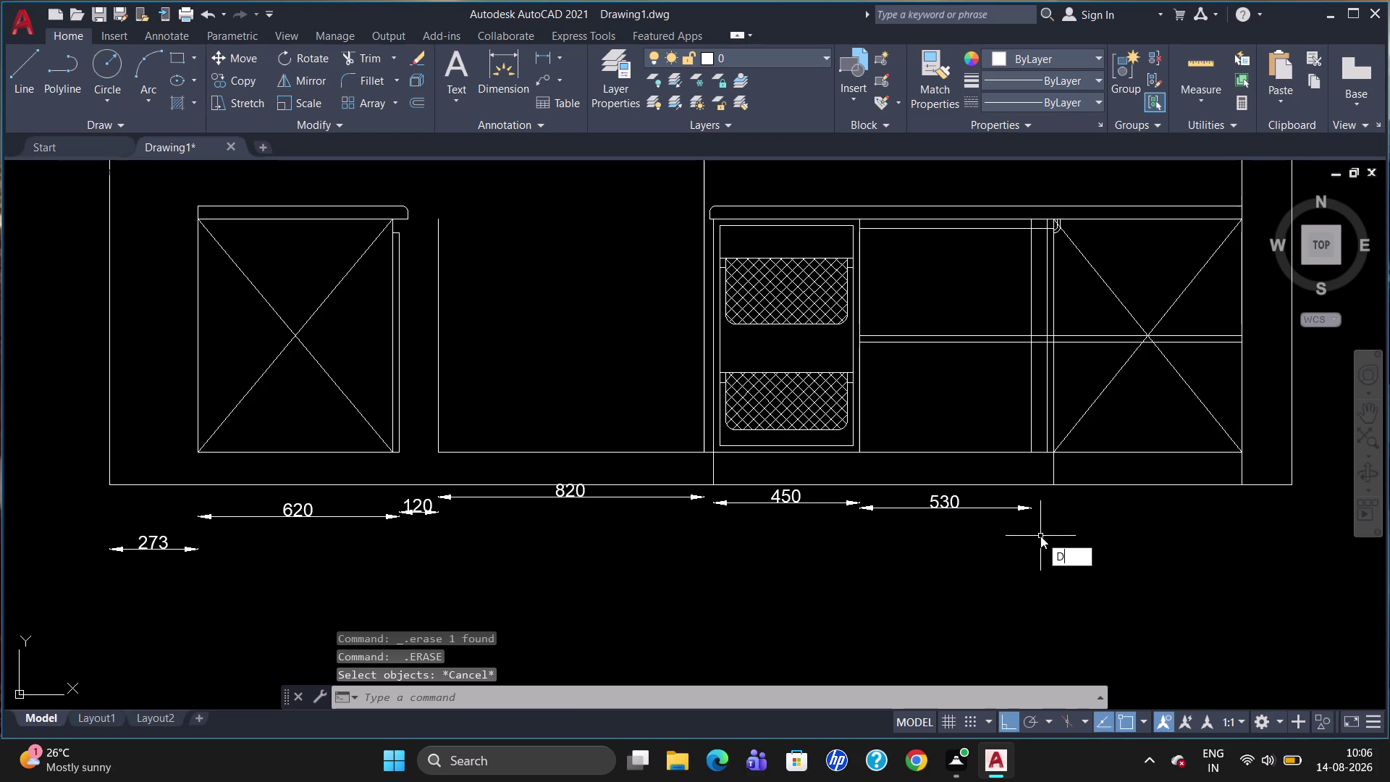
text(LI)
key(Return)
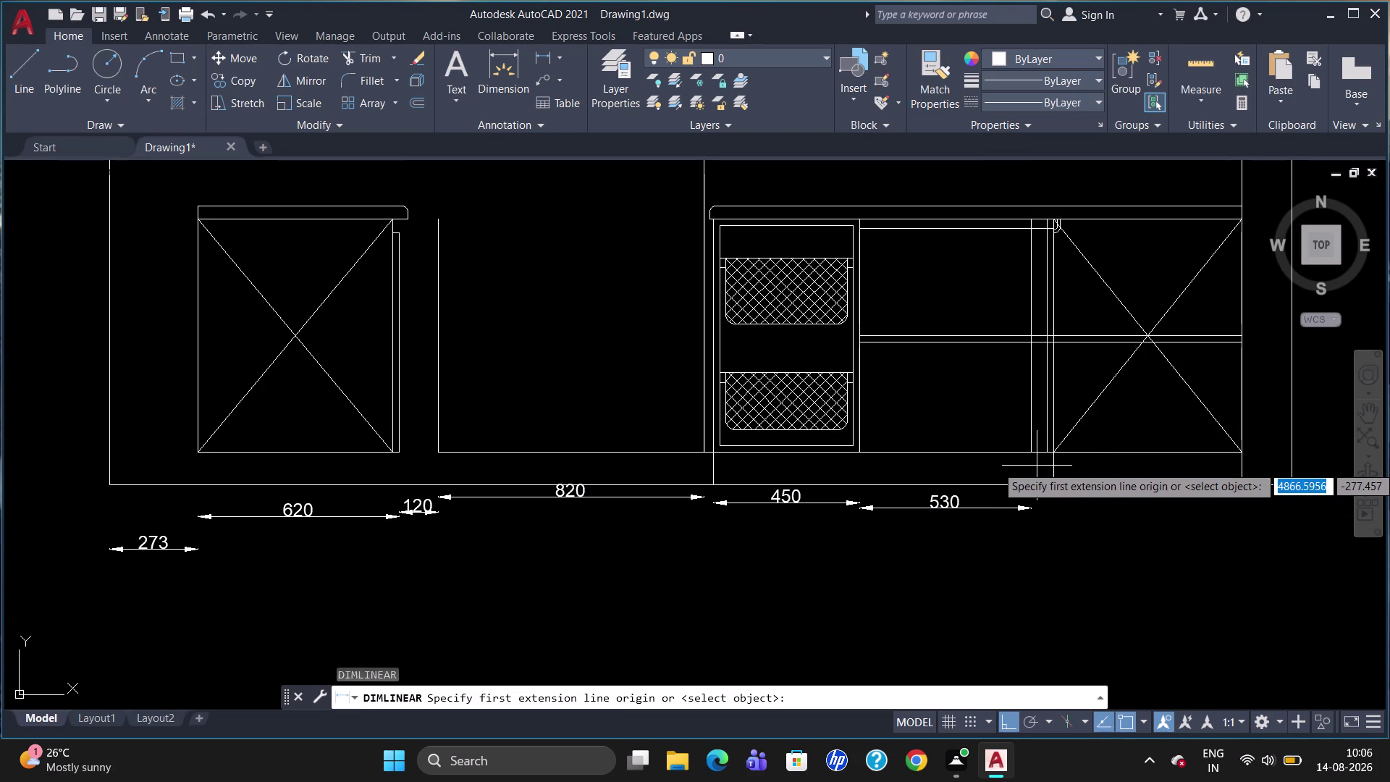
scroll(up, 3)
click(1051, 435)
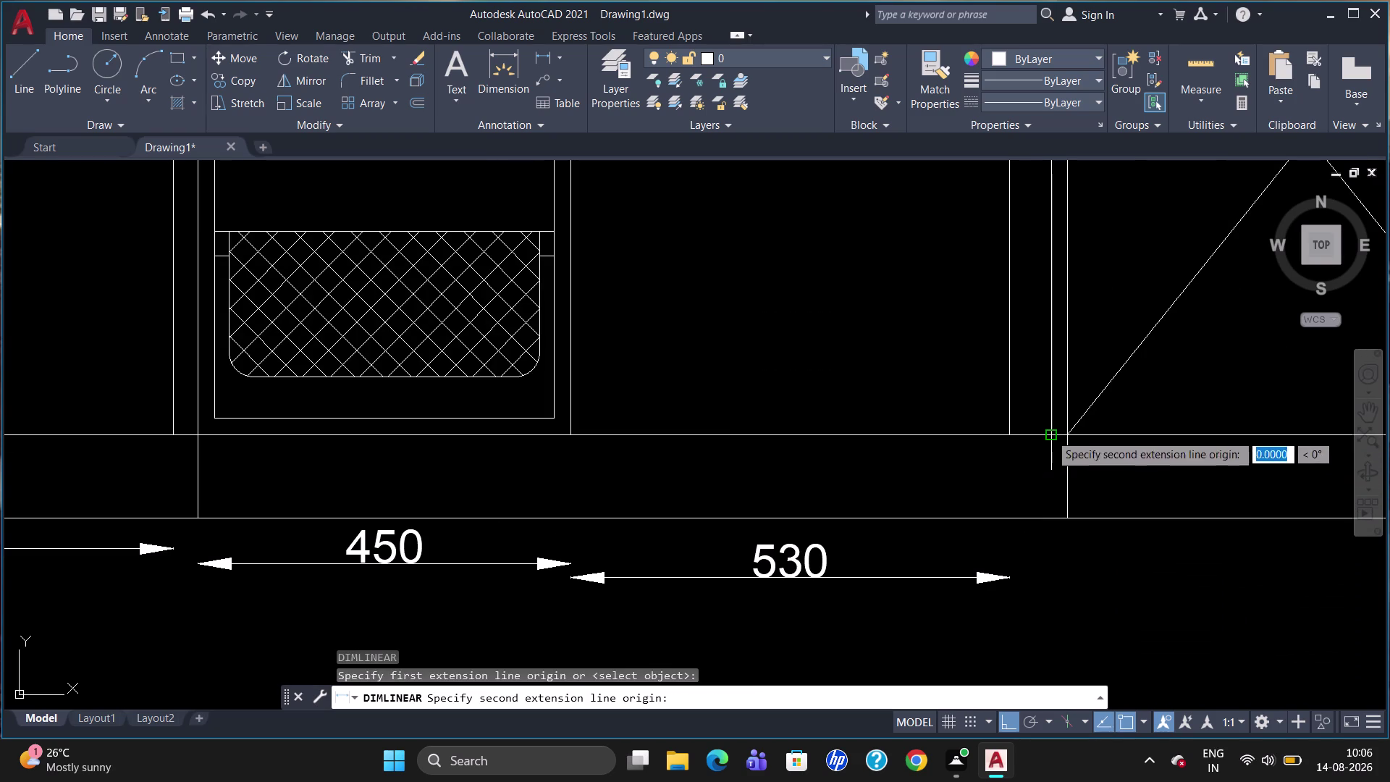
scroll(down, 3)
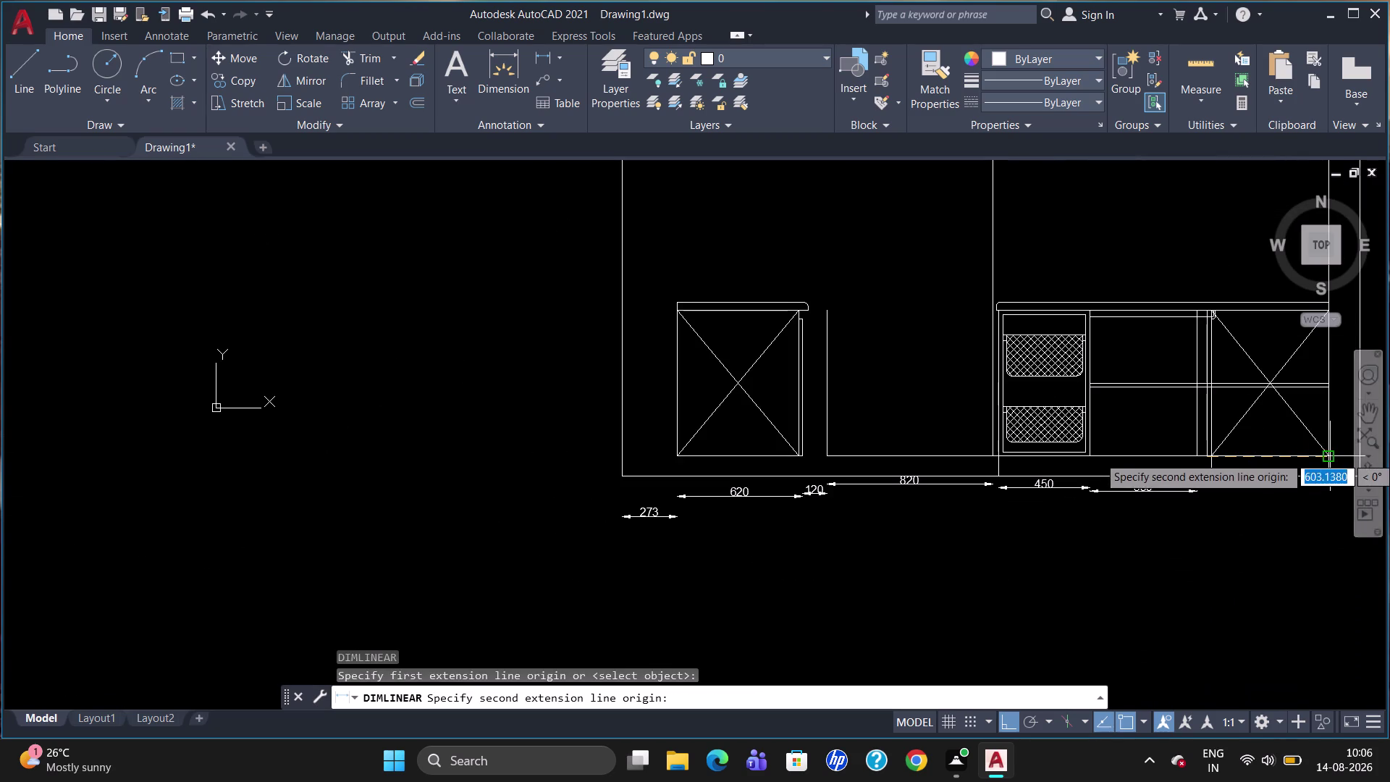
click(1331, 455)
click(1335, 511)
click(1308, 510)
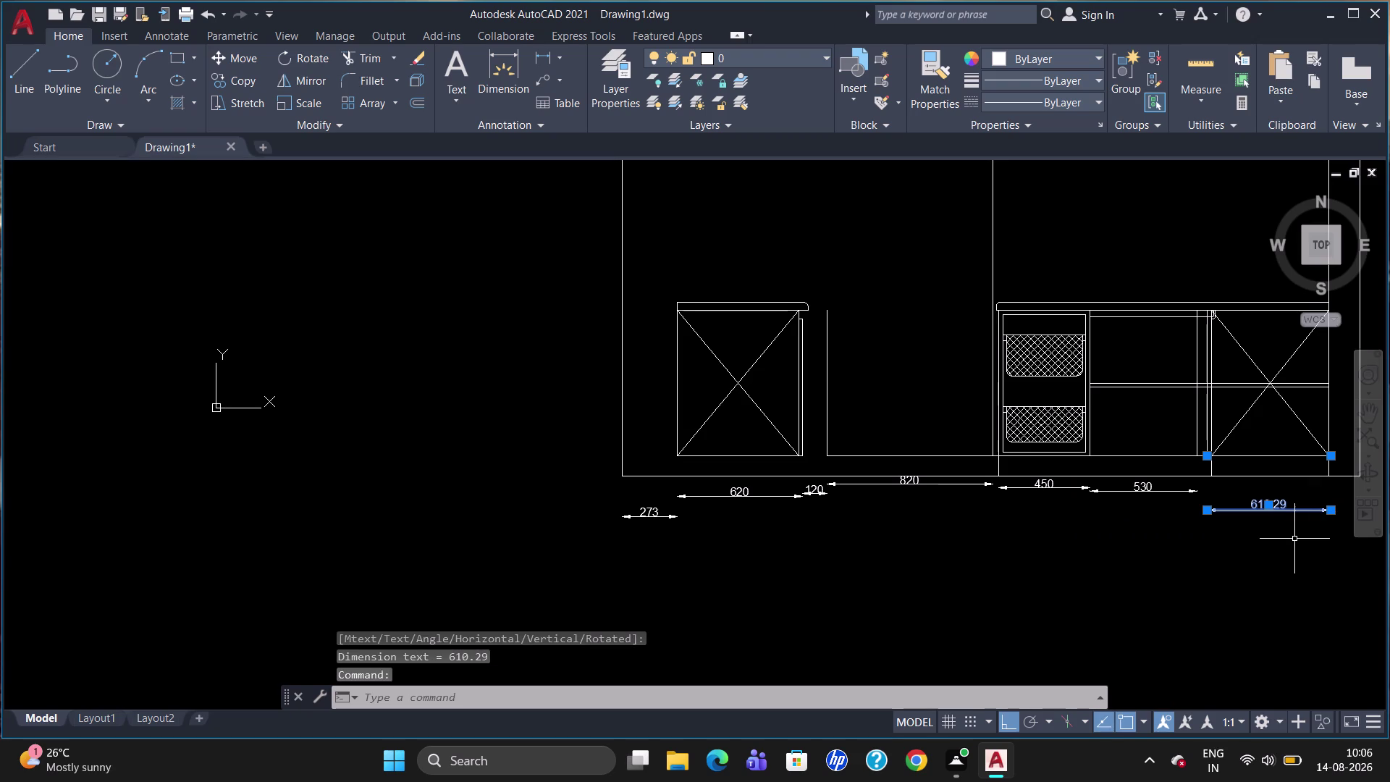
key(Delete)
scroll(up, 3)
scroll(down, 3)
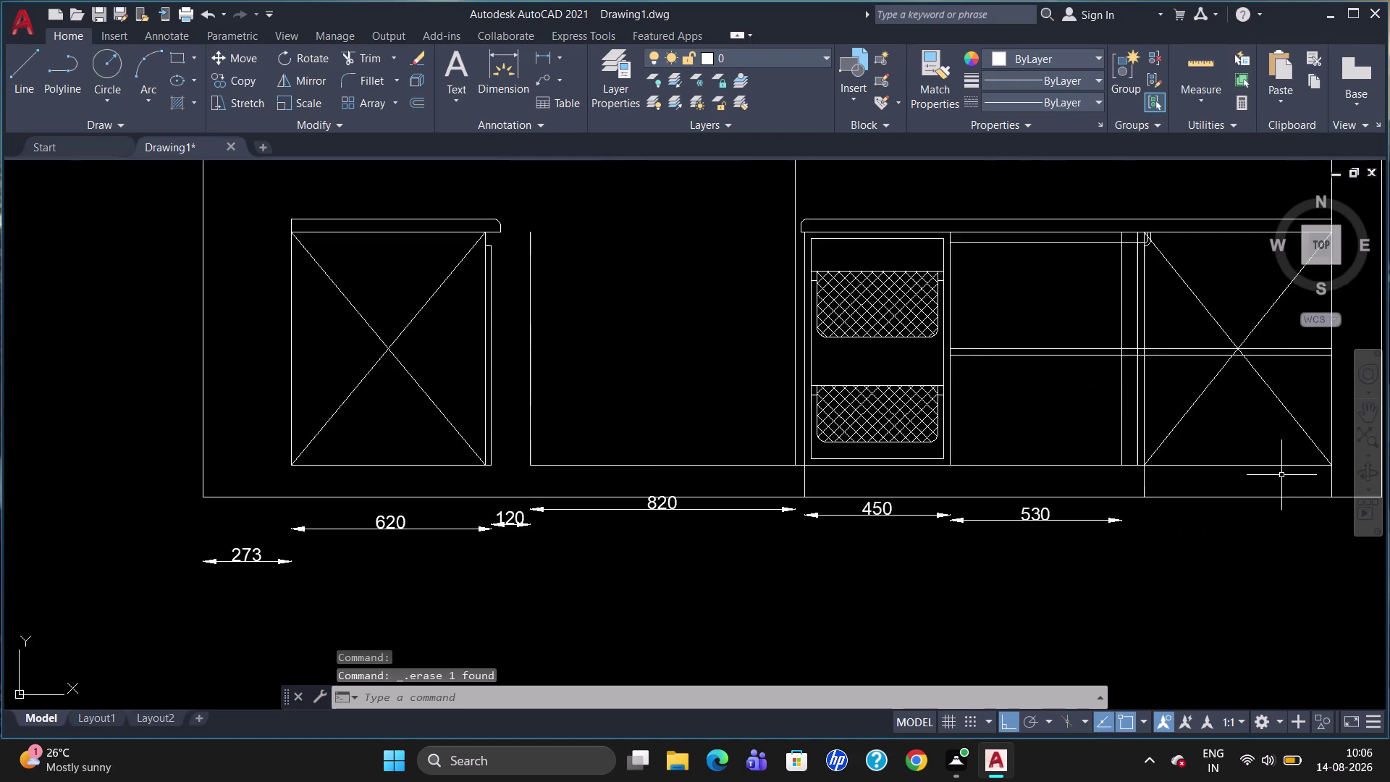
scroll(up, 3)
Dimension the right corner cabinet as 600 and the gap to its left as 50.
text(D)
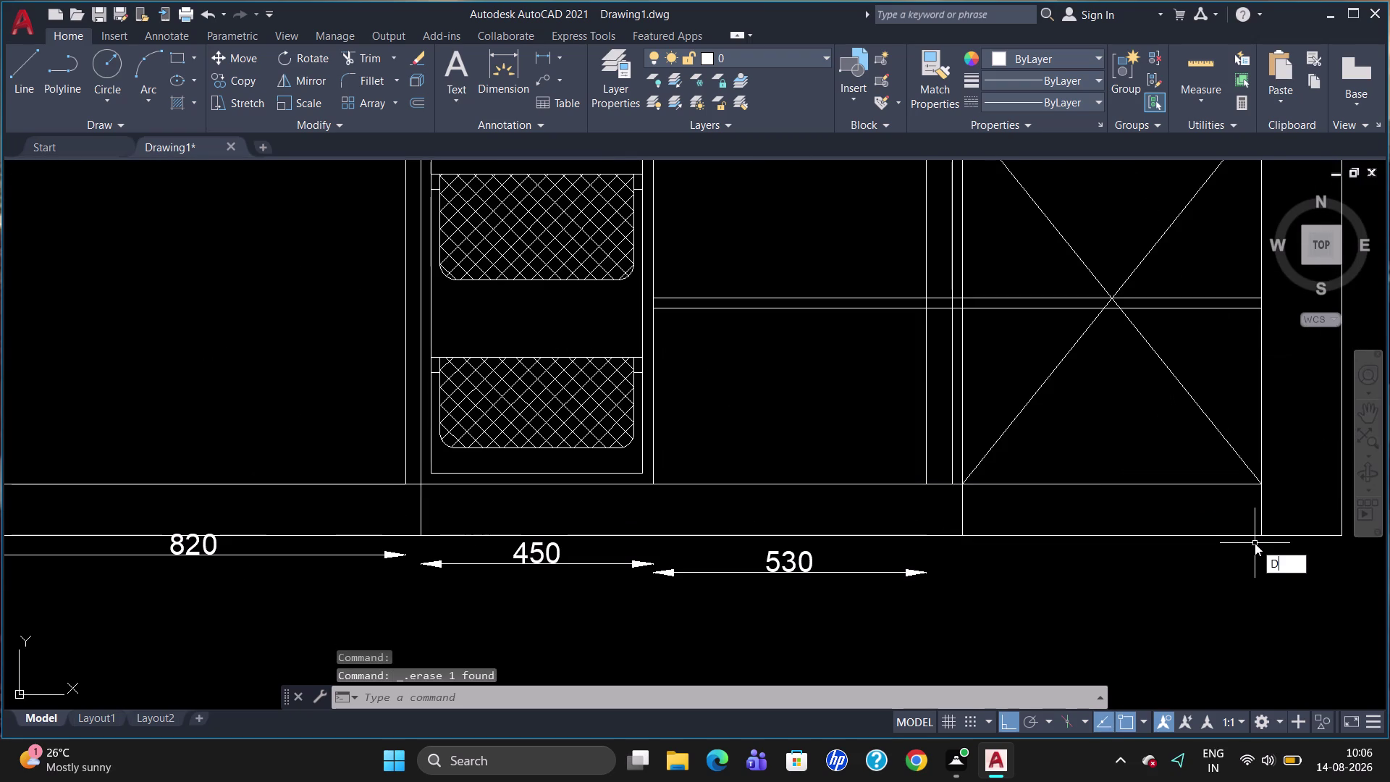
text(LI)
key(Return)
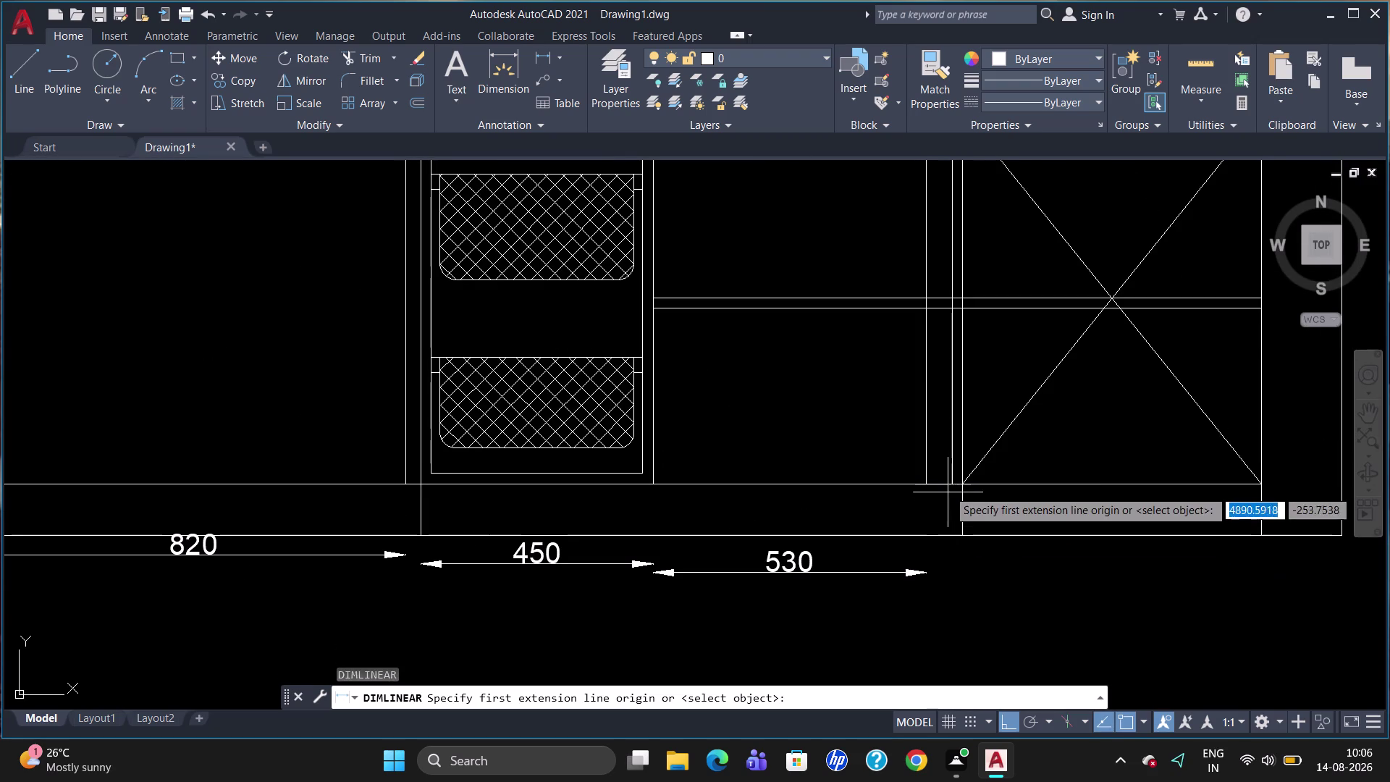
click(948, 483)
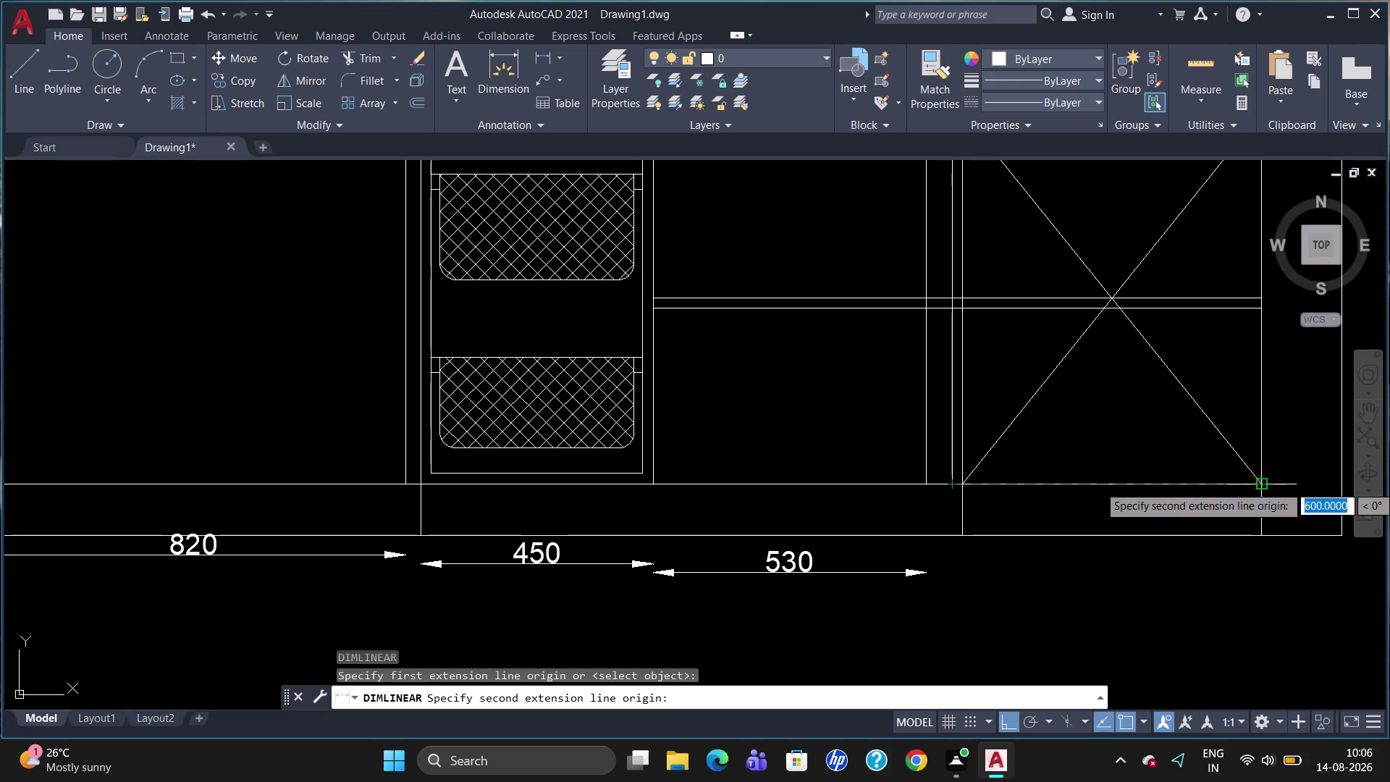
click(1258, 485)
click(1254, 530)
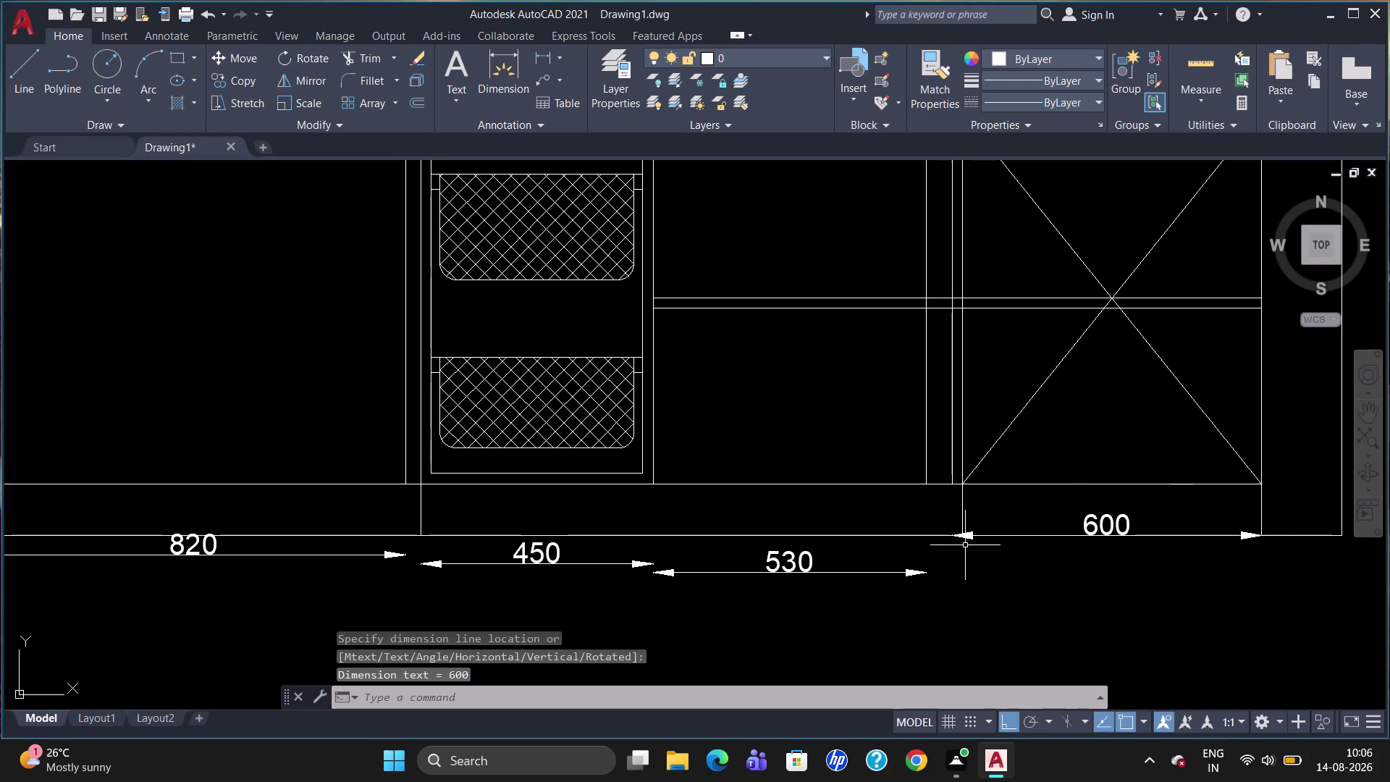
key(space)
click(920, 486)
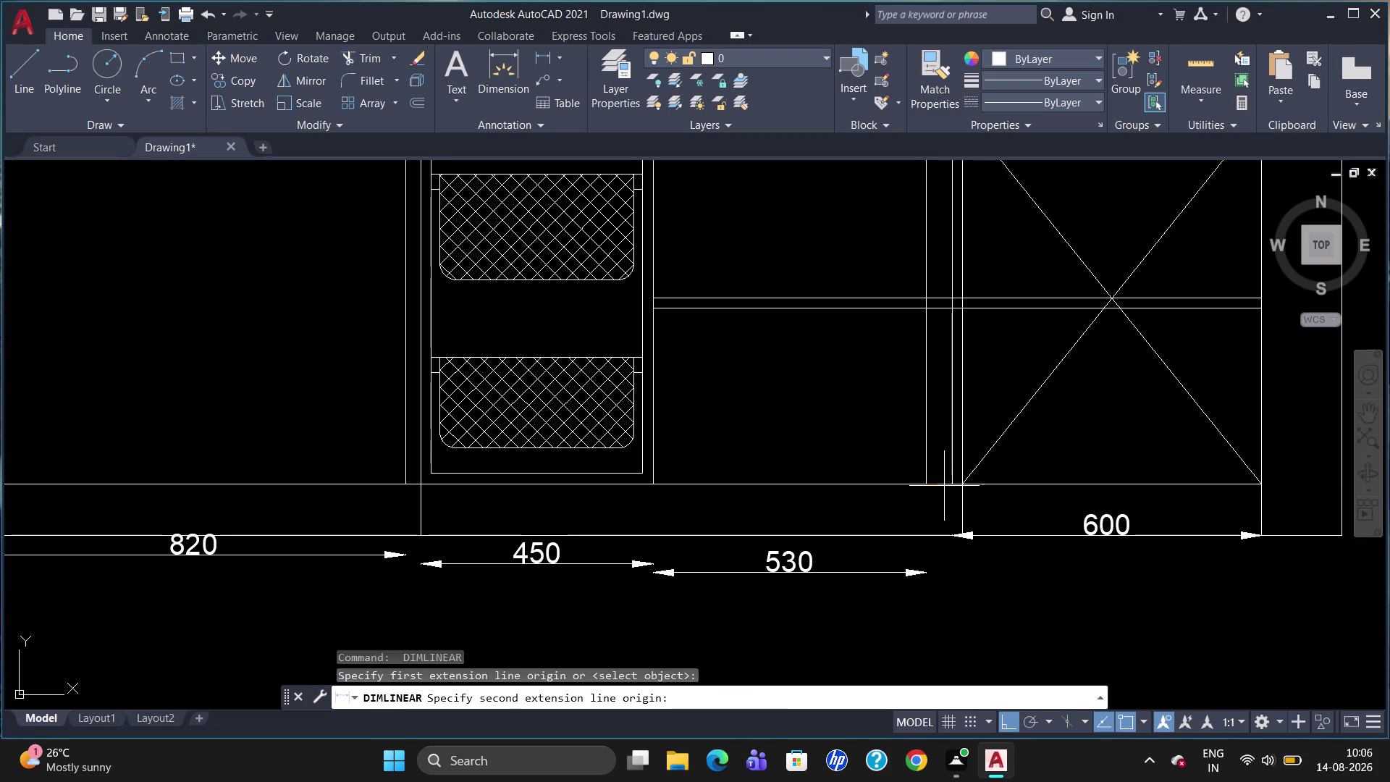
click(947, 484)
click(940, 509)
key(Escape)
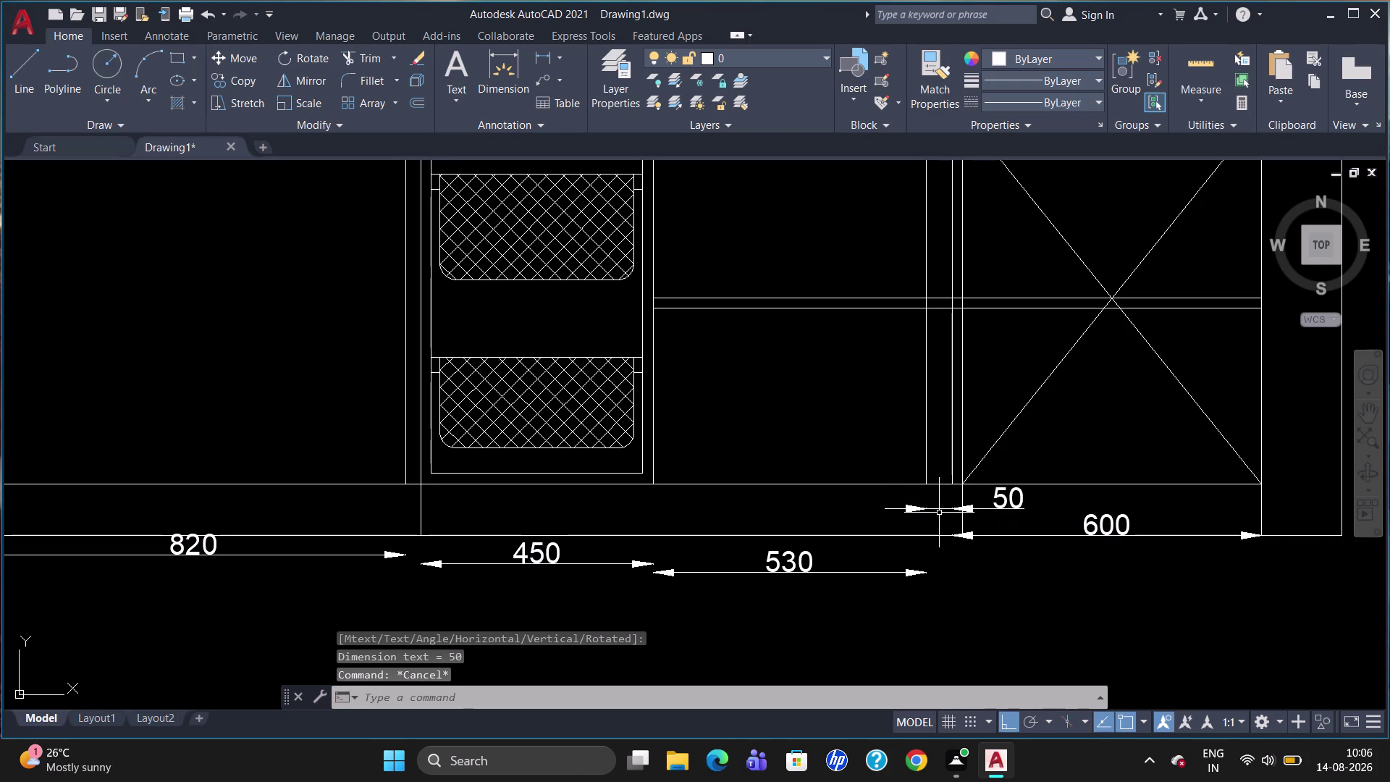
scroll(down, 3)
Erase the dimensions under the left, middle and right base cabinets.
click(899, 527)
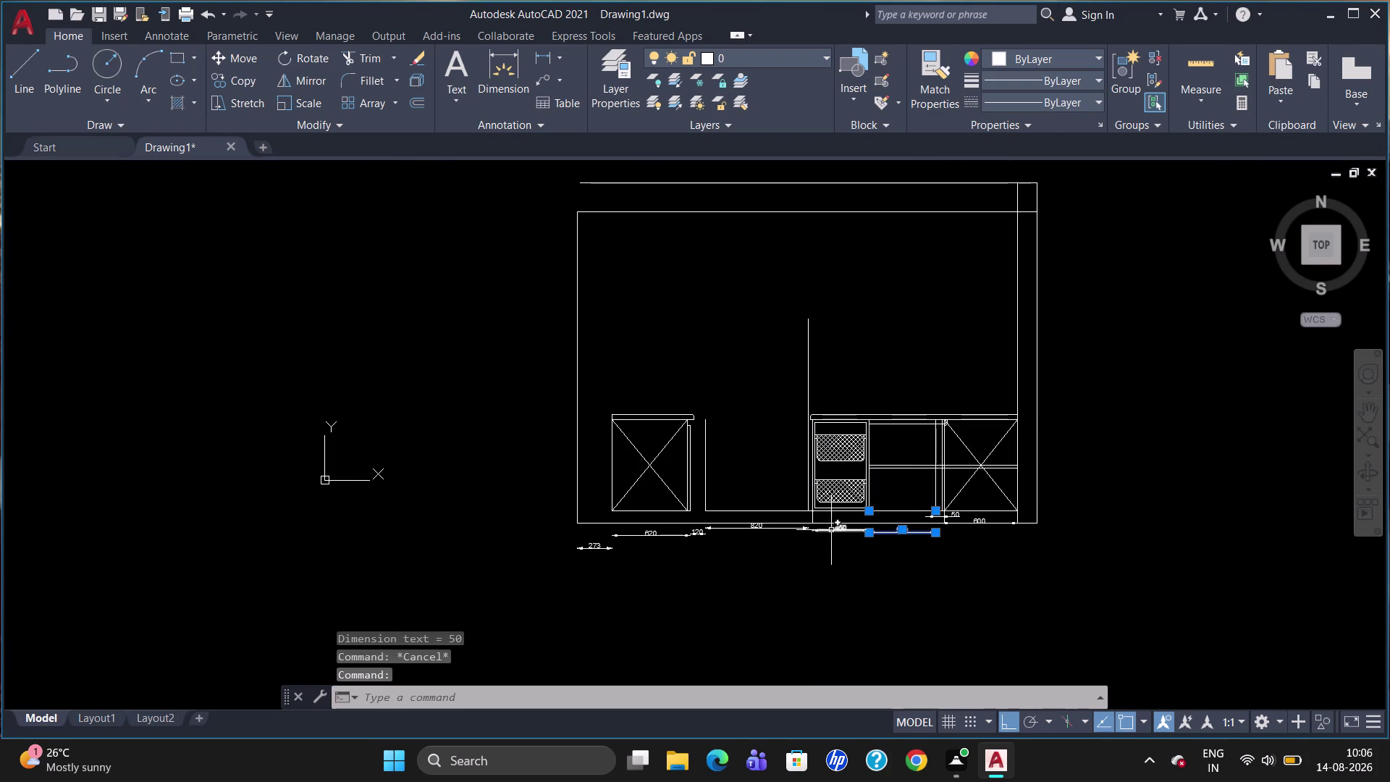
click(831, 527)
click(757, 527)
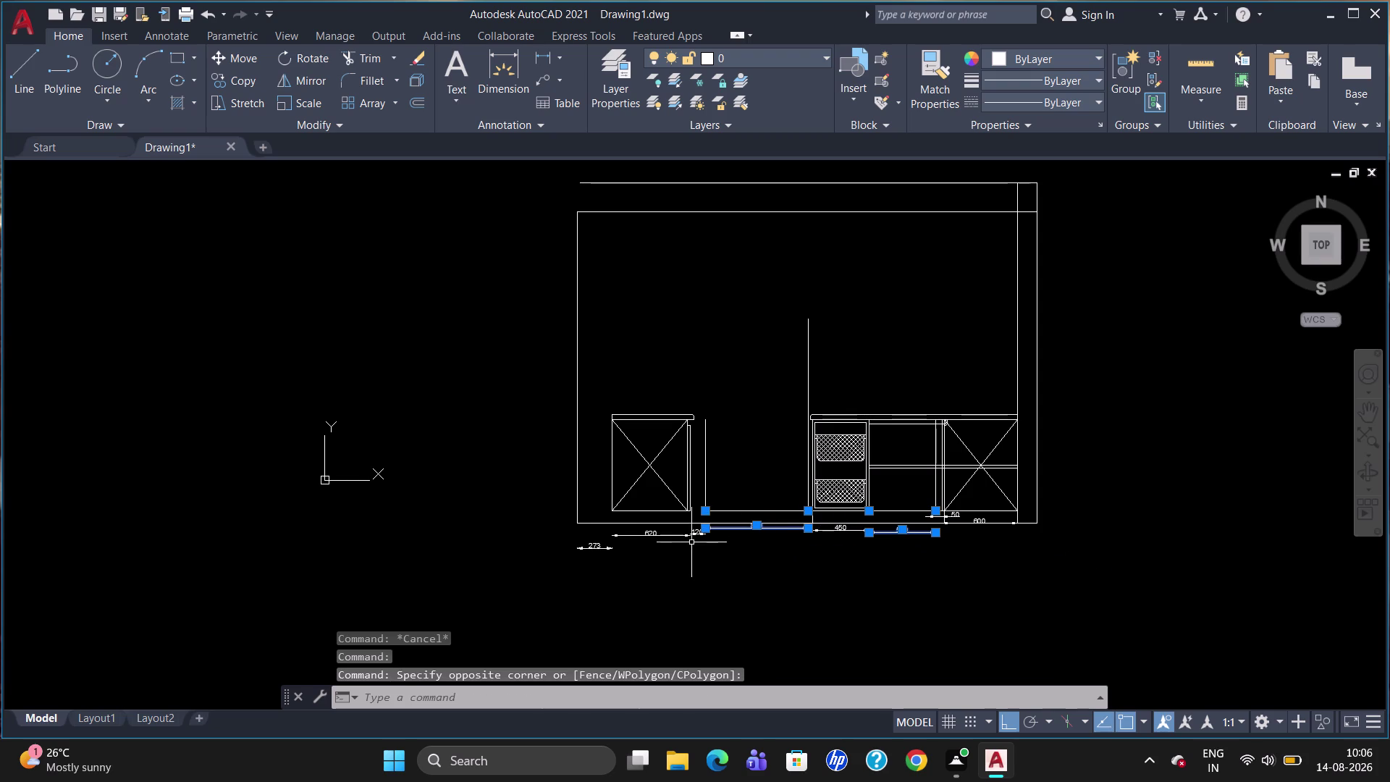
click(669, 531)
click(664, 538)
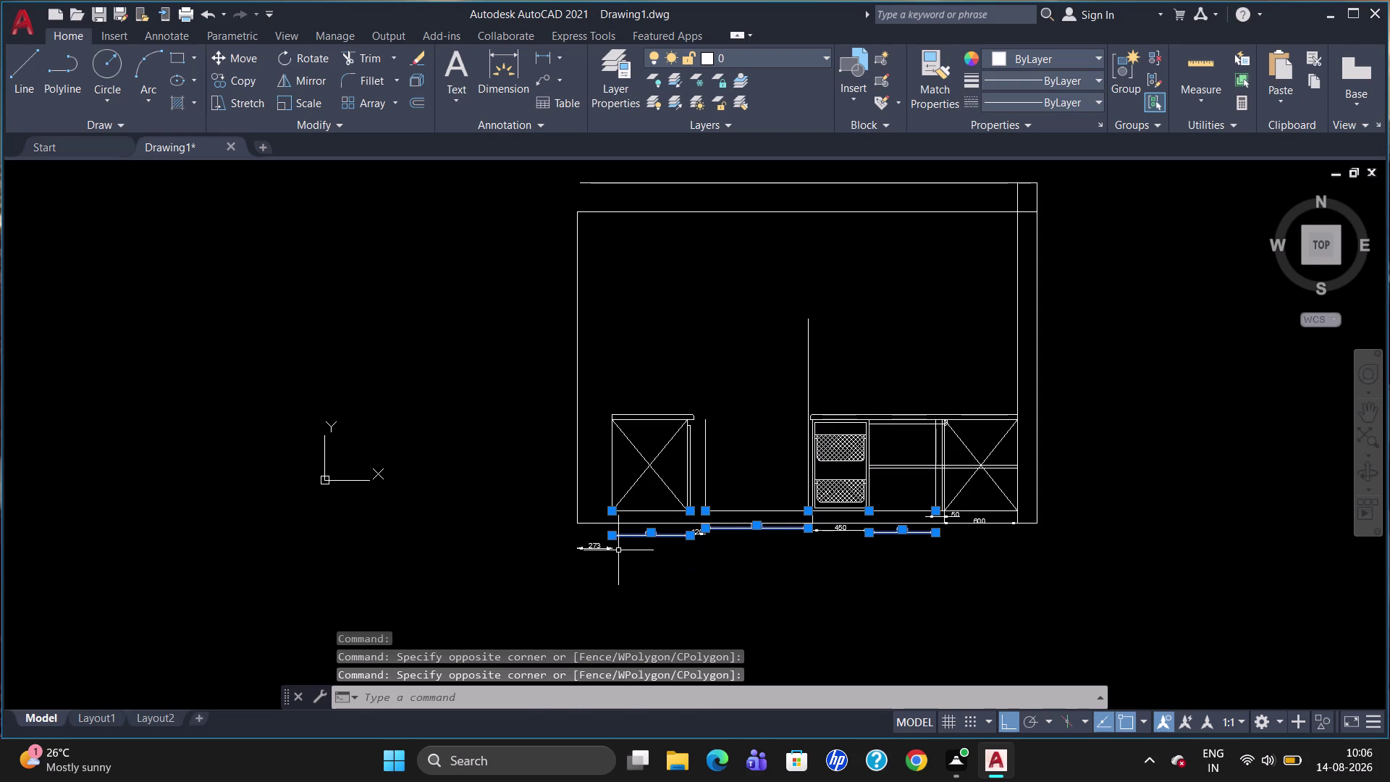
click(592, 549)
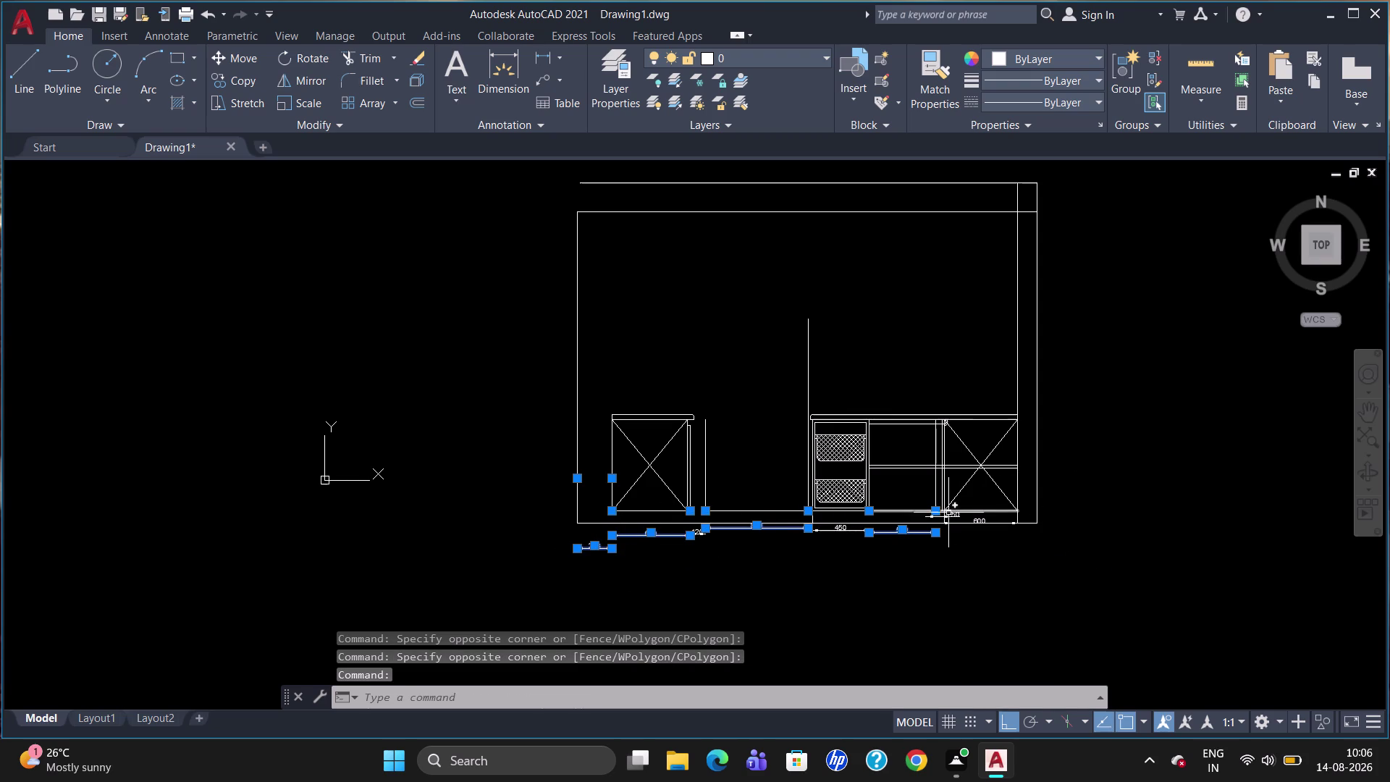
click(947, 518)
click(972, 523)
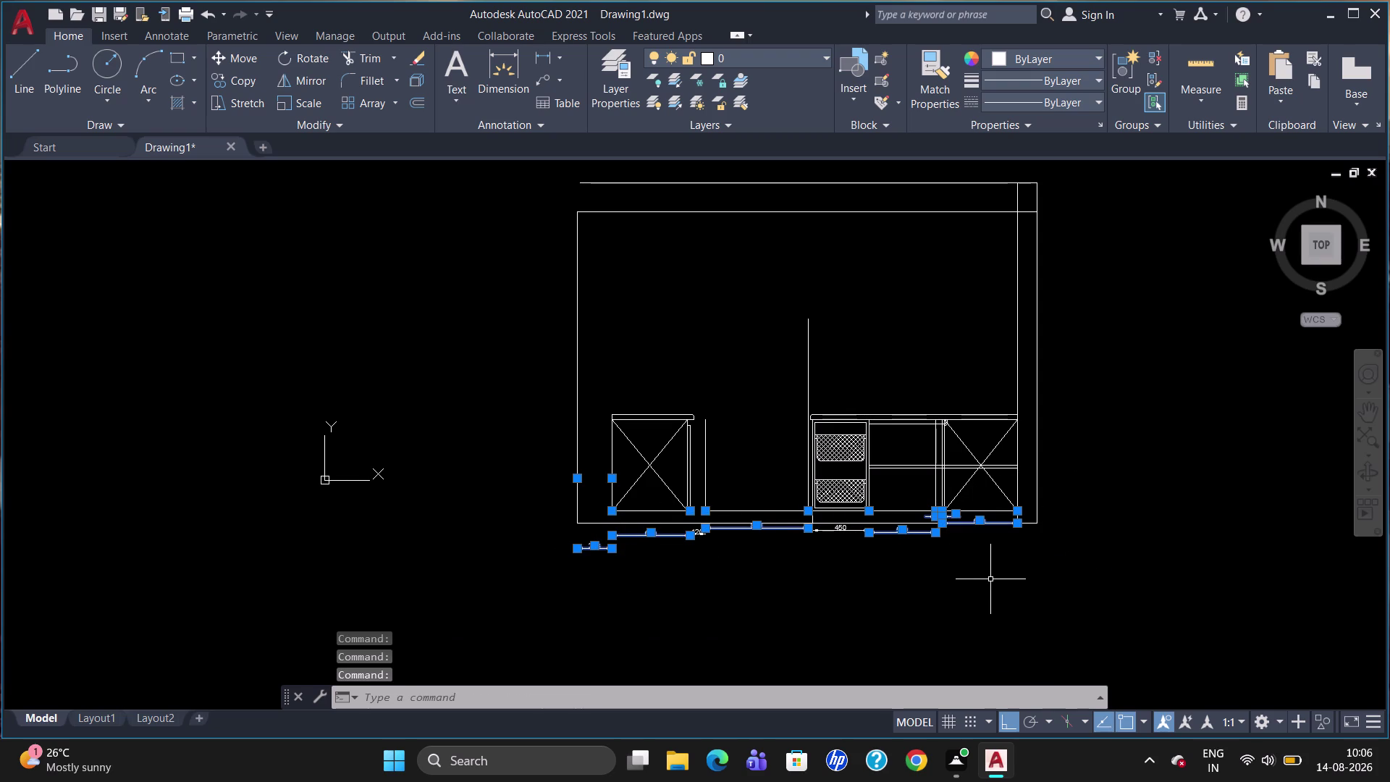
key(Delete)
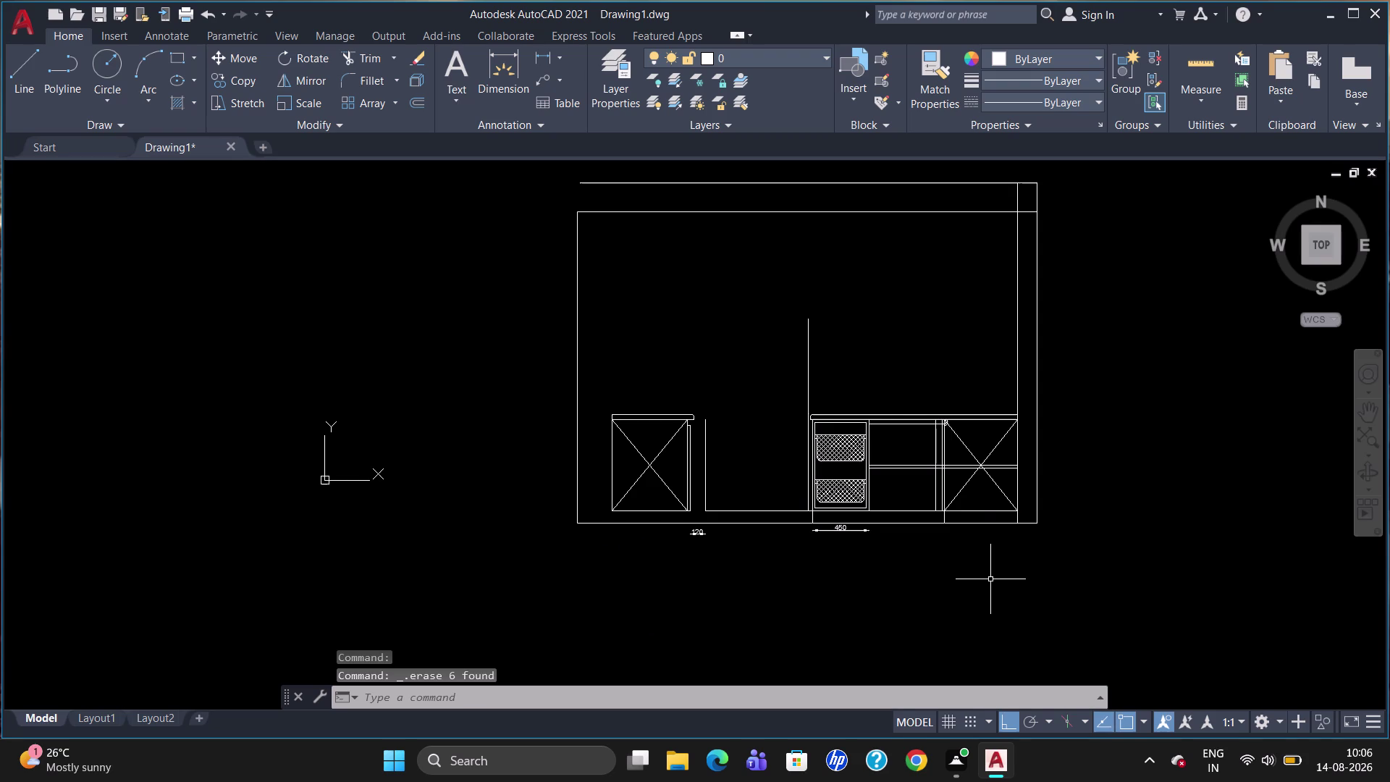
Erase the leftover dimensions, including the 450 dimension.
click(839, 527)
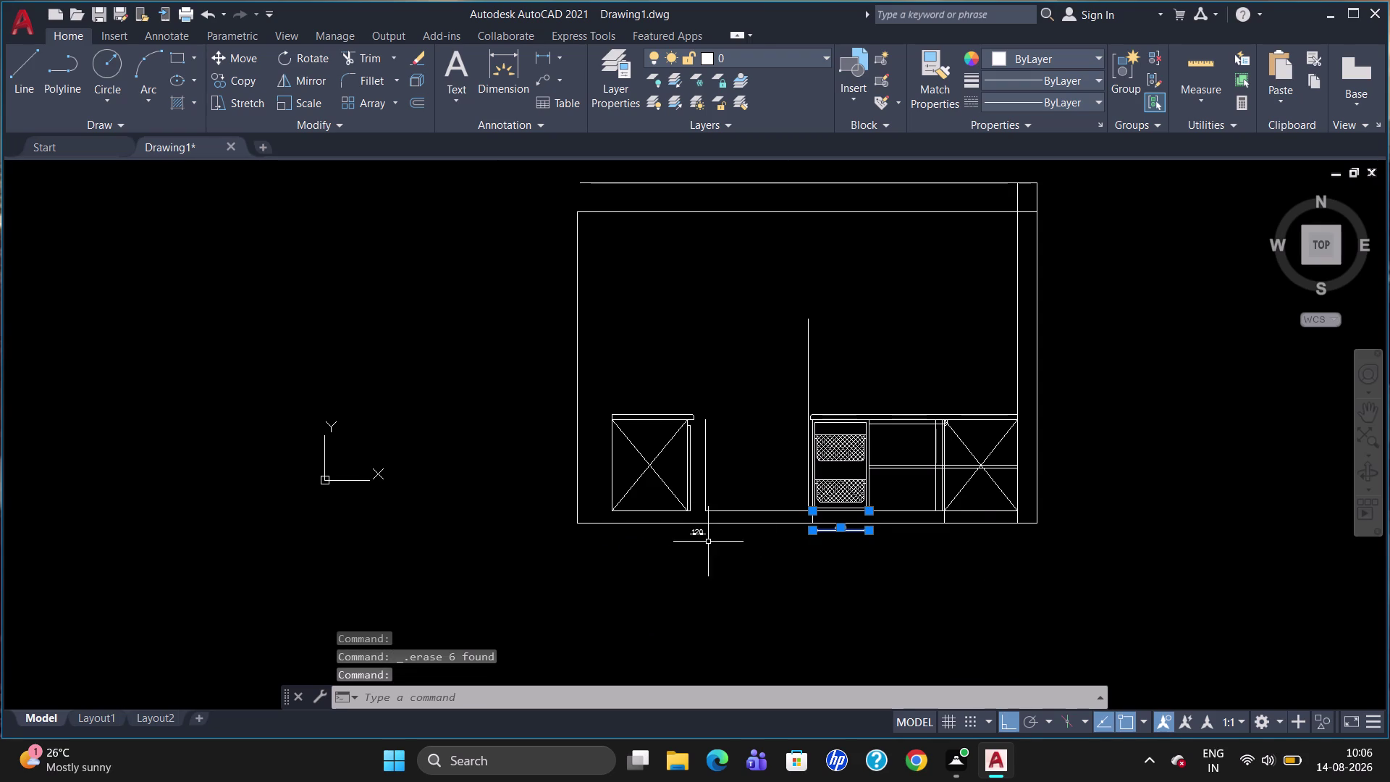
click(699, 533)
key(Delete)
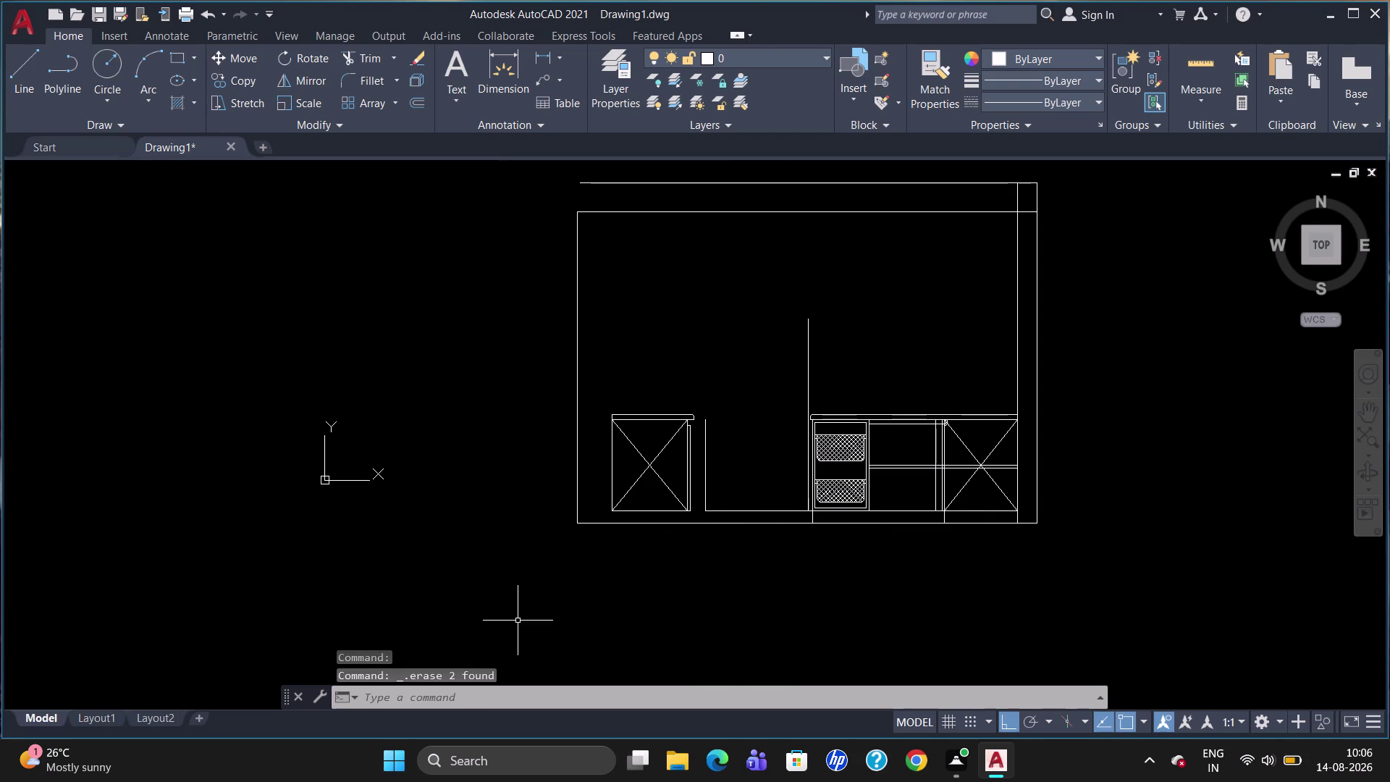
key(l)
key(Return)
Draw a vertical line from the left cabinet's top edge up to the top wall line.
scroll(up, 3)
click(606, 402)
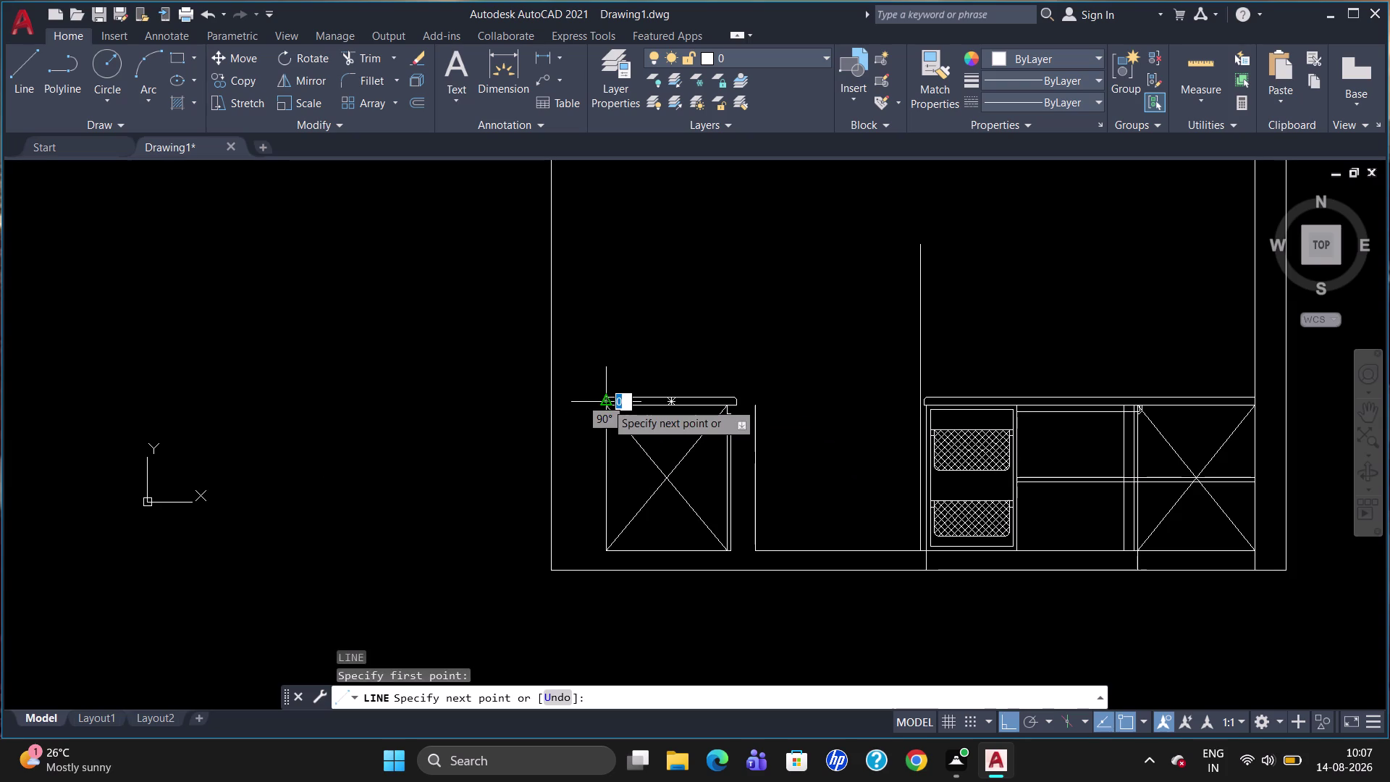
key(Escape)
scroll(down, 3)
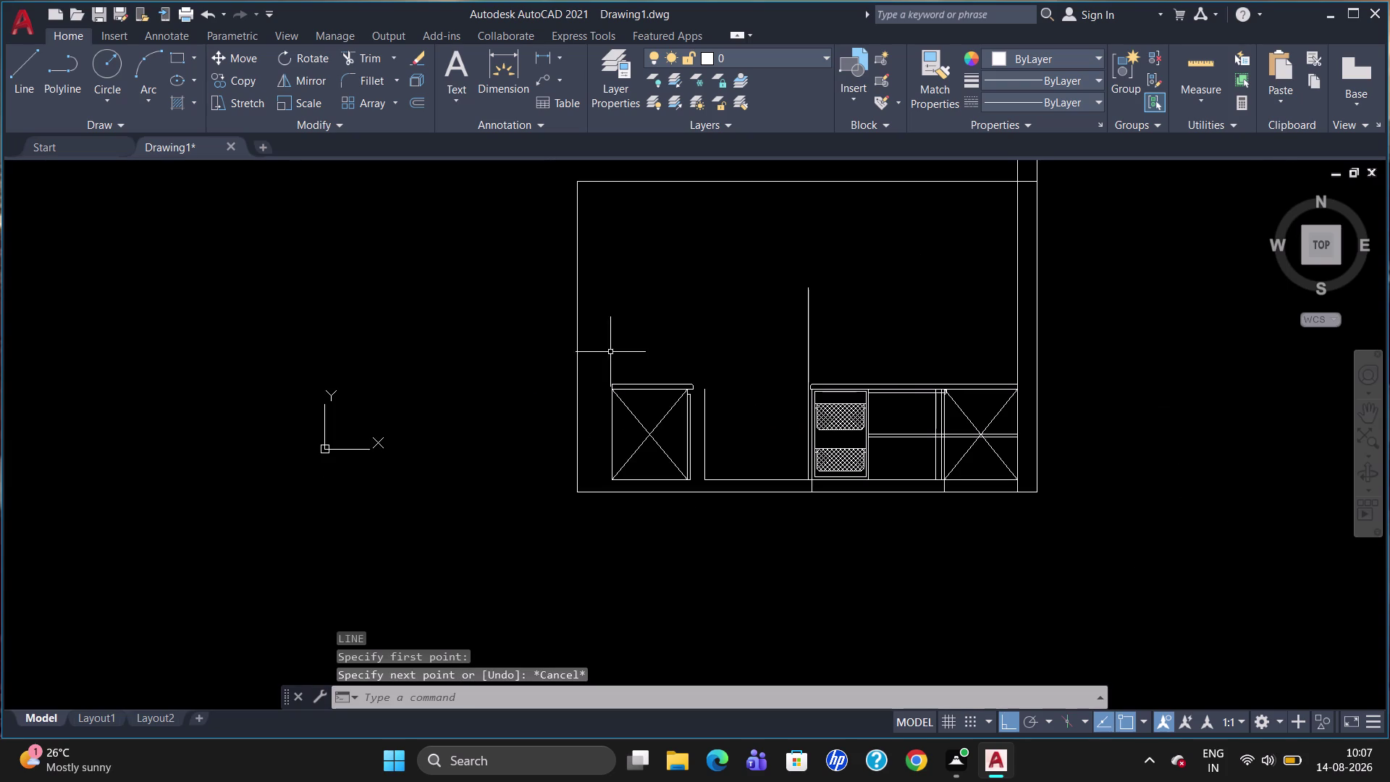
key(semicolon)
key(BackSpace)
key(Escape)
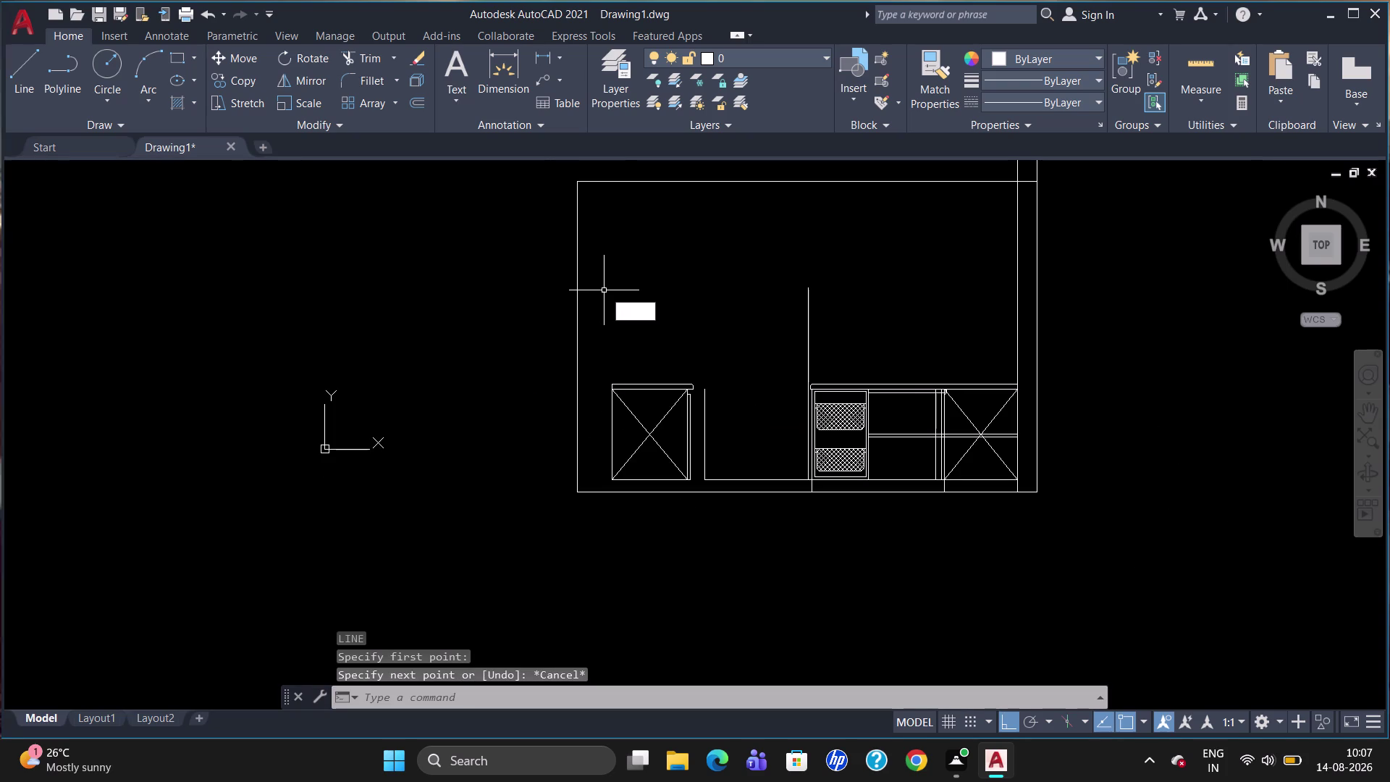
key(l)
key(Return)
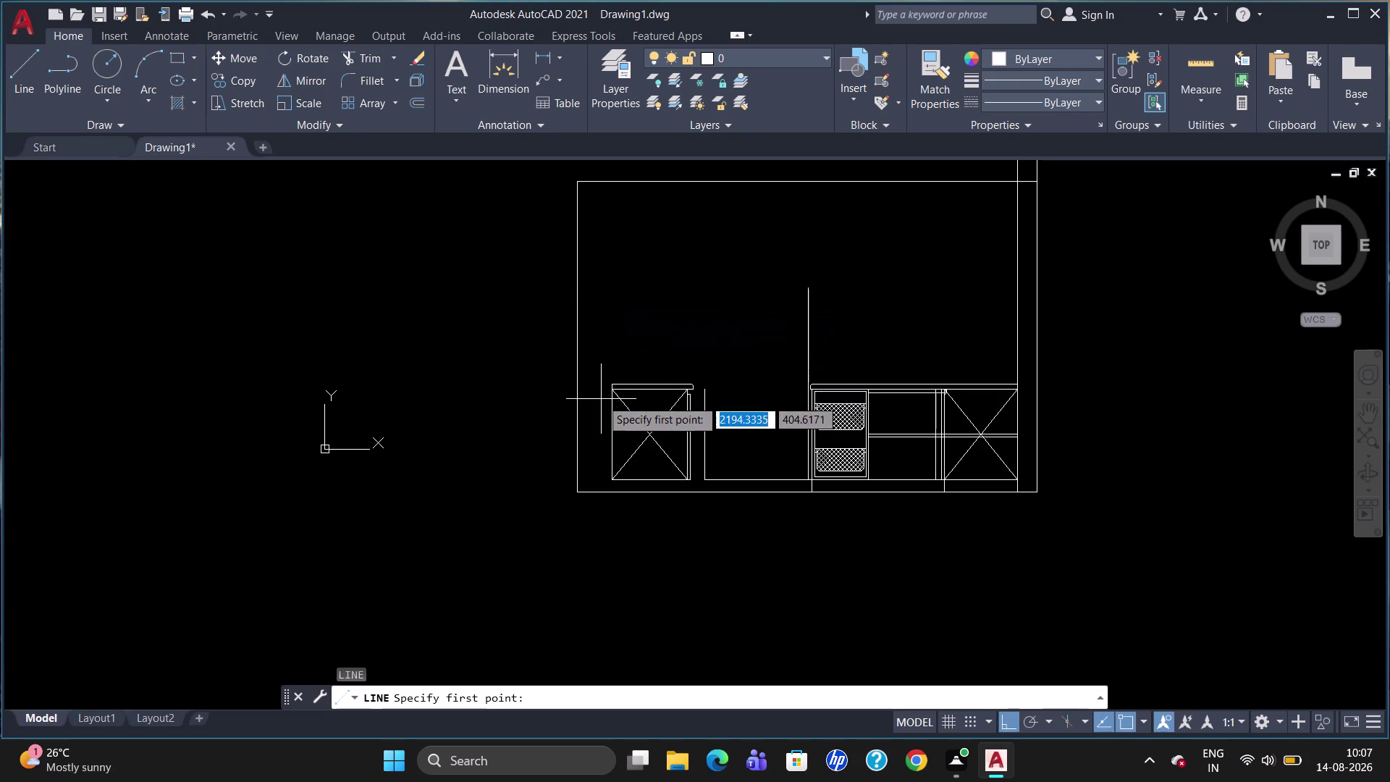
click(610, 382)
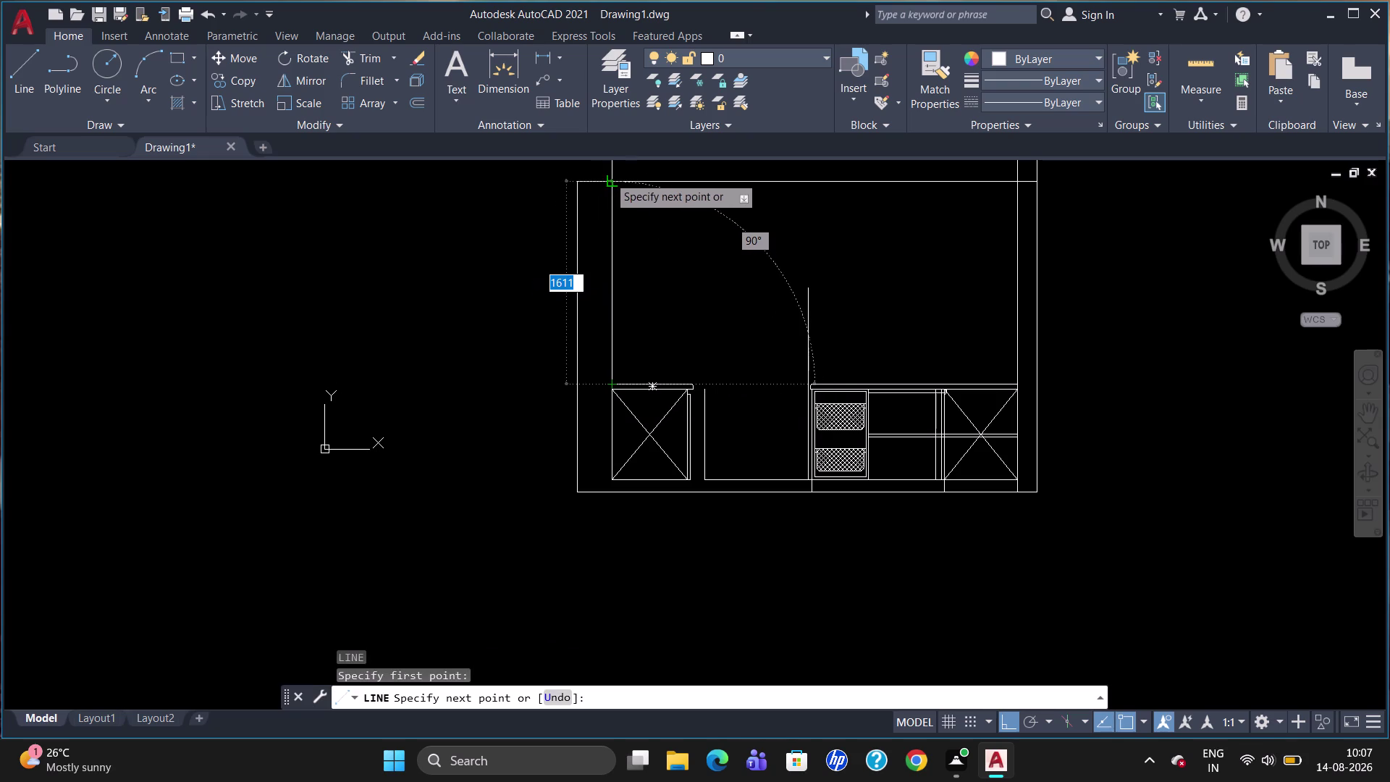
click(609, 174)
key(Escape)
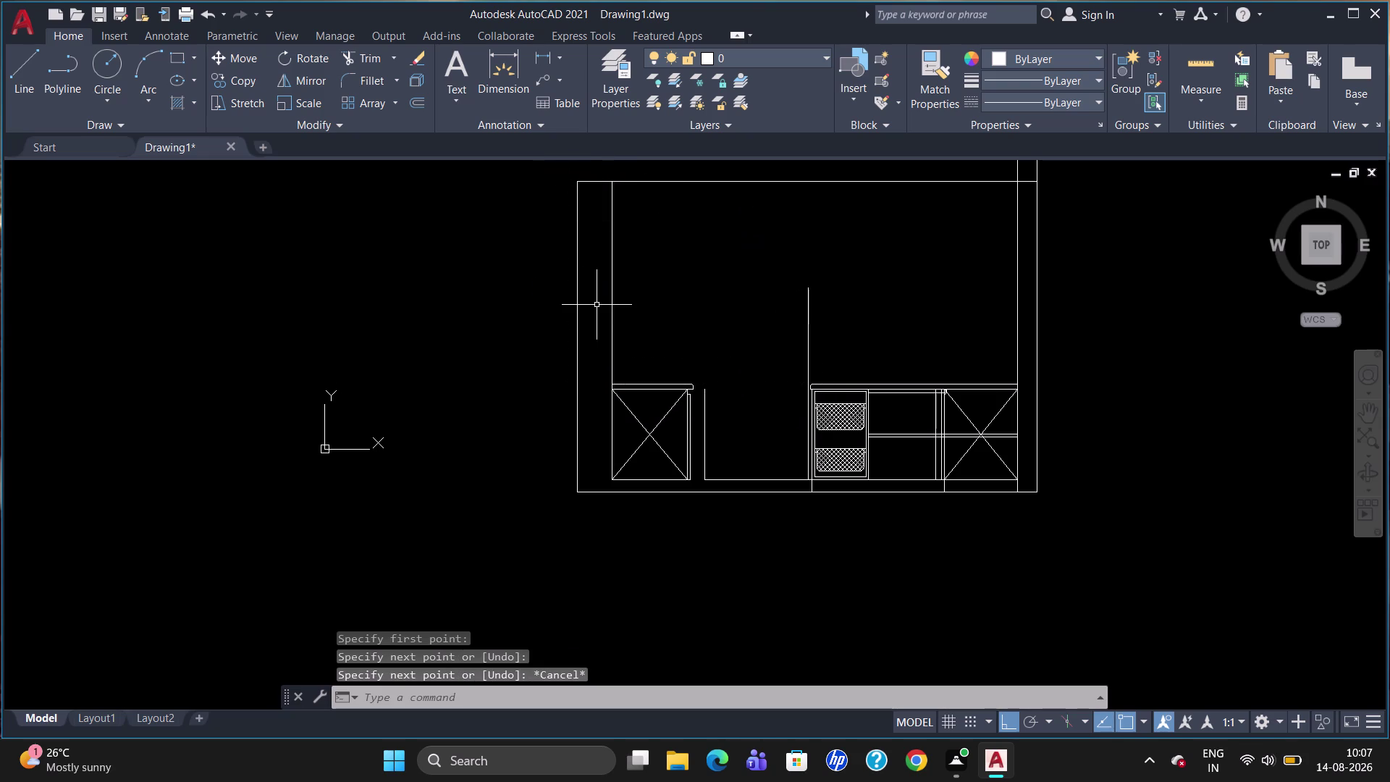
Begin a line at the left cabinet's bottom corner, then cancel it.
key(l)
key(Return)
click(607, 475)
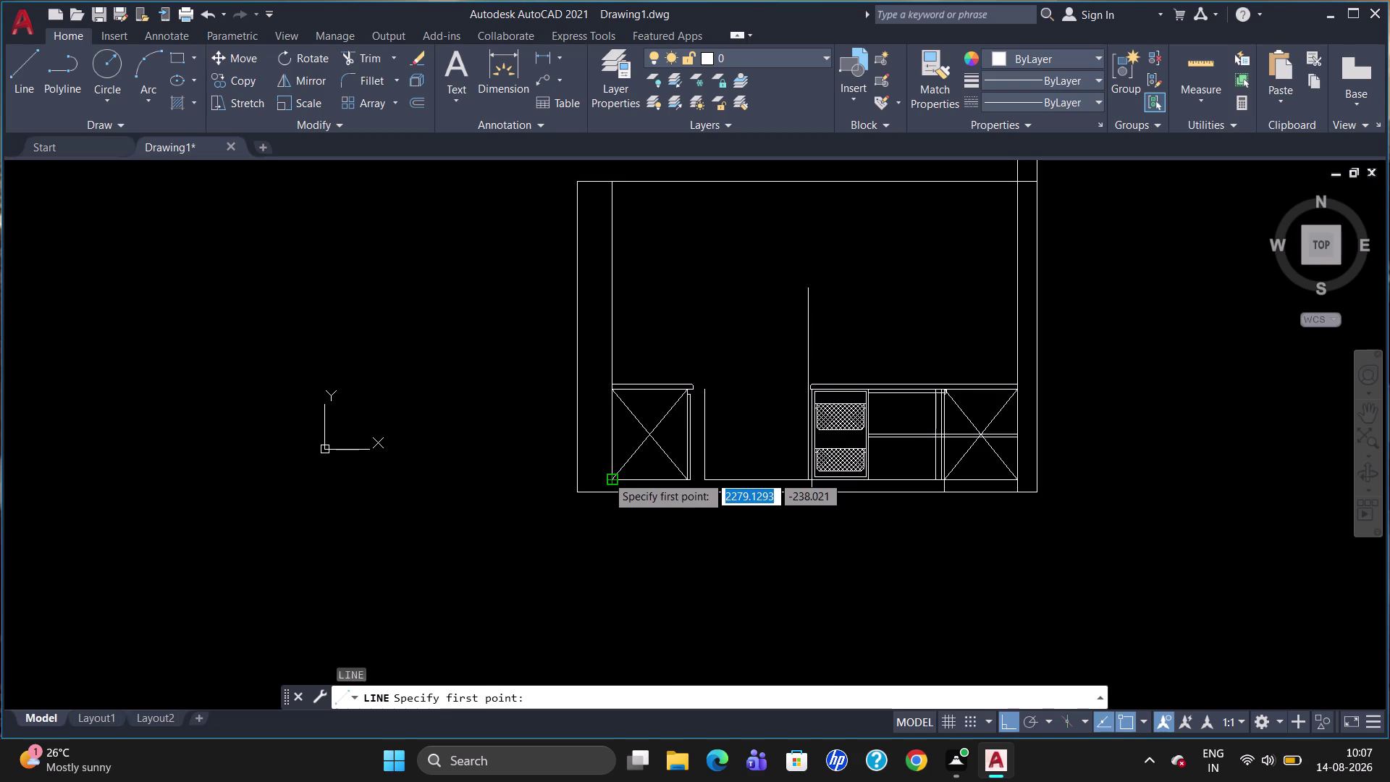
click(607, 489)
key(Escape)
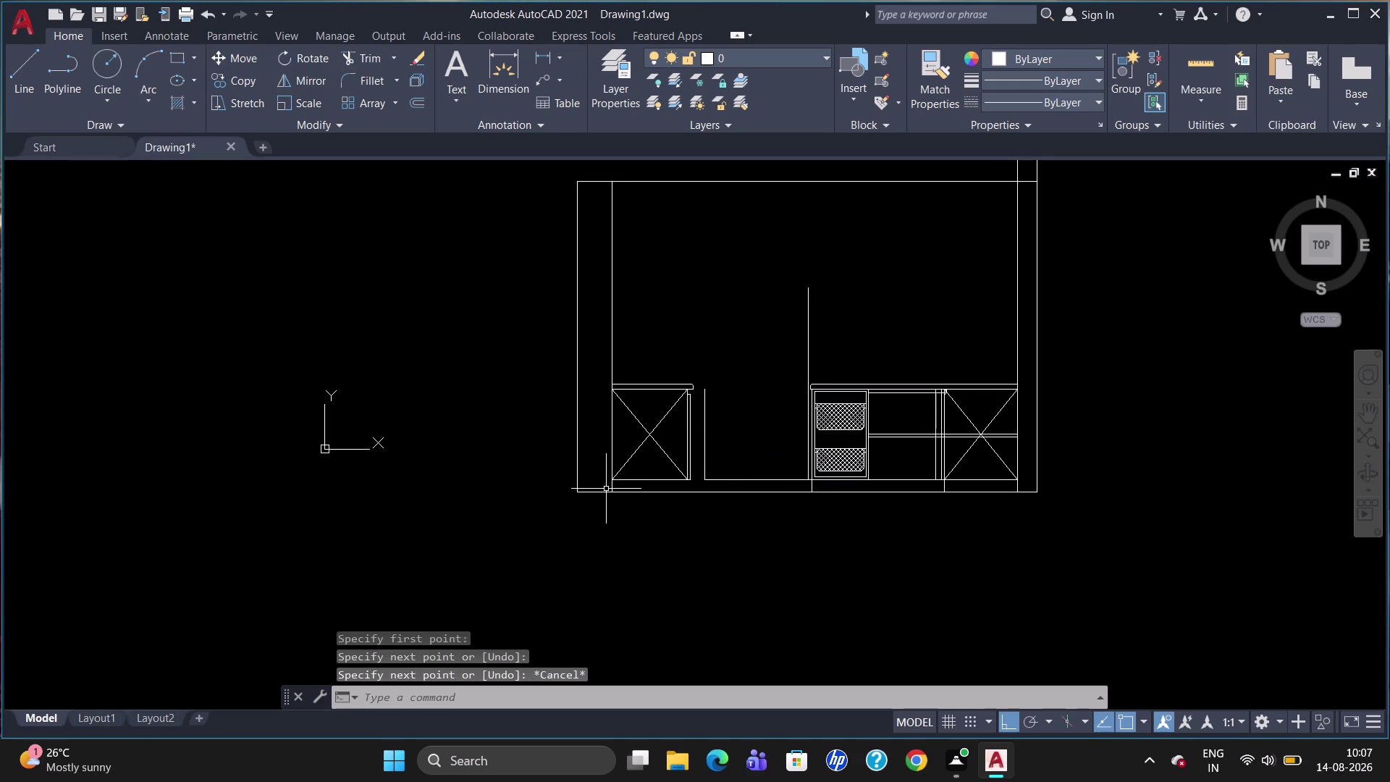
key(Escape)
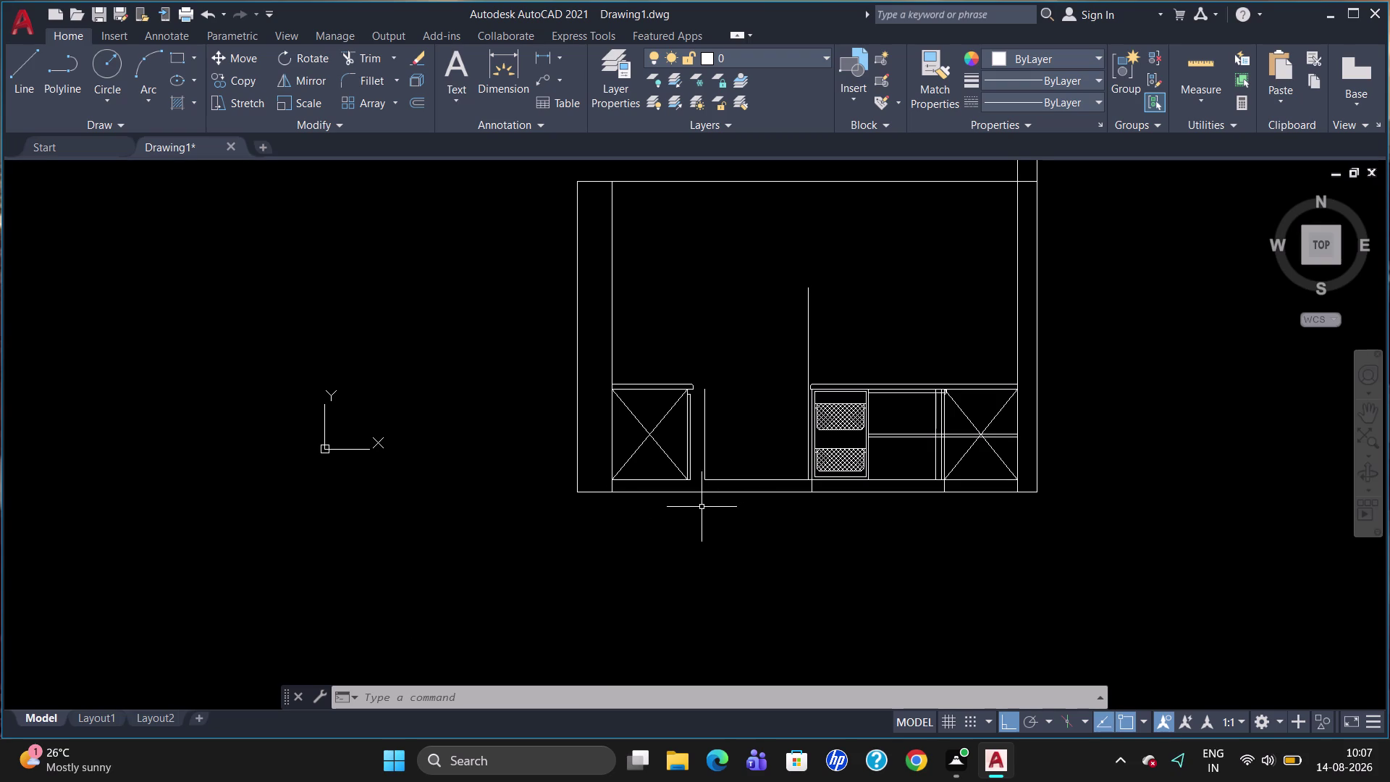
scroll(up, 3)
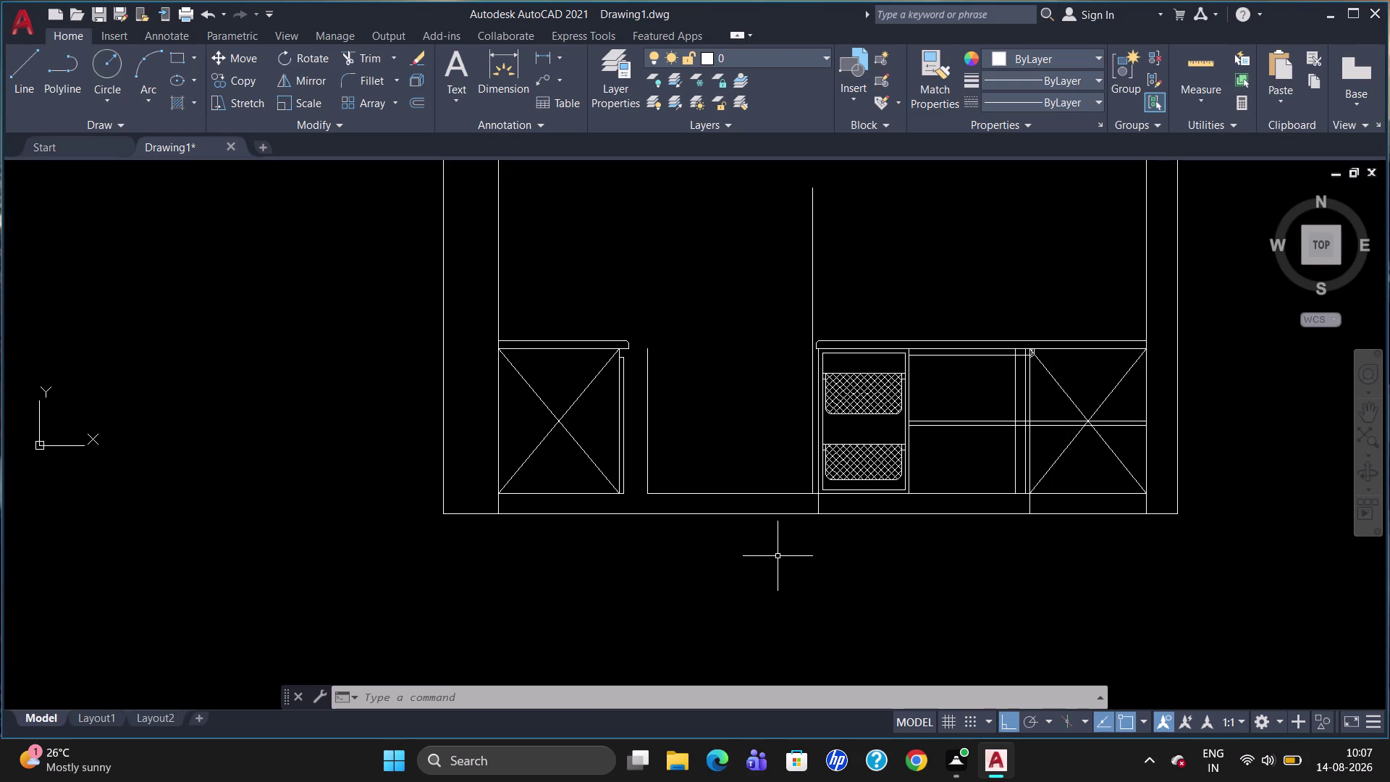
Draw a line from the gap line's lower end down to the floor line.
key(l)
key(Return)
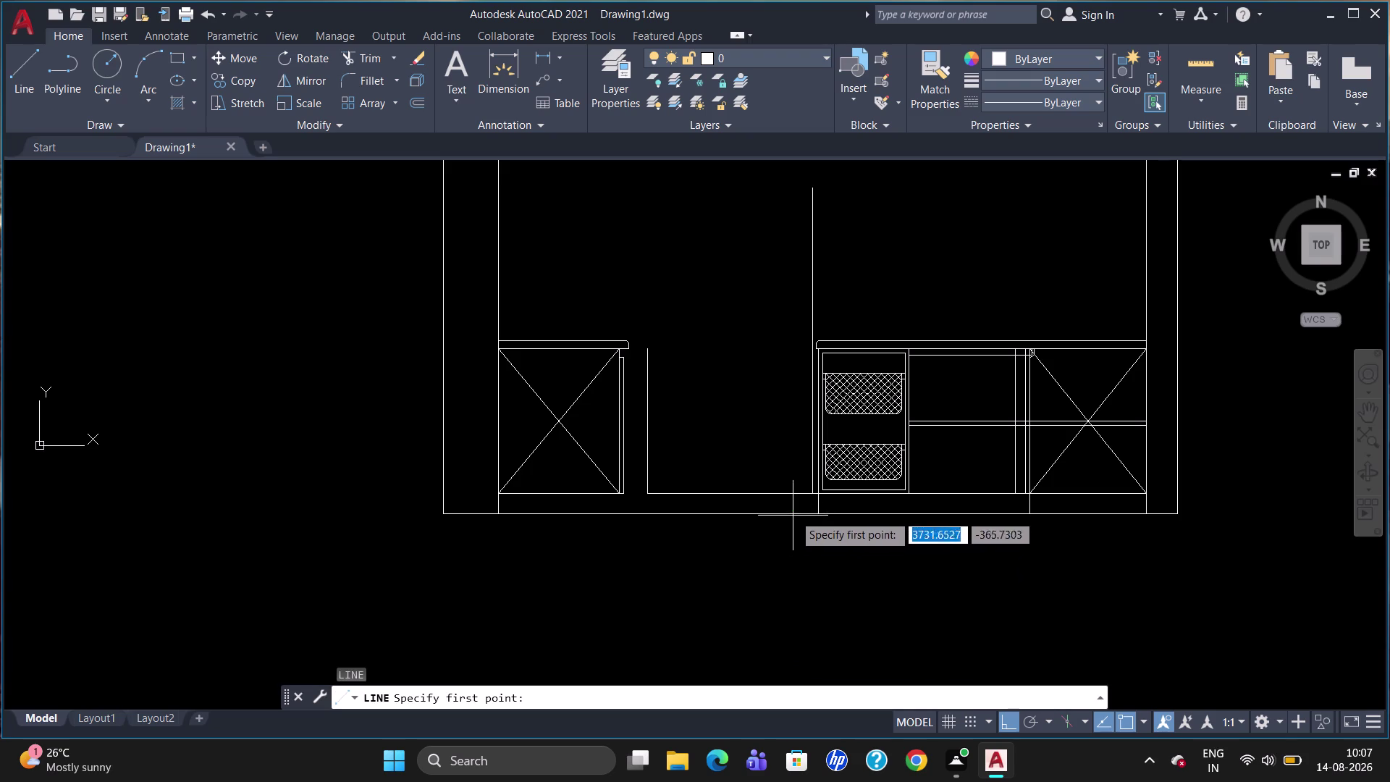
click(808, 495)
click(808, 517)
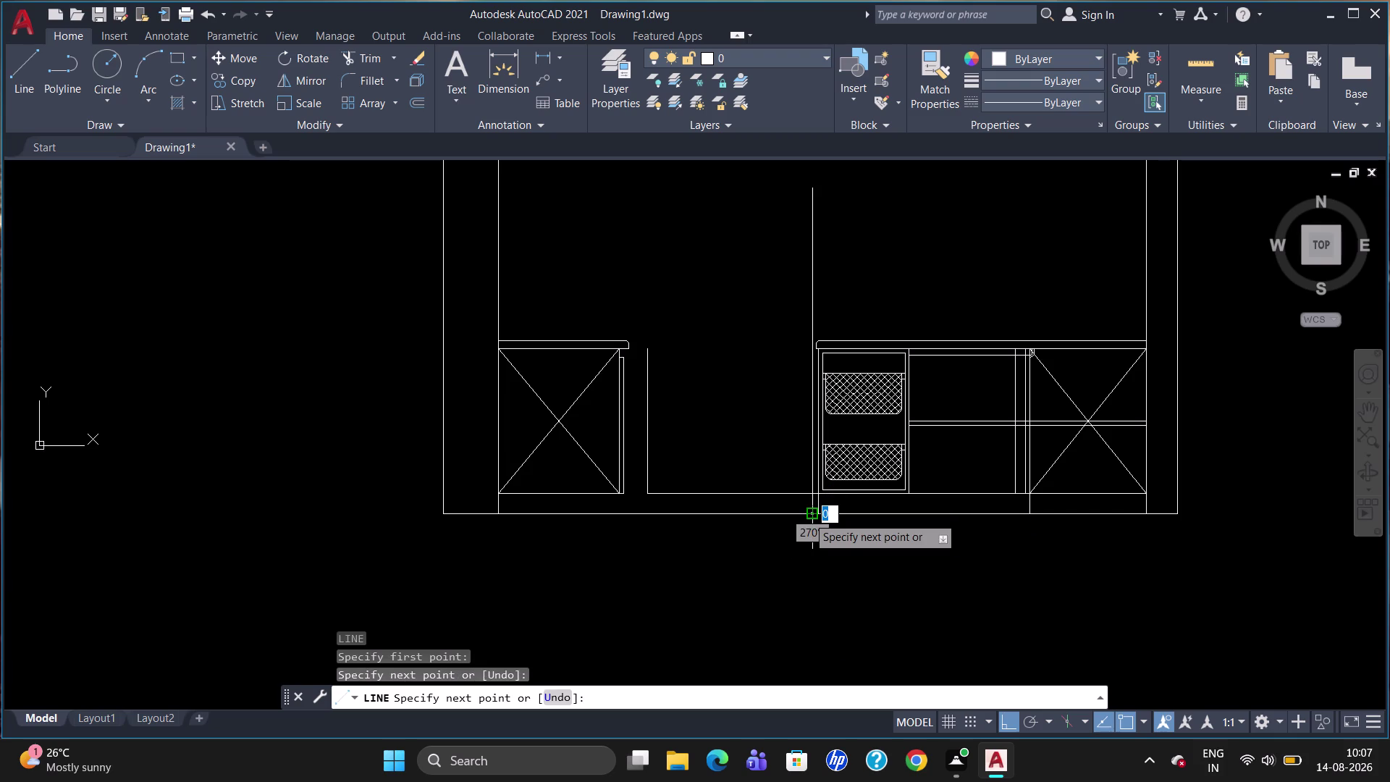
key(Escape)
key(l)
key(Return)
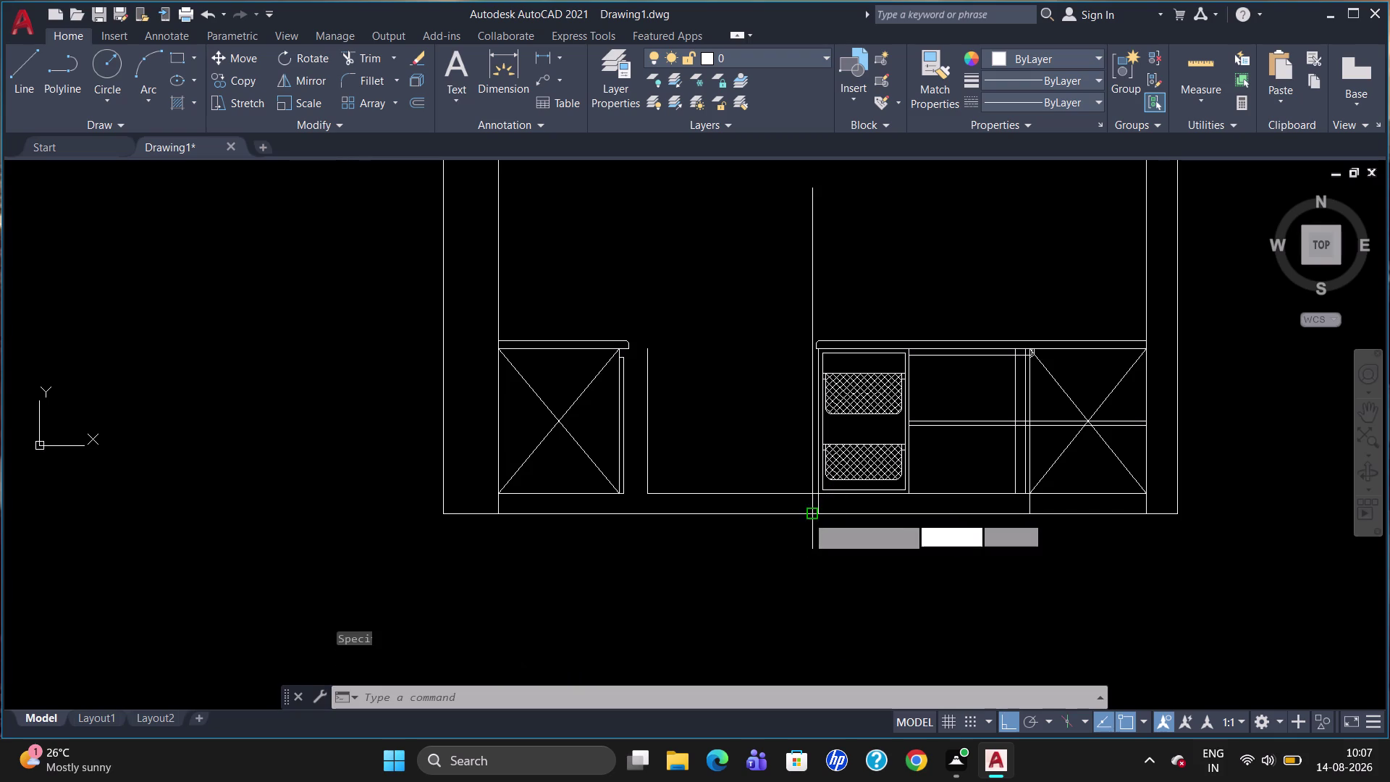
click(652, 497)
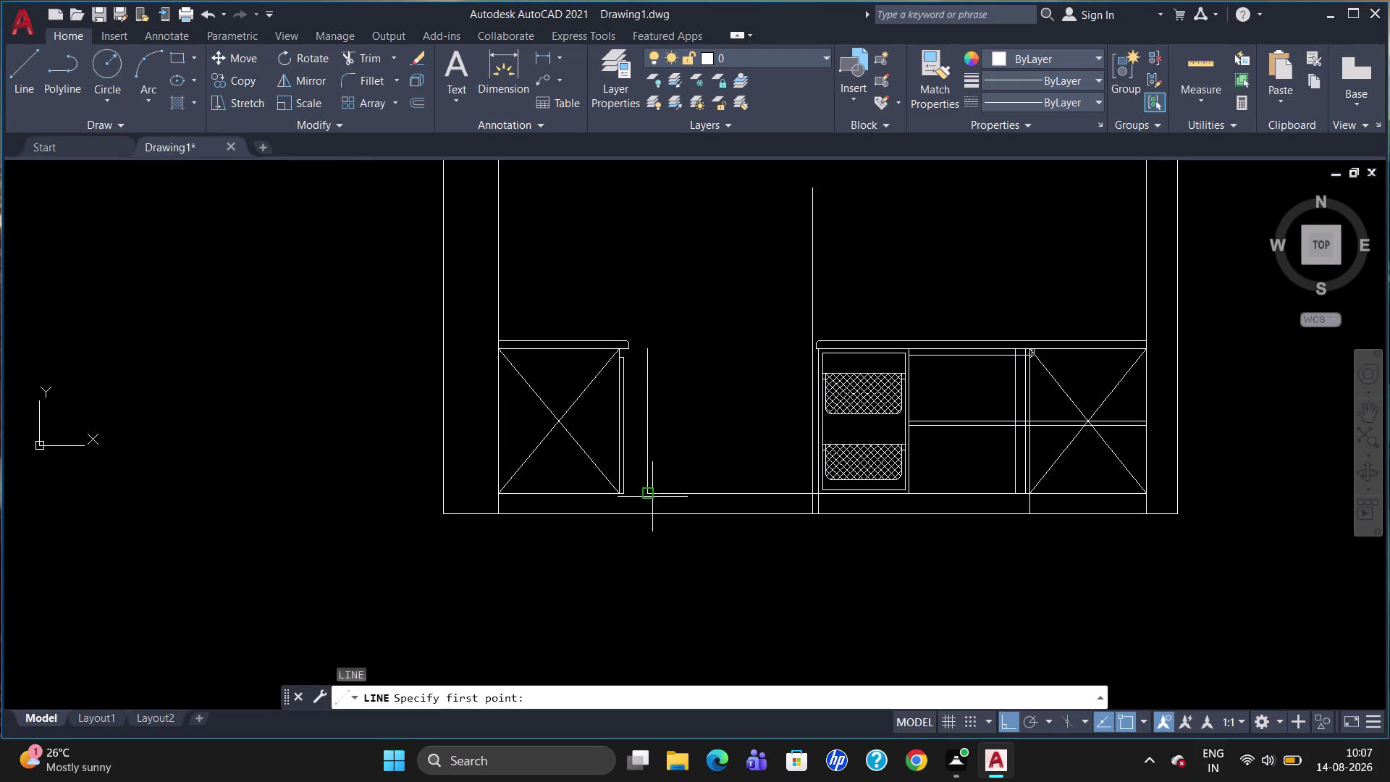
click(649, 517)
key(Escape)
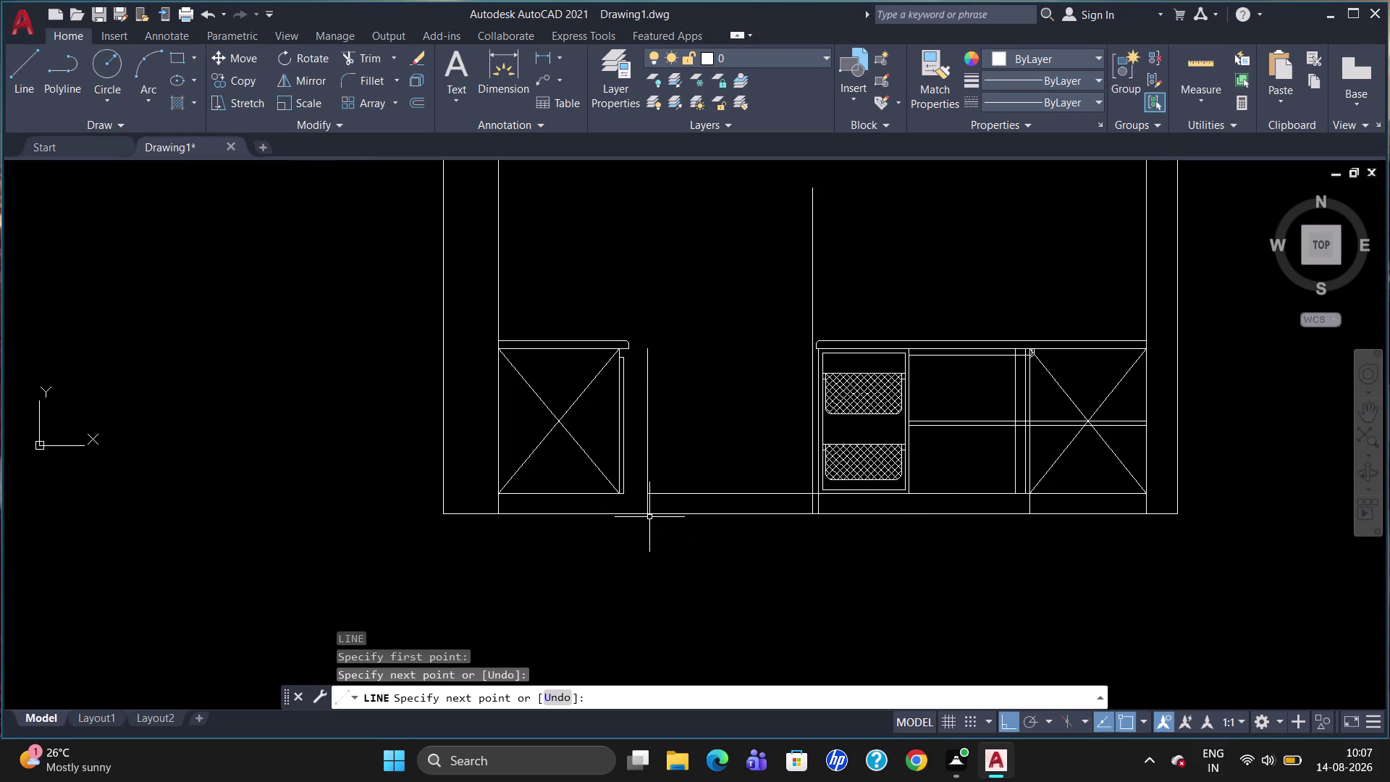
Trim the line end below the floor and try trimming the drawer-cabinet stub.
text(TR)
key(Return)
key(Return)
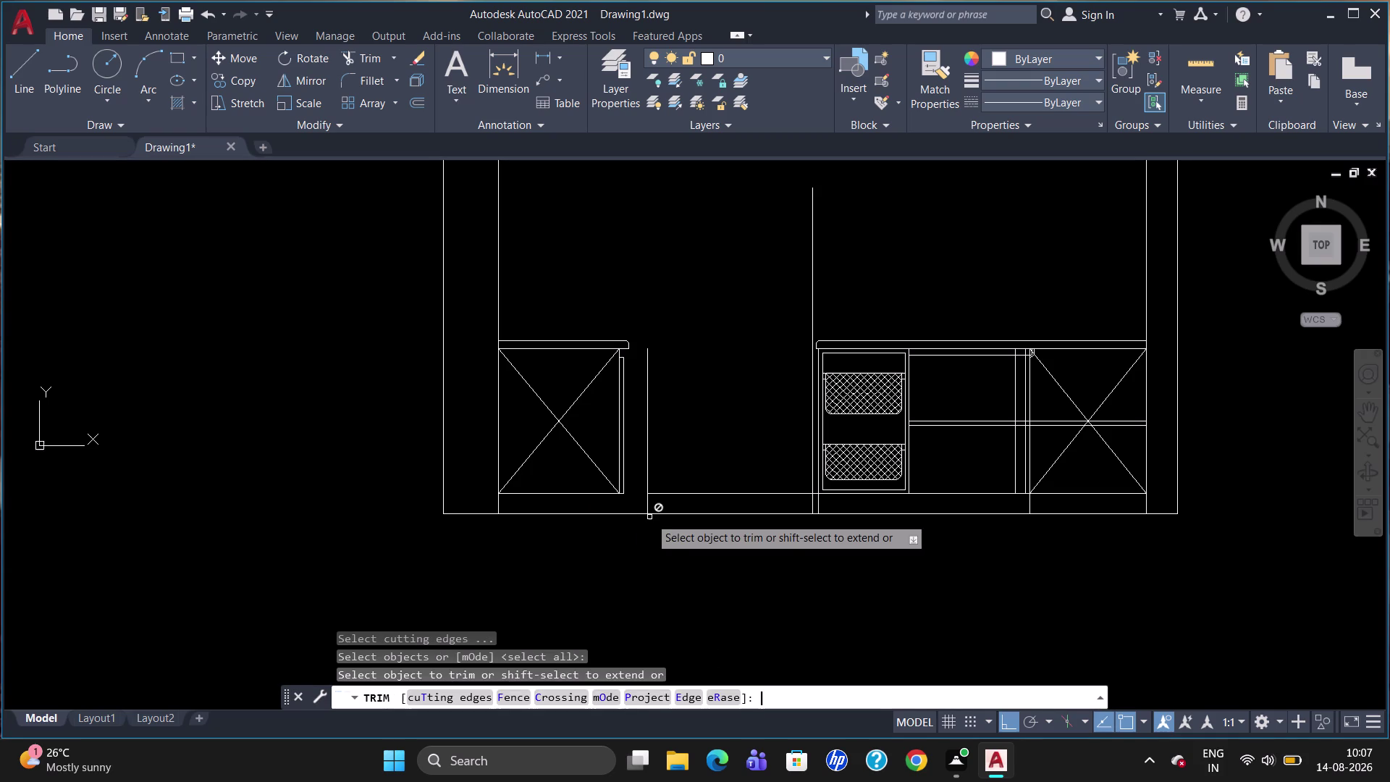
click(692, 494)
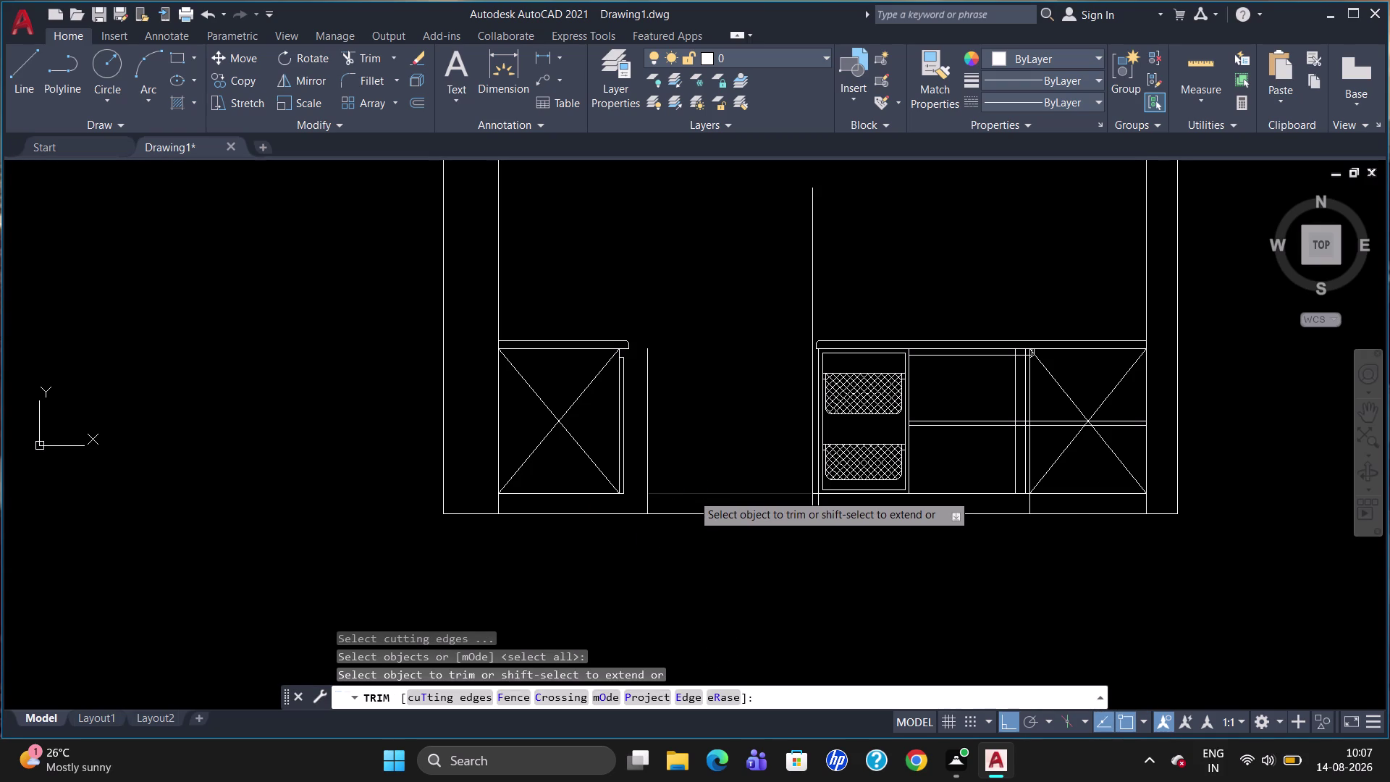
scroll(up, 3)
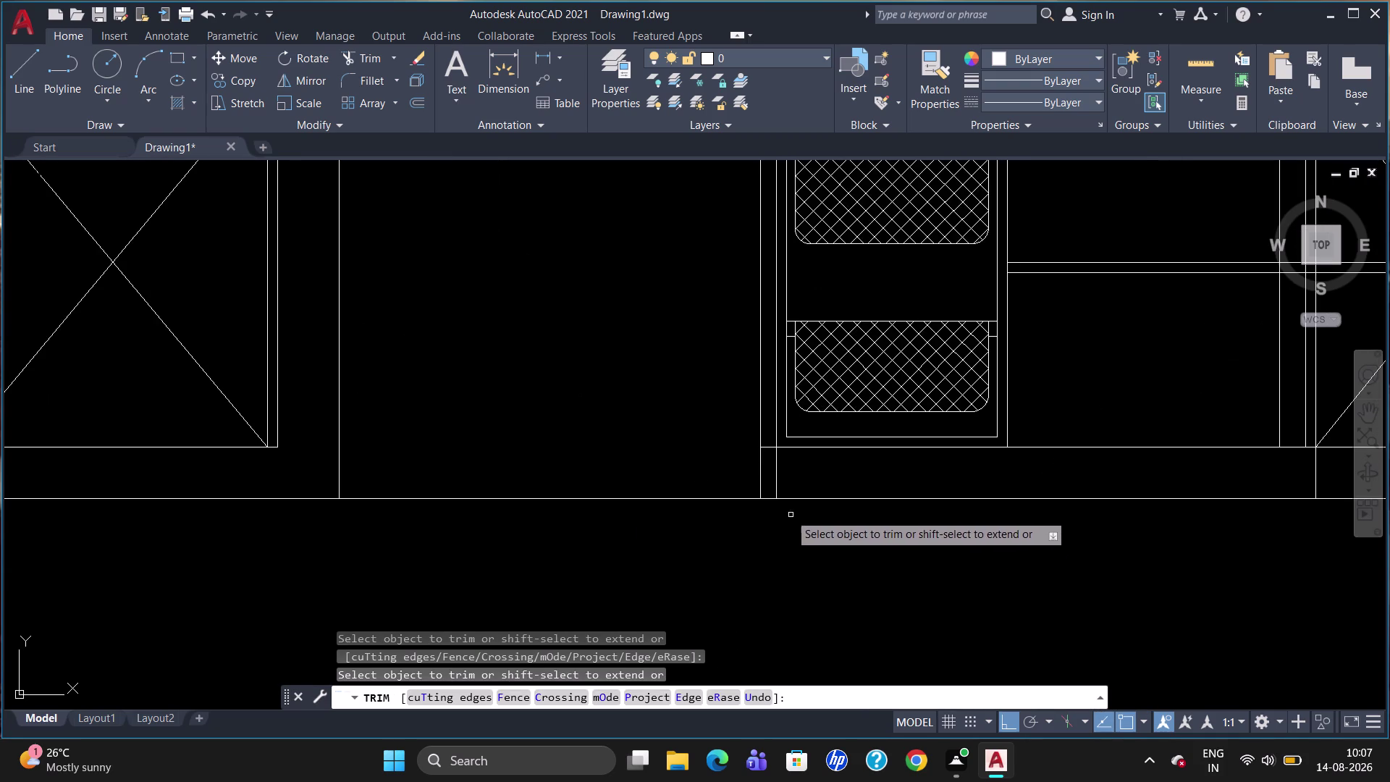
double_click(768, 447)
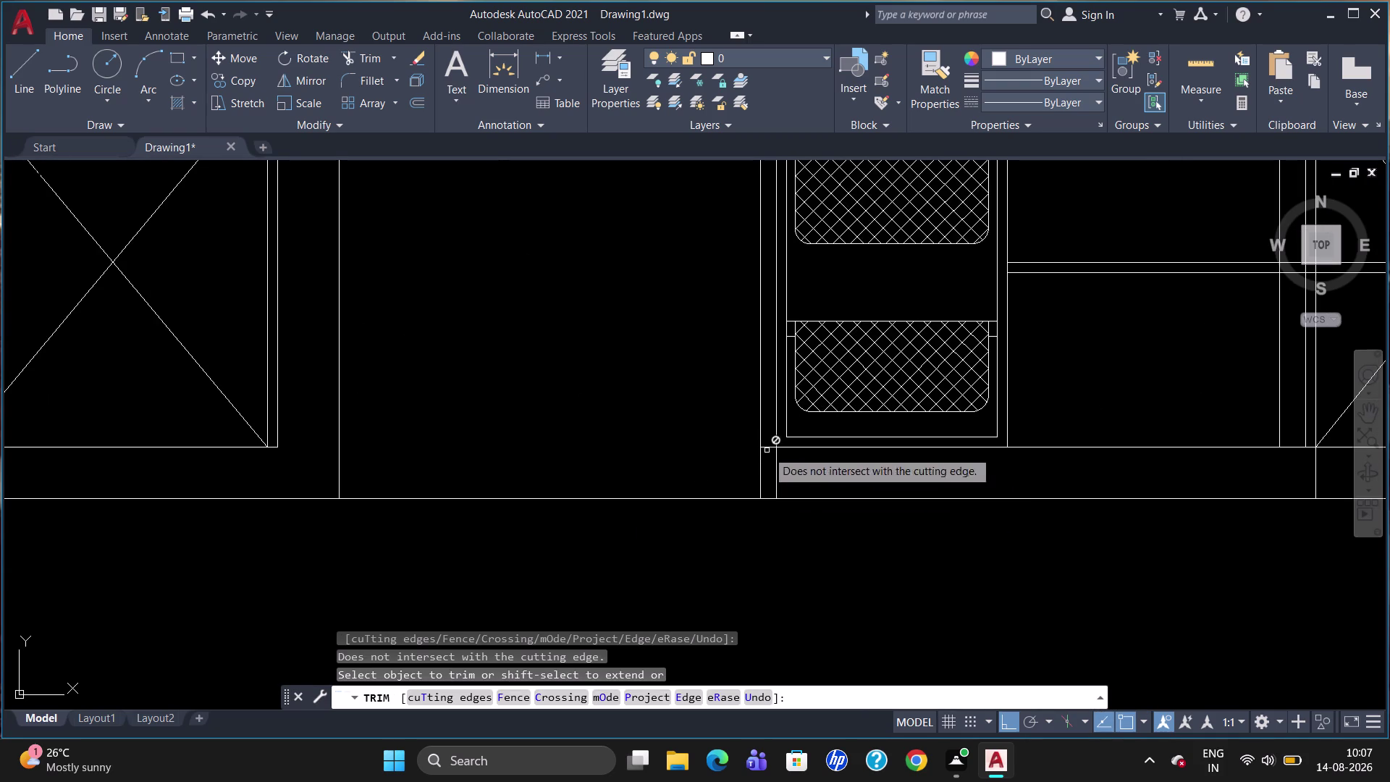
scroll(up, 3)
click(768, 447)
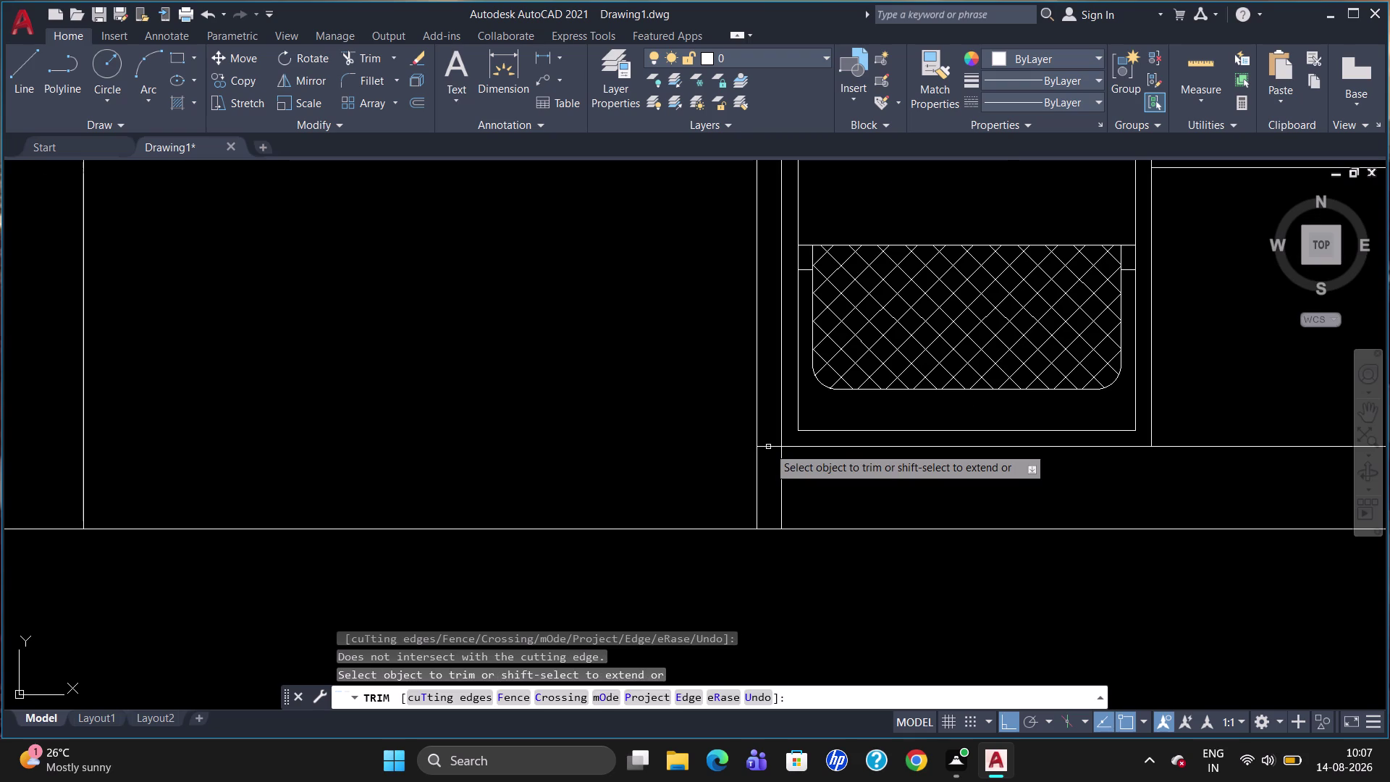
key(Escape)
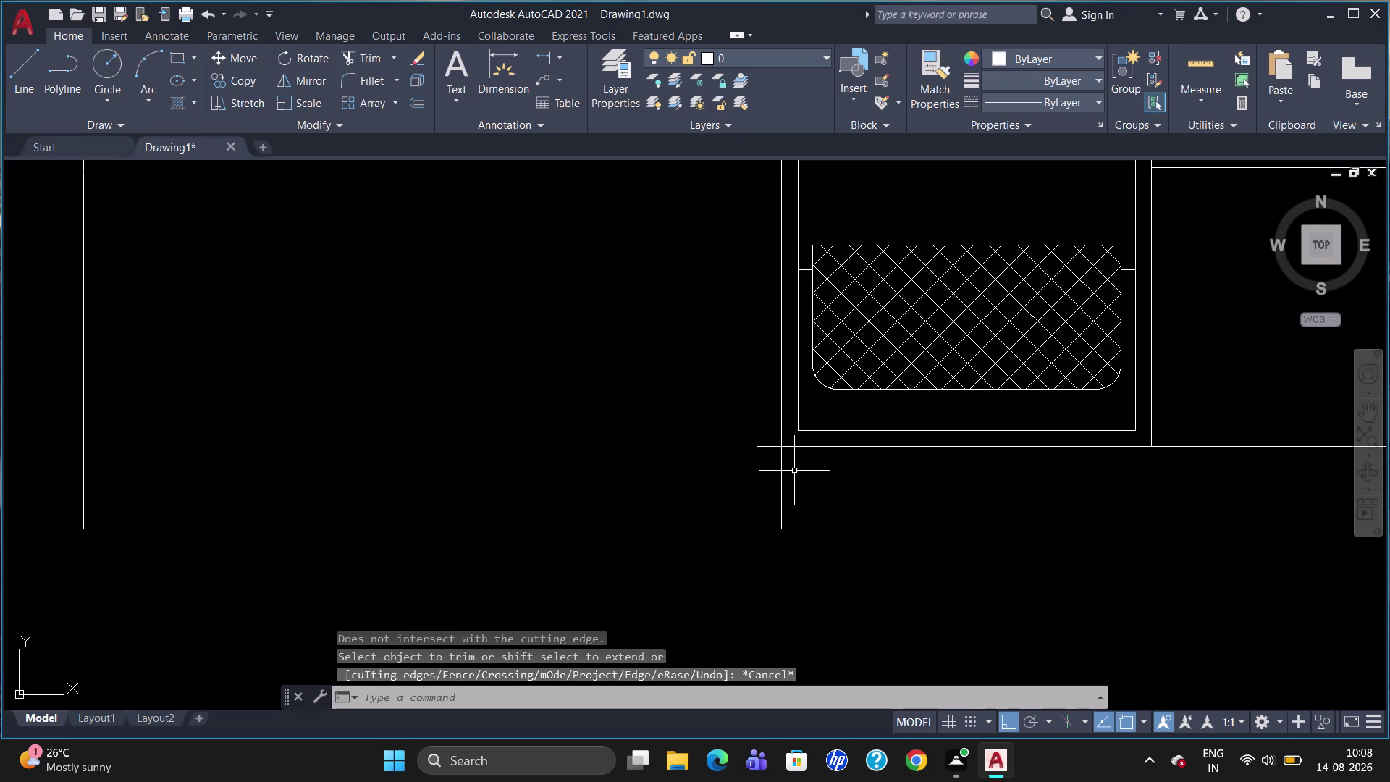
Abandon BREAKATPOINT and delete the stray stub beside the drawer cabinet.
text(BR)
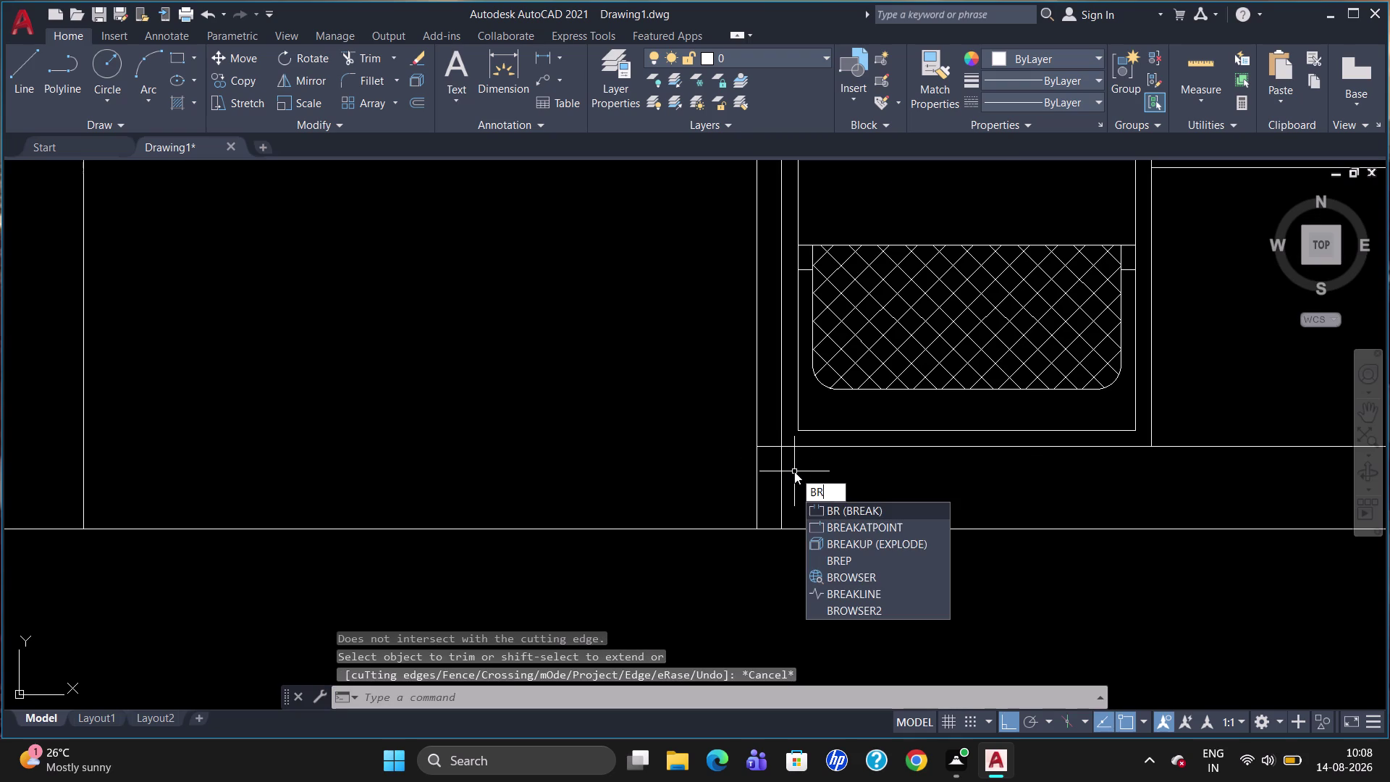
click(837, 532)
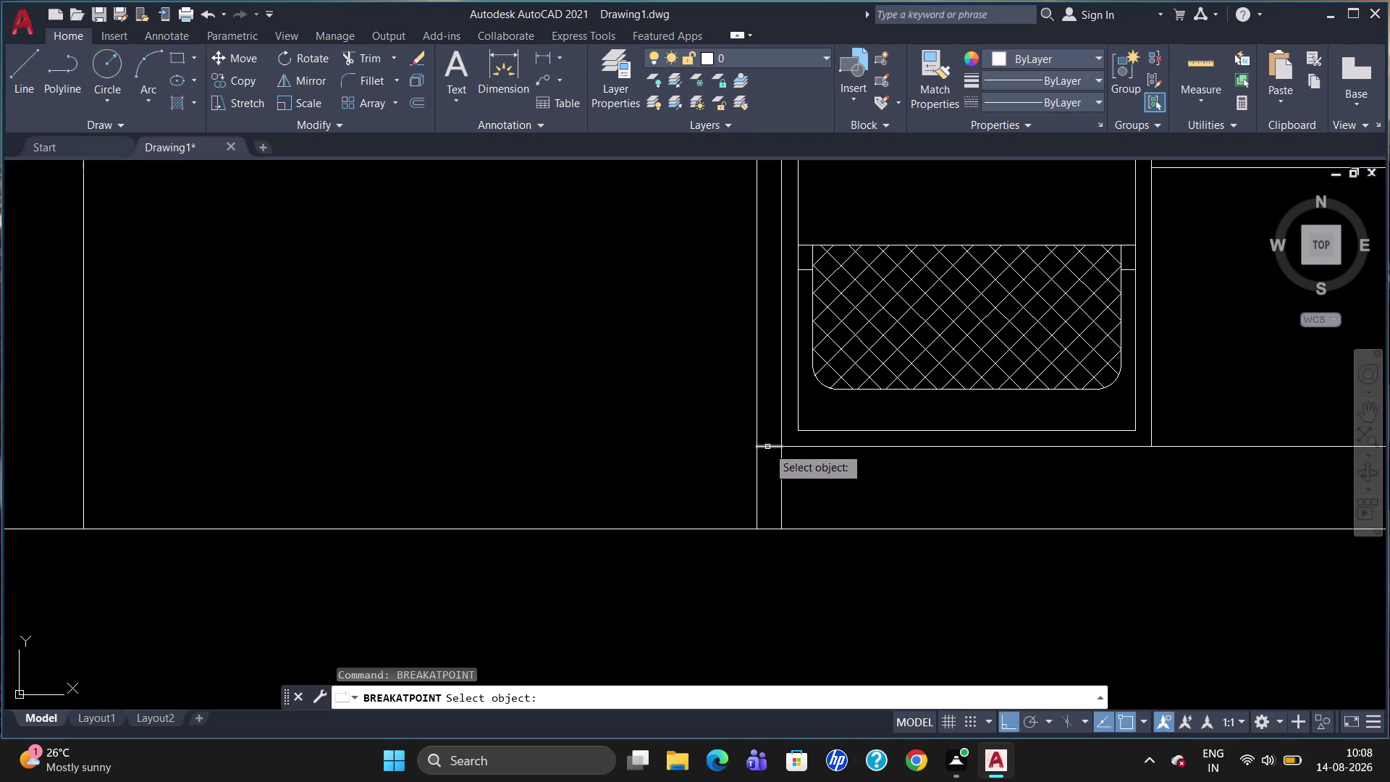
click(768, 446)
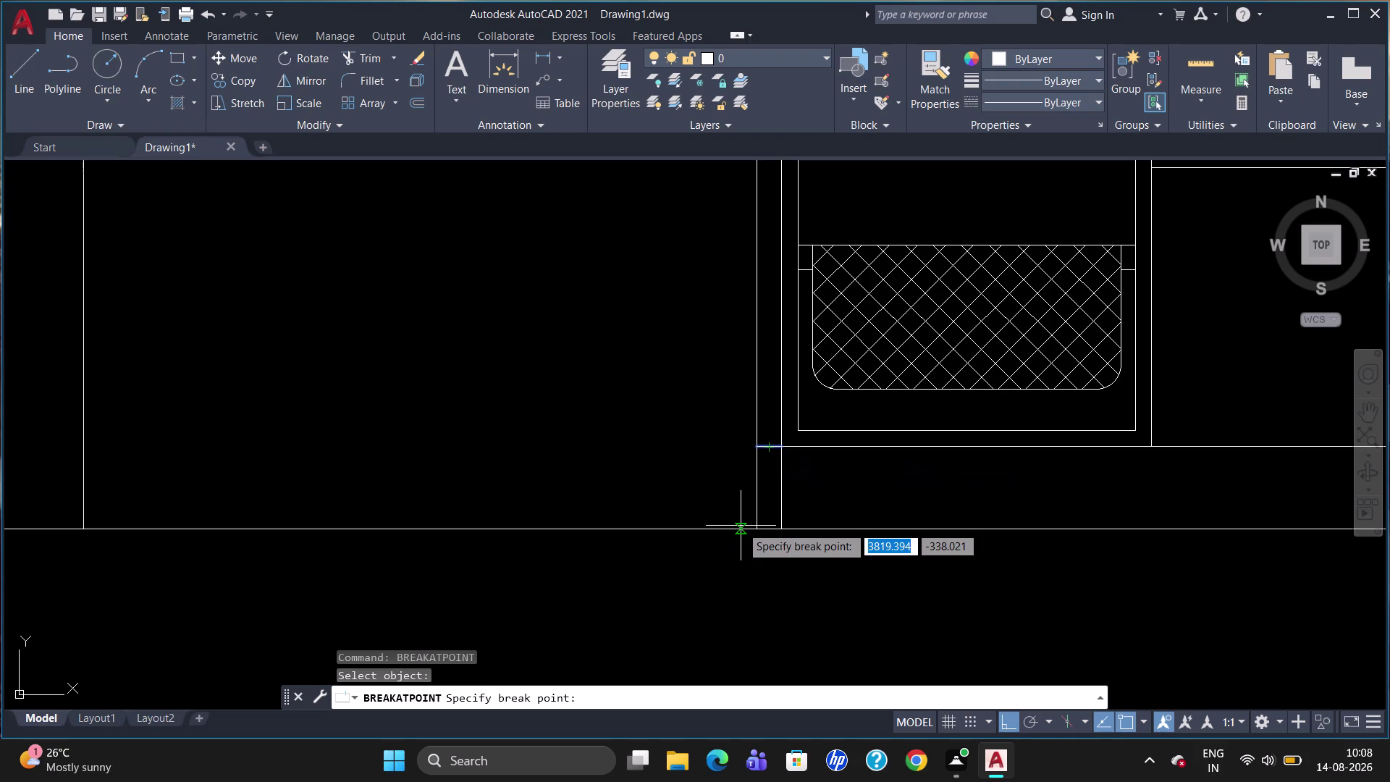
key(Delete)
key(Escape)
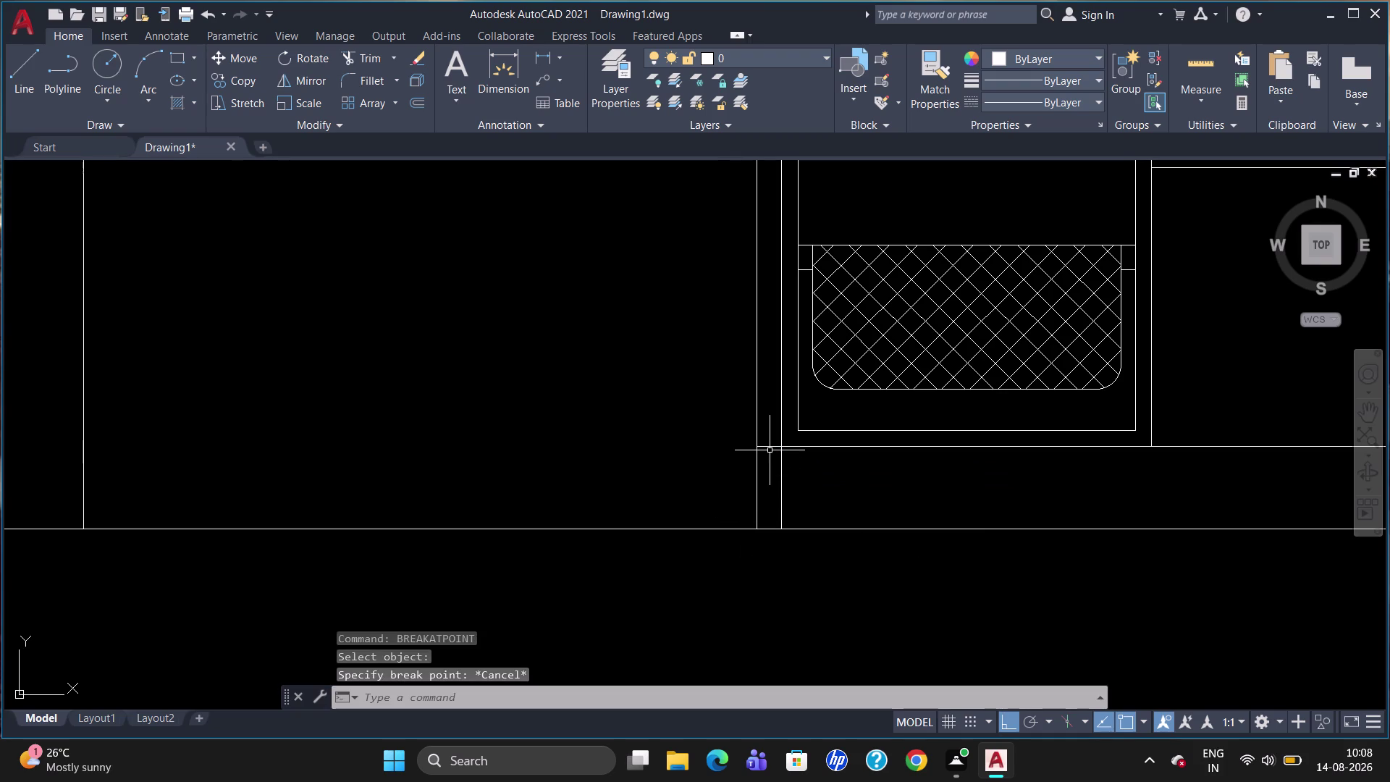
click(770, 447)
key(Delete)
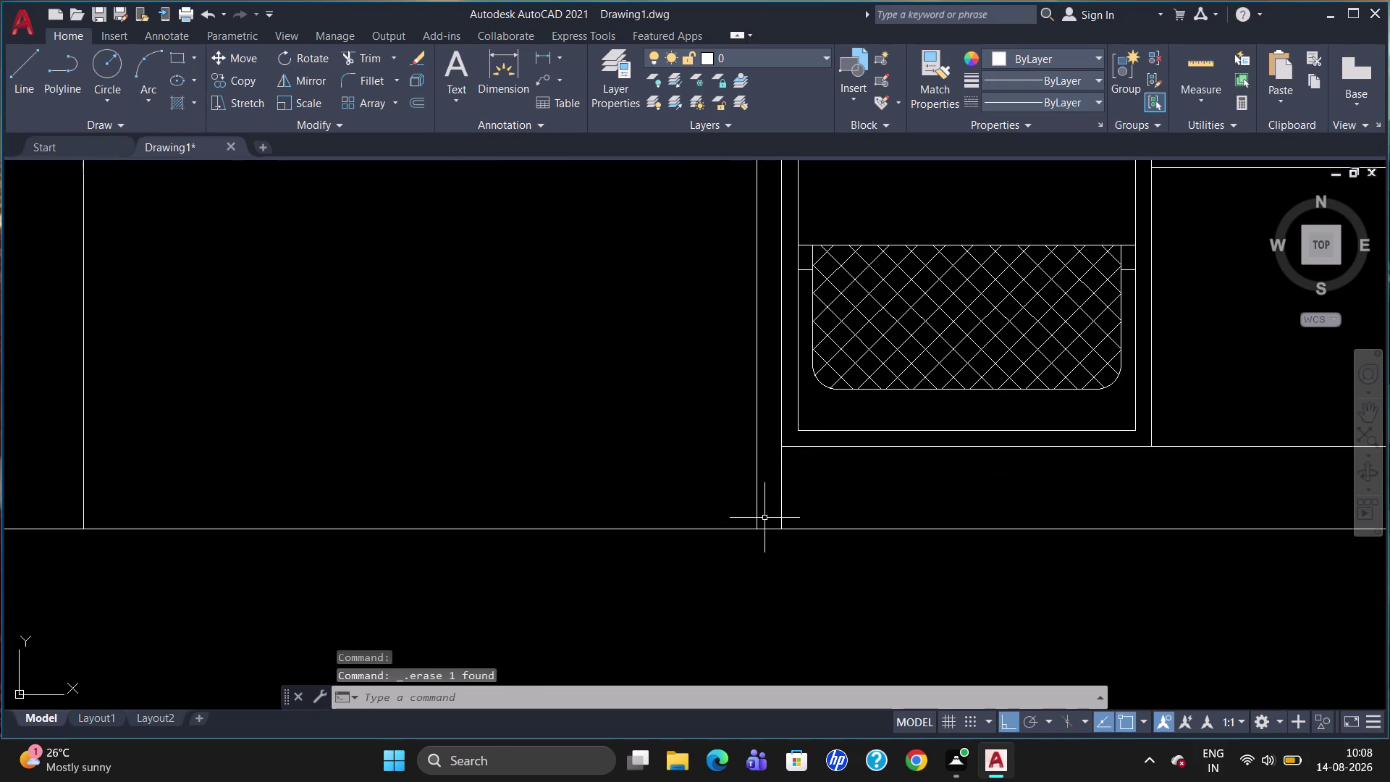
scroll(down, 3)
scroll(down, 3)
scroll(down, 3)
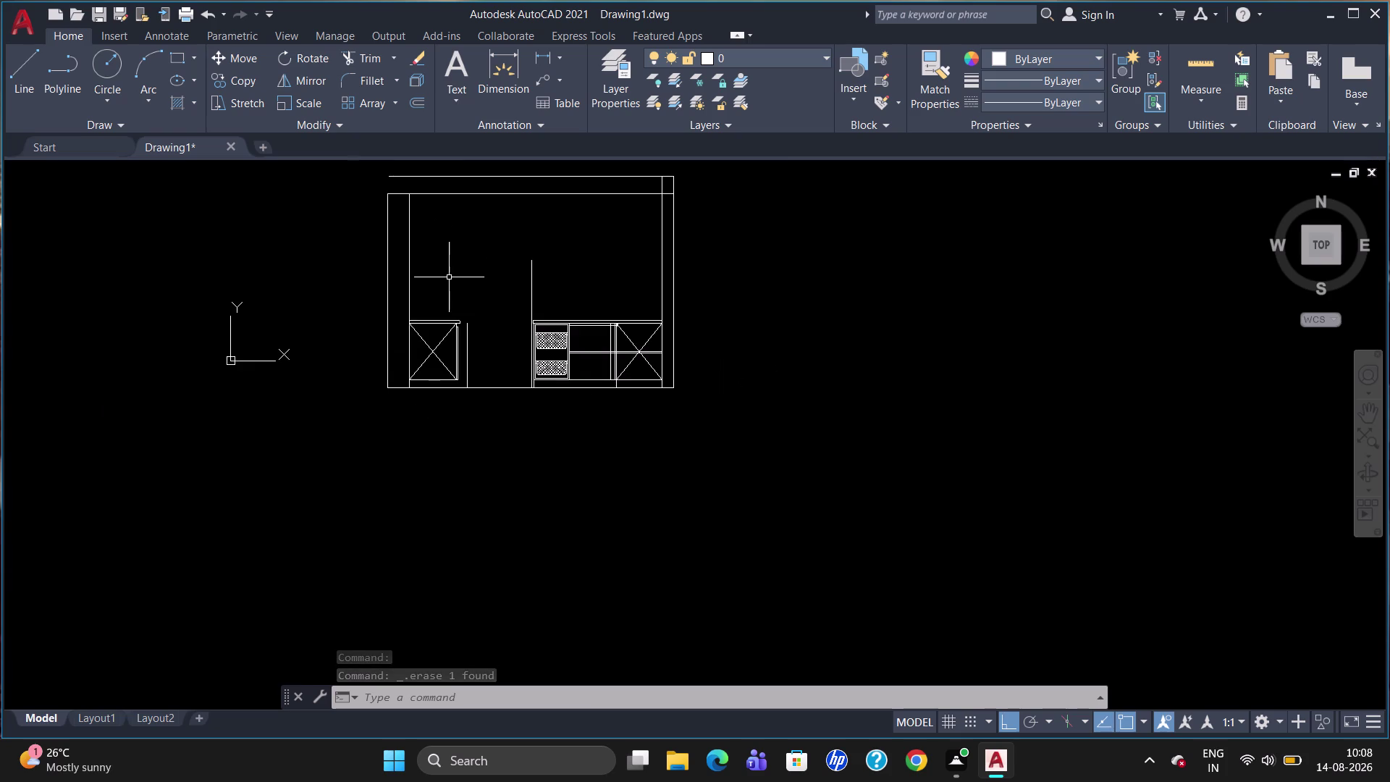
scroll(up, 3)
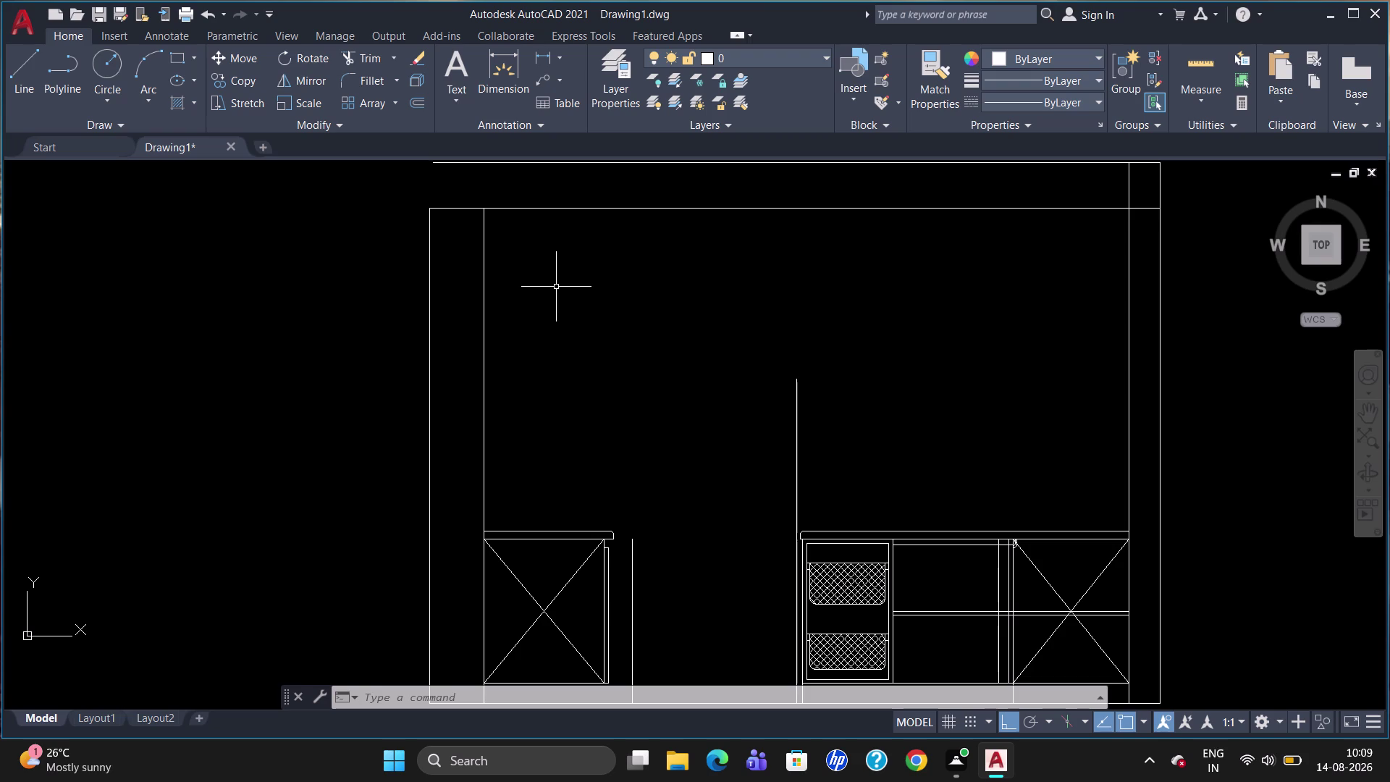
Start a line tracked 600 units above the right countertop's top corner.
key(l)
key(Return)
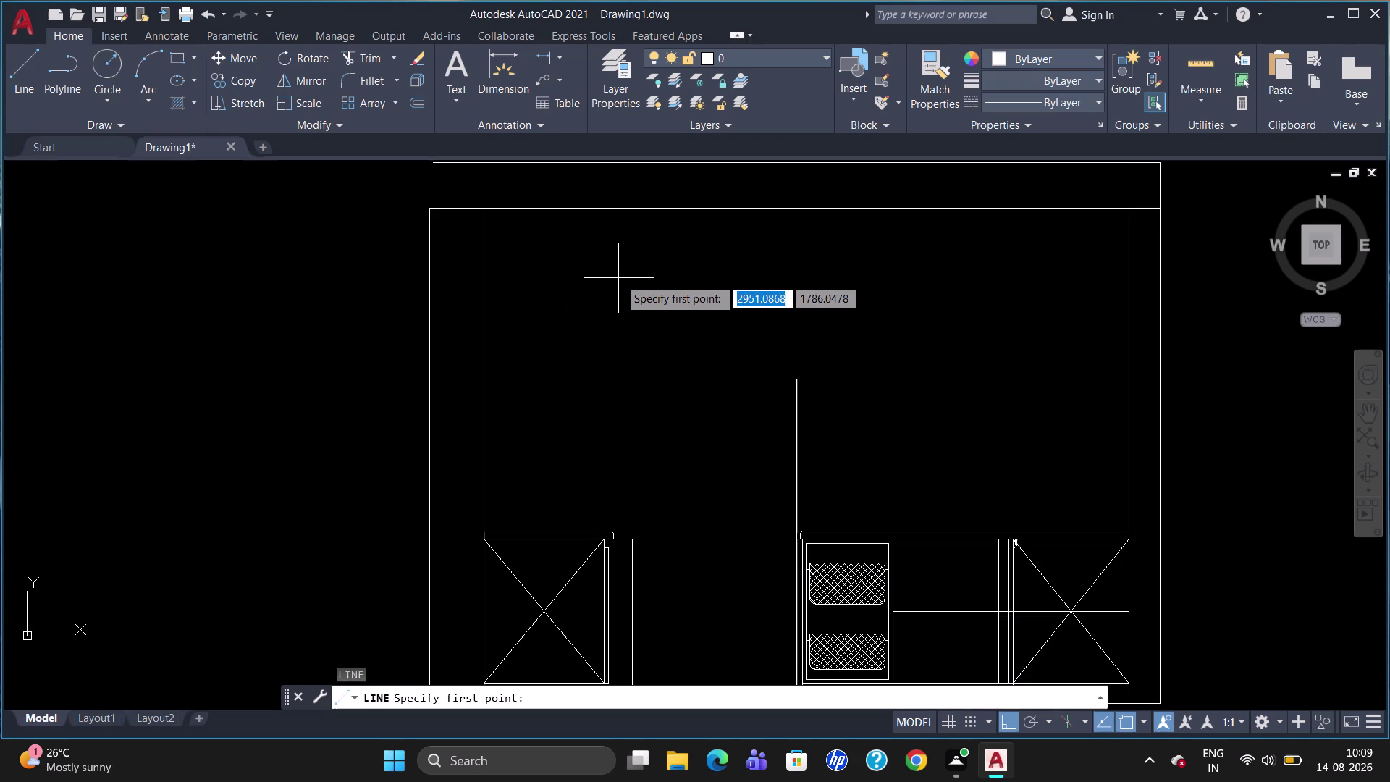
click(1123, 533)
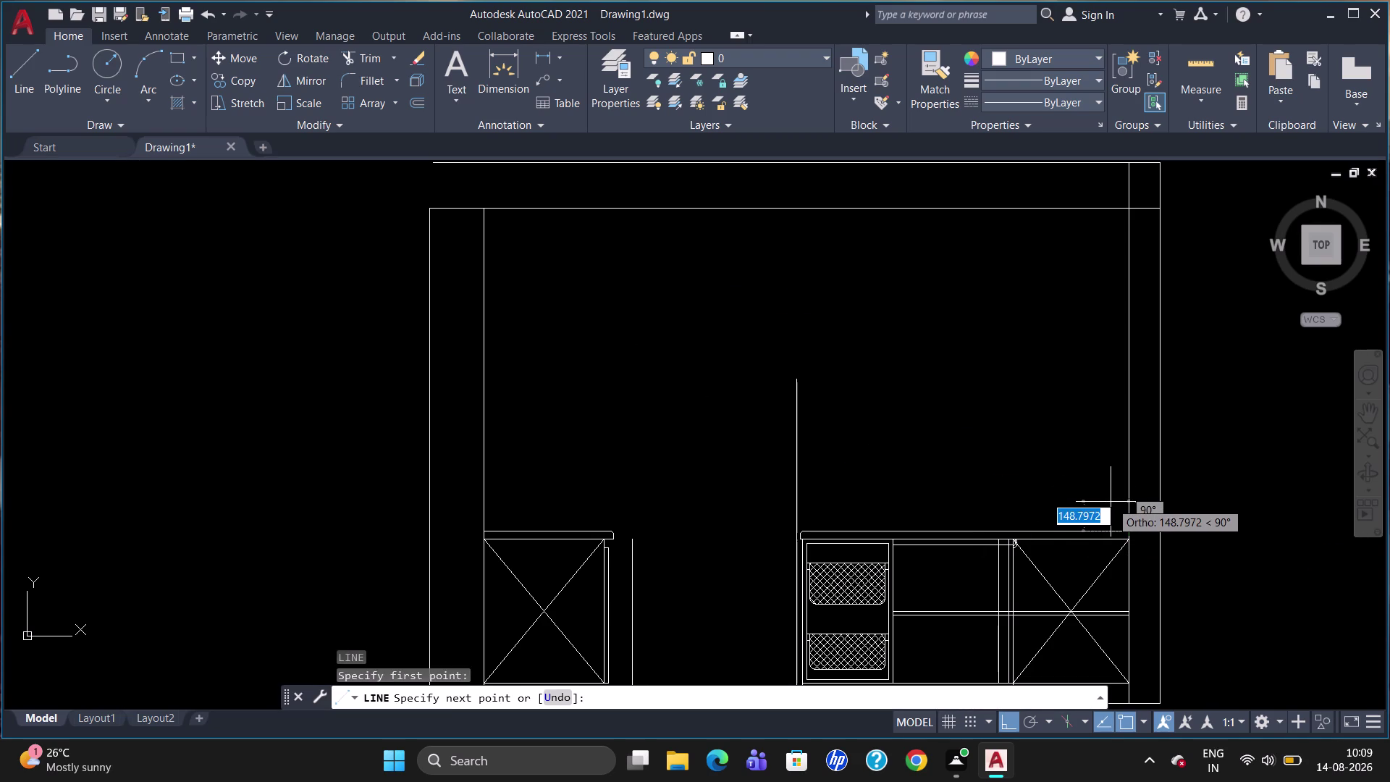
key(Escape)
key(l)
key(Return)
text(T)
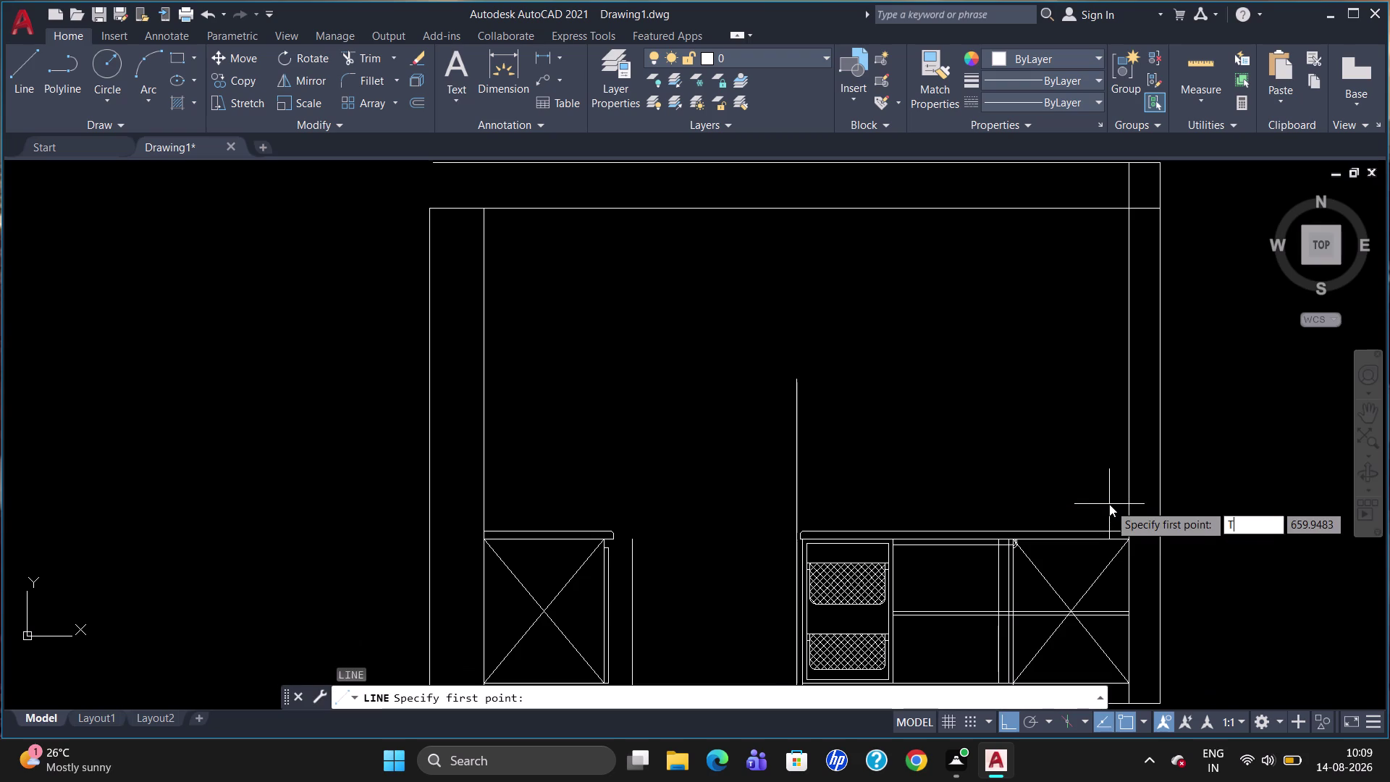
text(K)
key(Return)
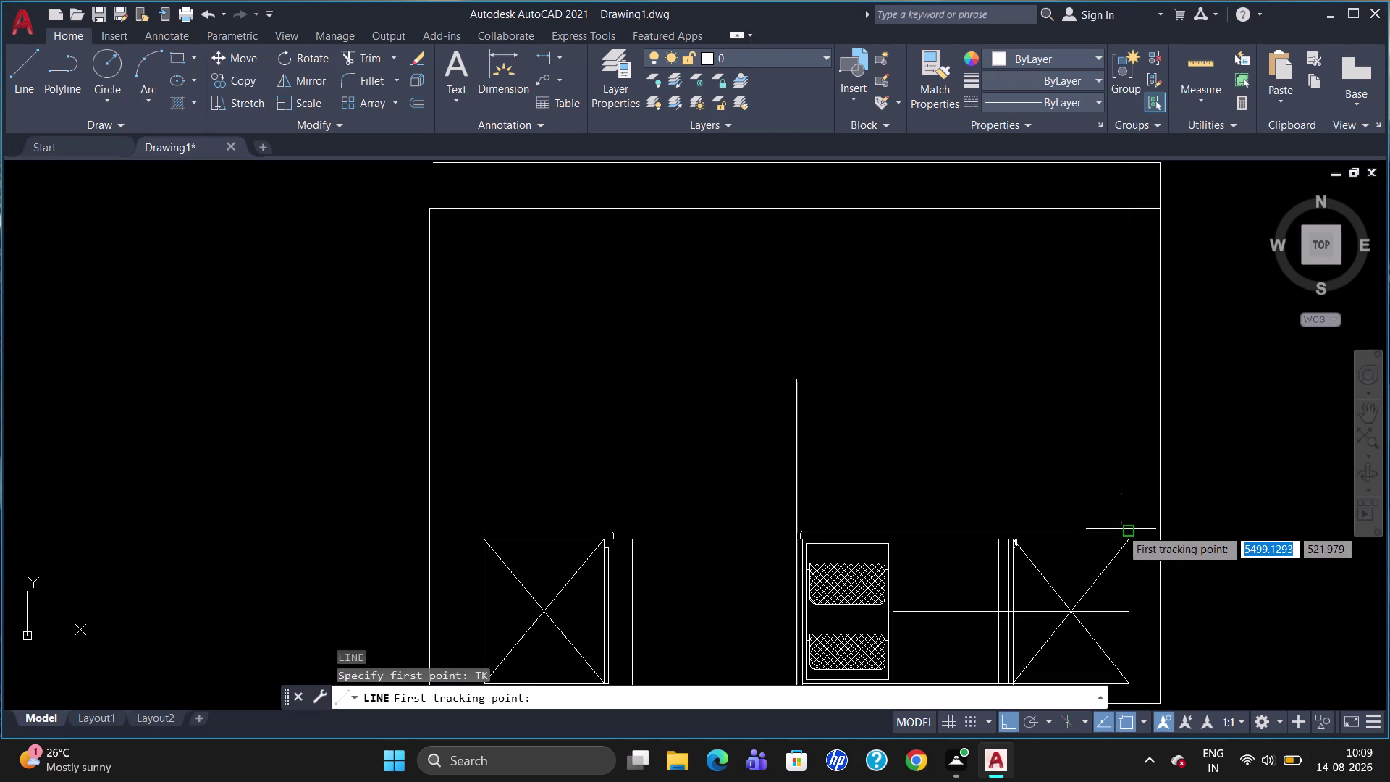
click(1126, 530)
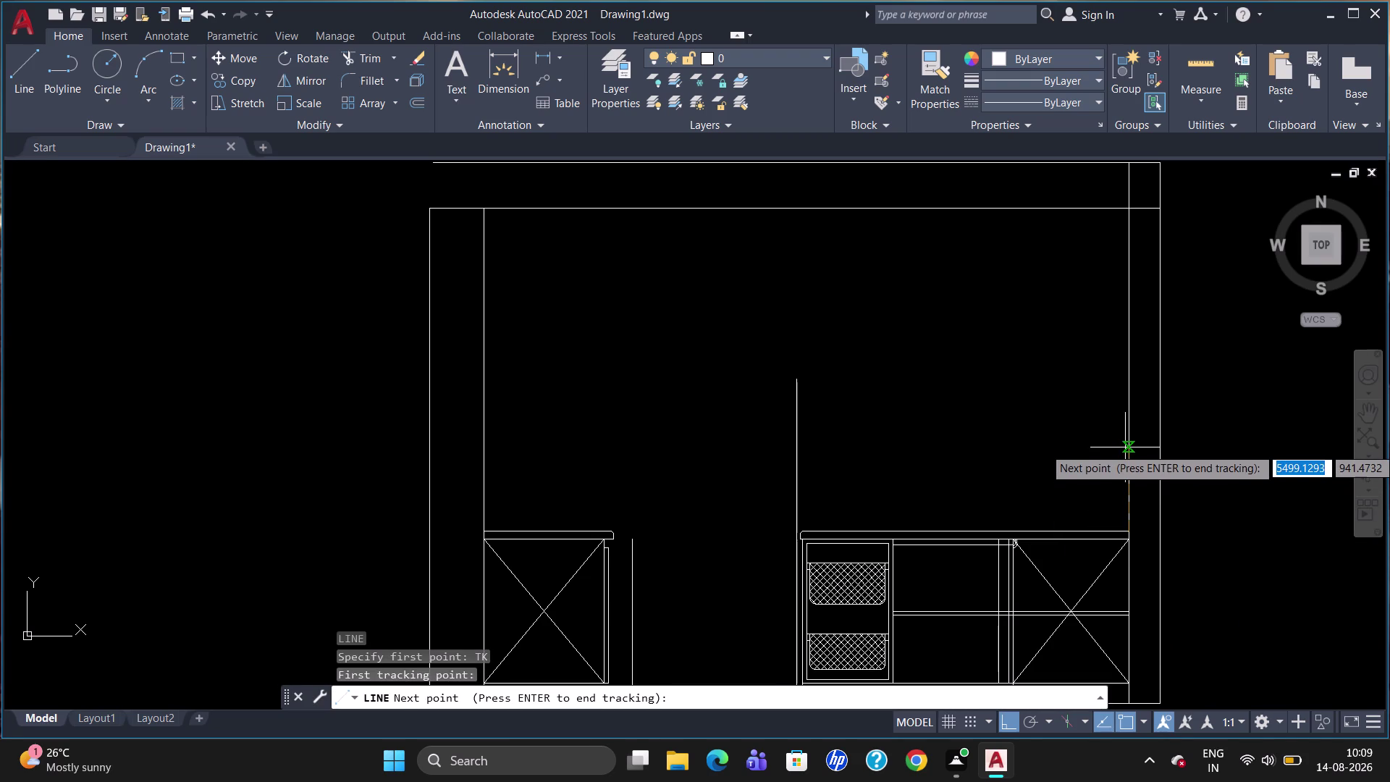
text(6)
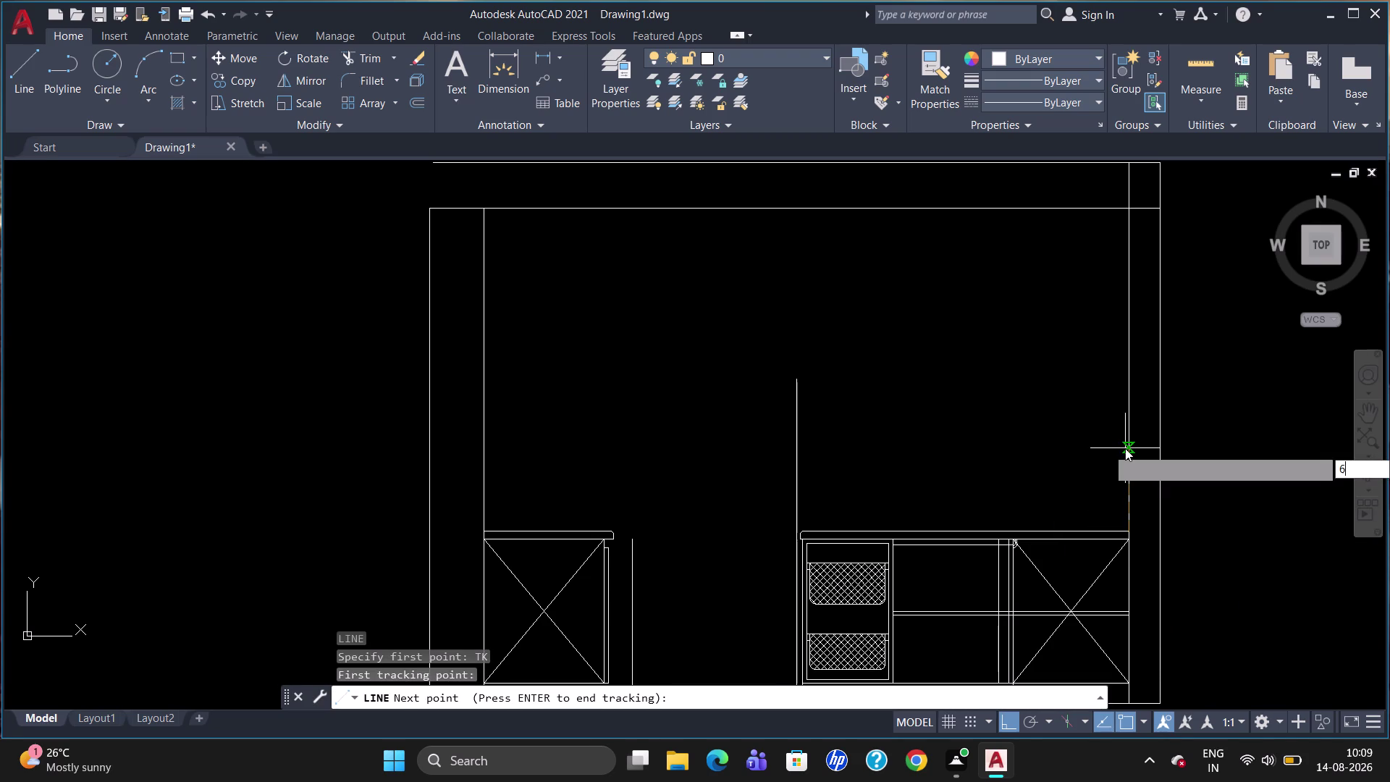
text(00)
key(Return)
key(Return)
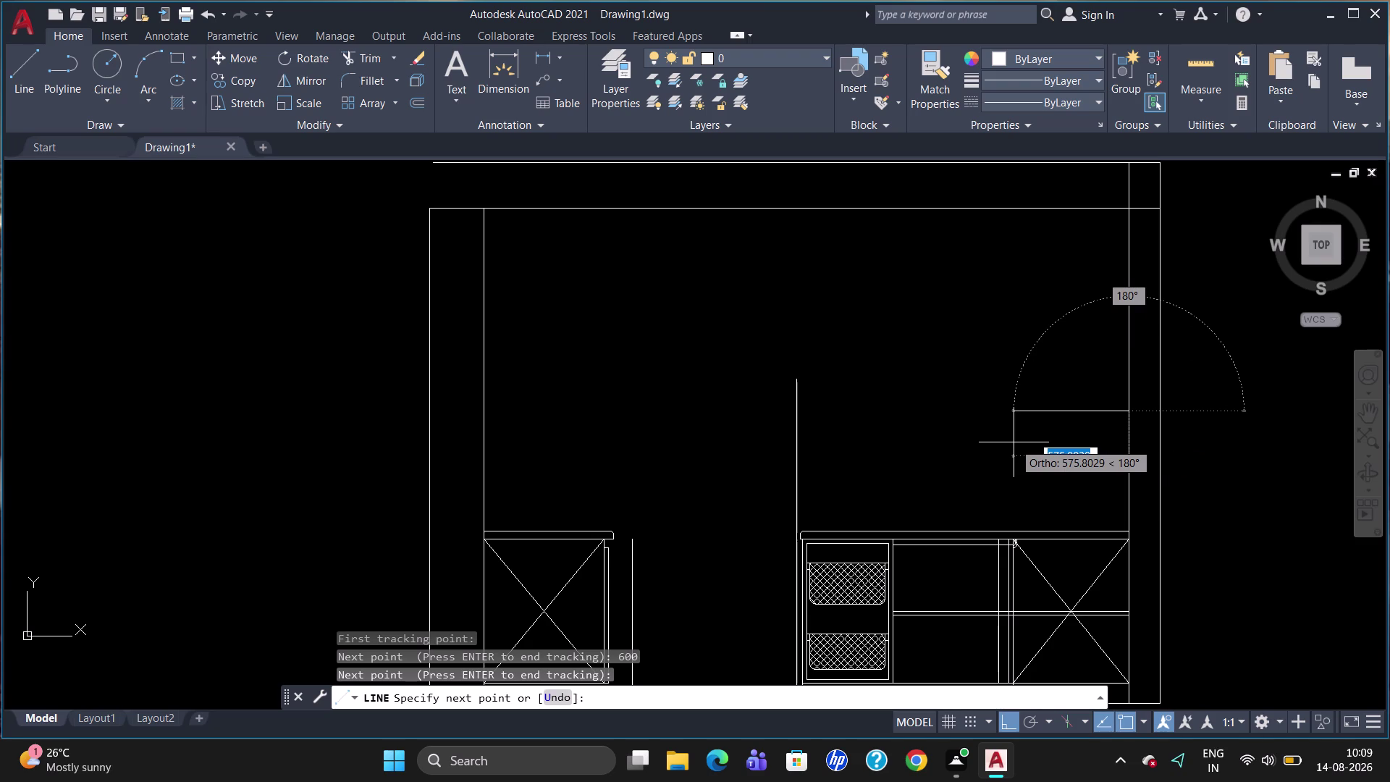
Draw the line 1630 units to the left and end the command.
text(16)
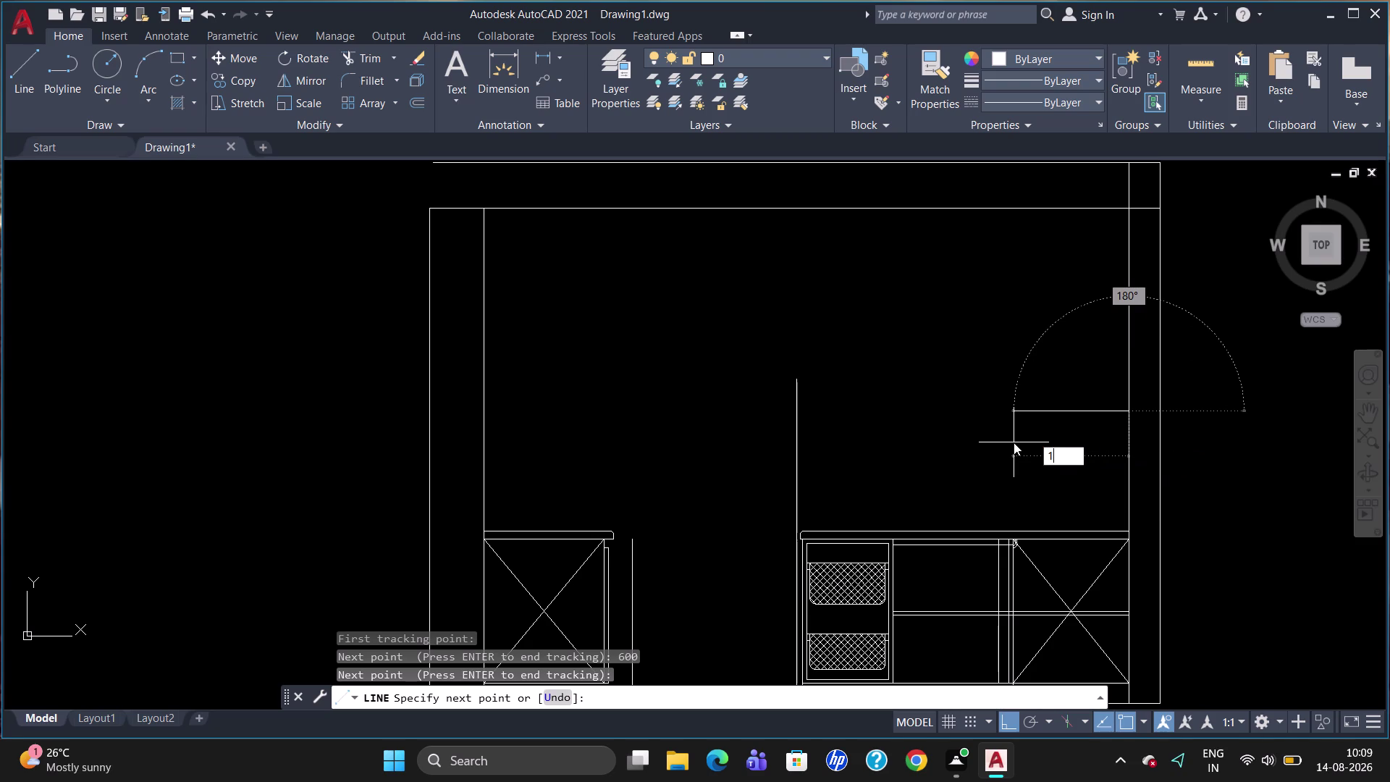
text(30)
key(Return)
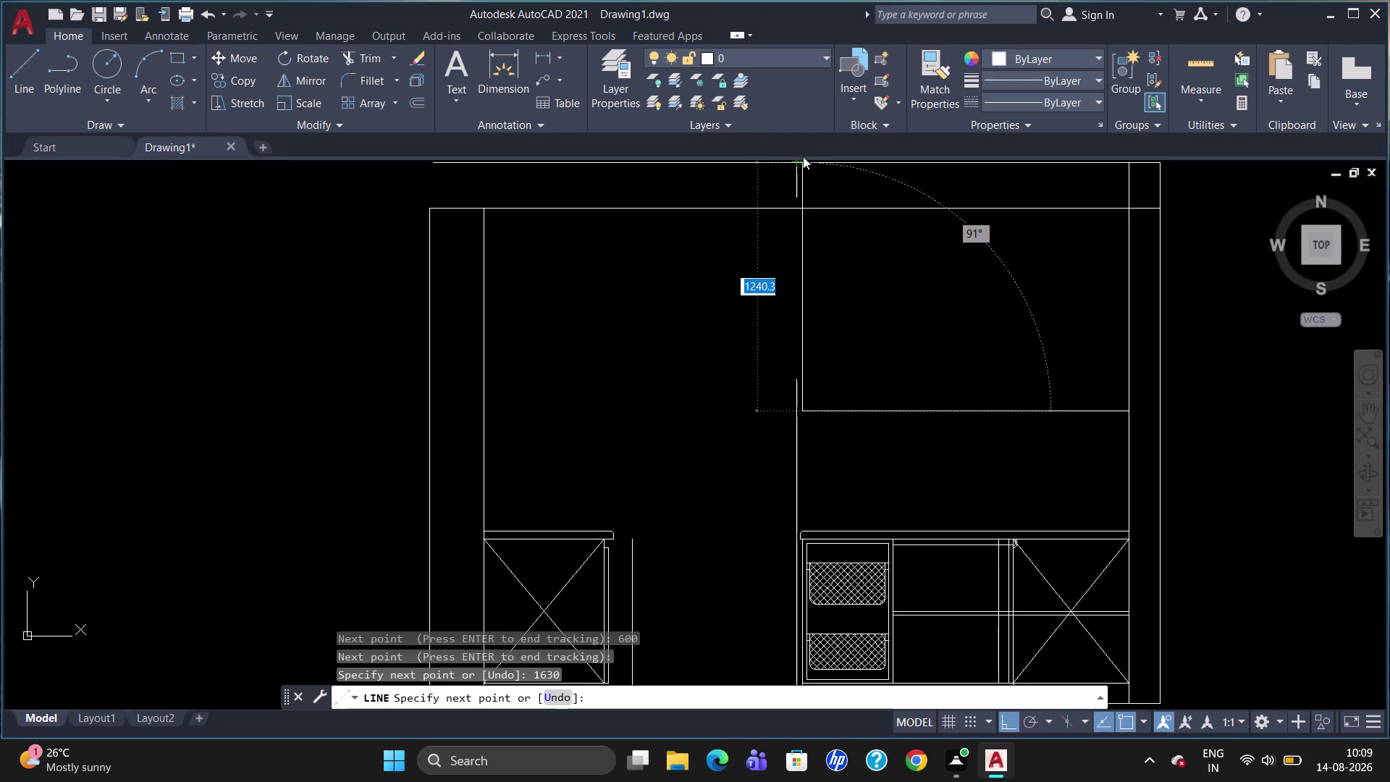
click(805, 157)
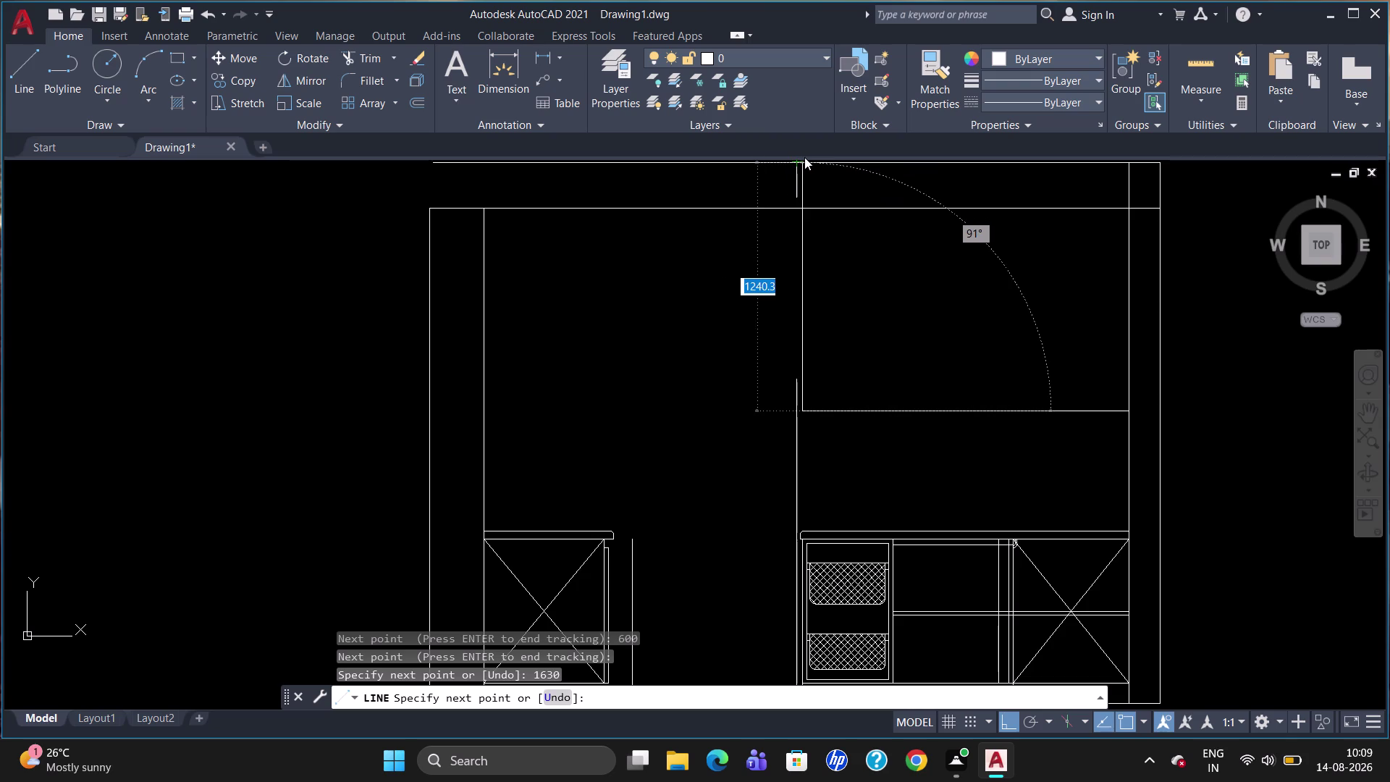
key(Escape)
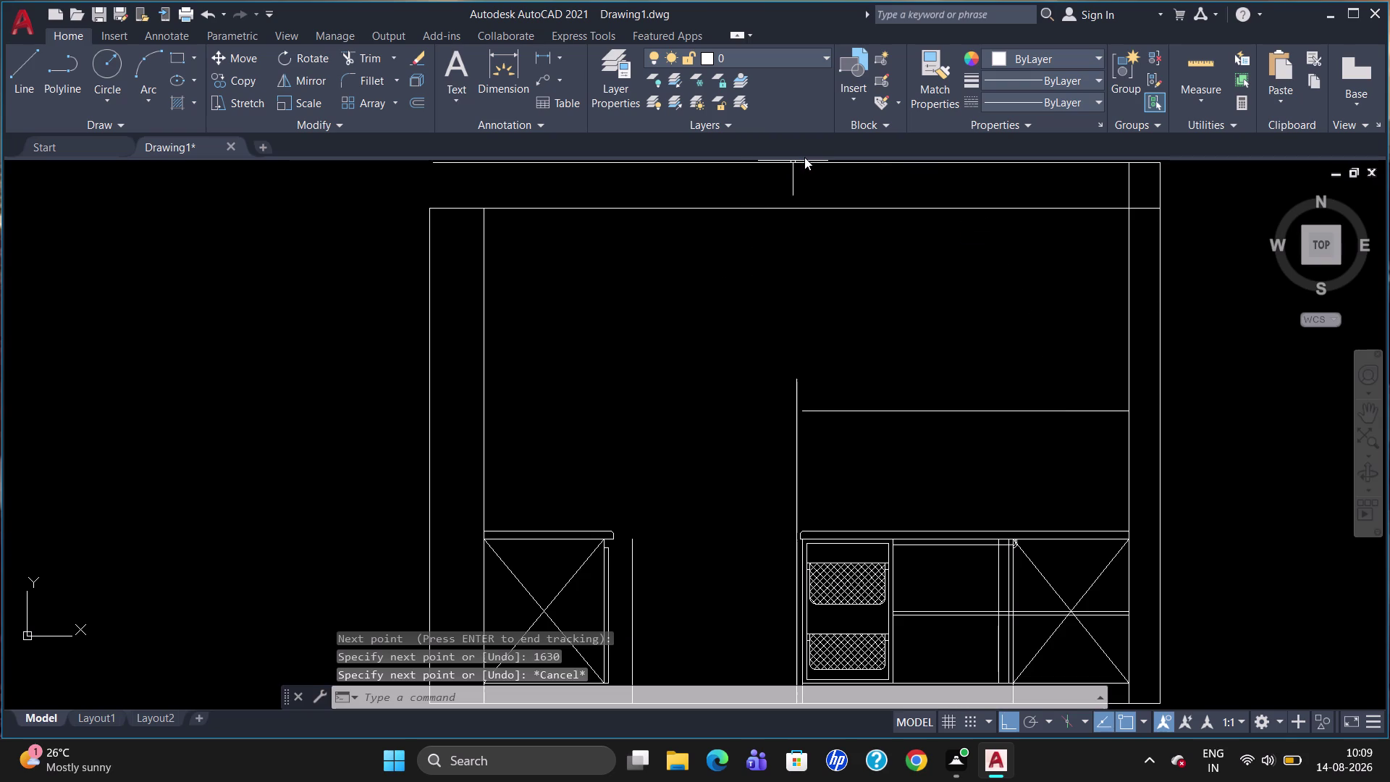
Draw a vertical line from the wall cabinet's left corner up to the topmost line.
scroll(down, 3)
scroll(up, 3)
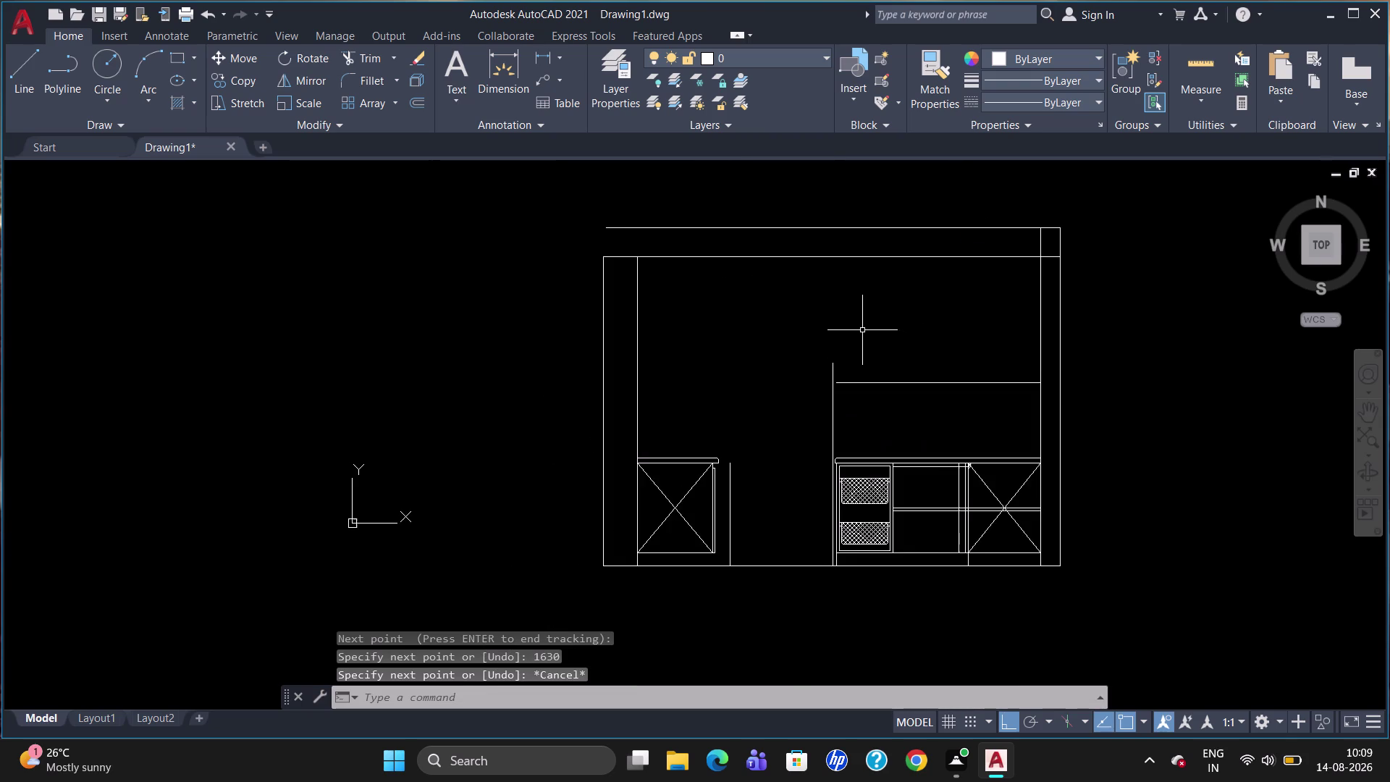
scroll(up, 3)
scroll(down, 3)
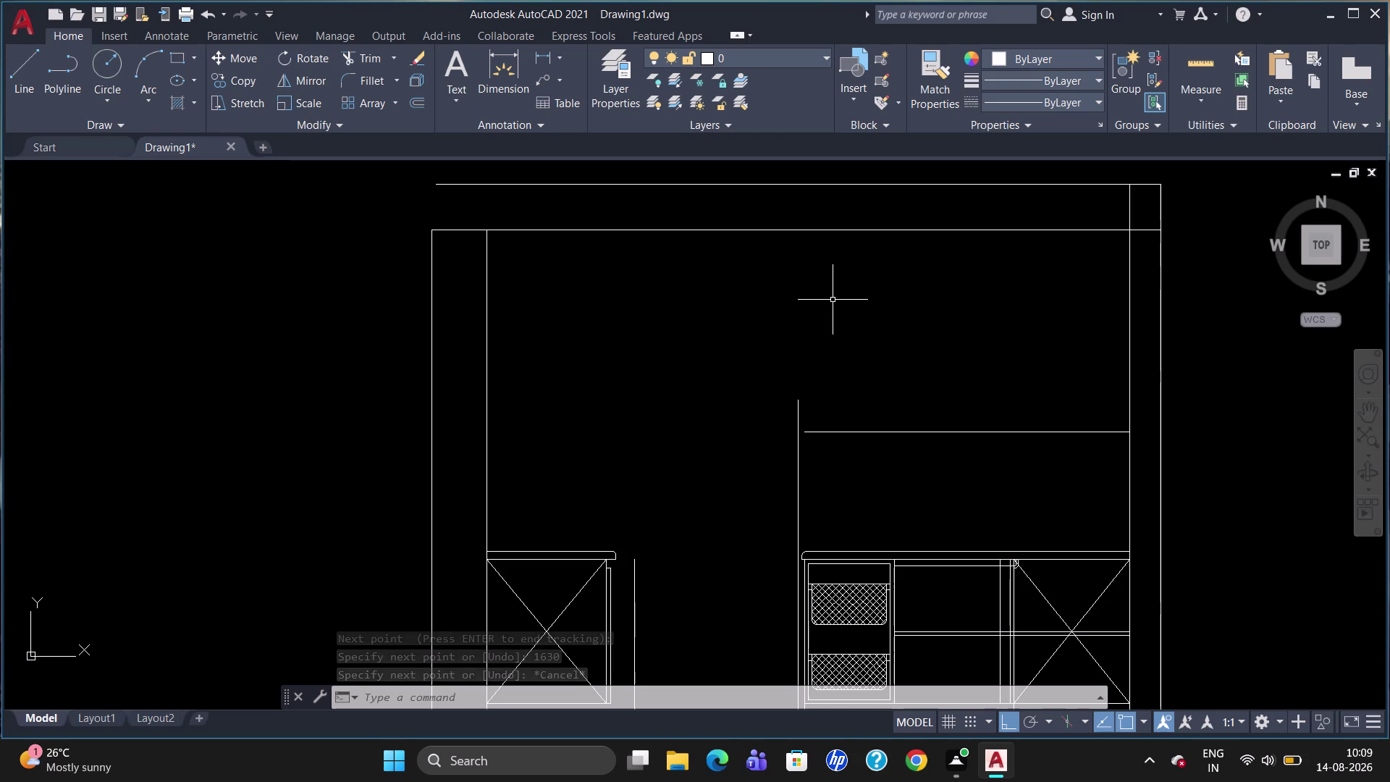
key(l)
key(Return)
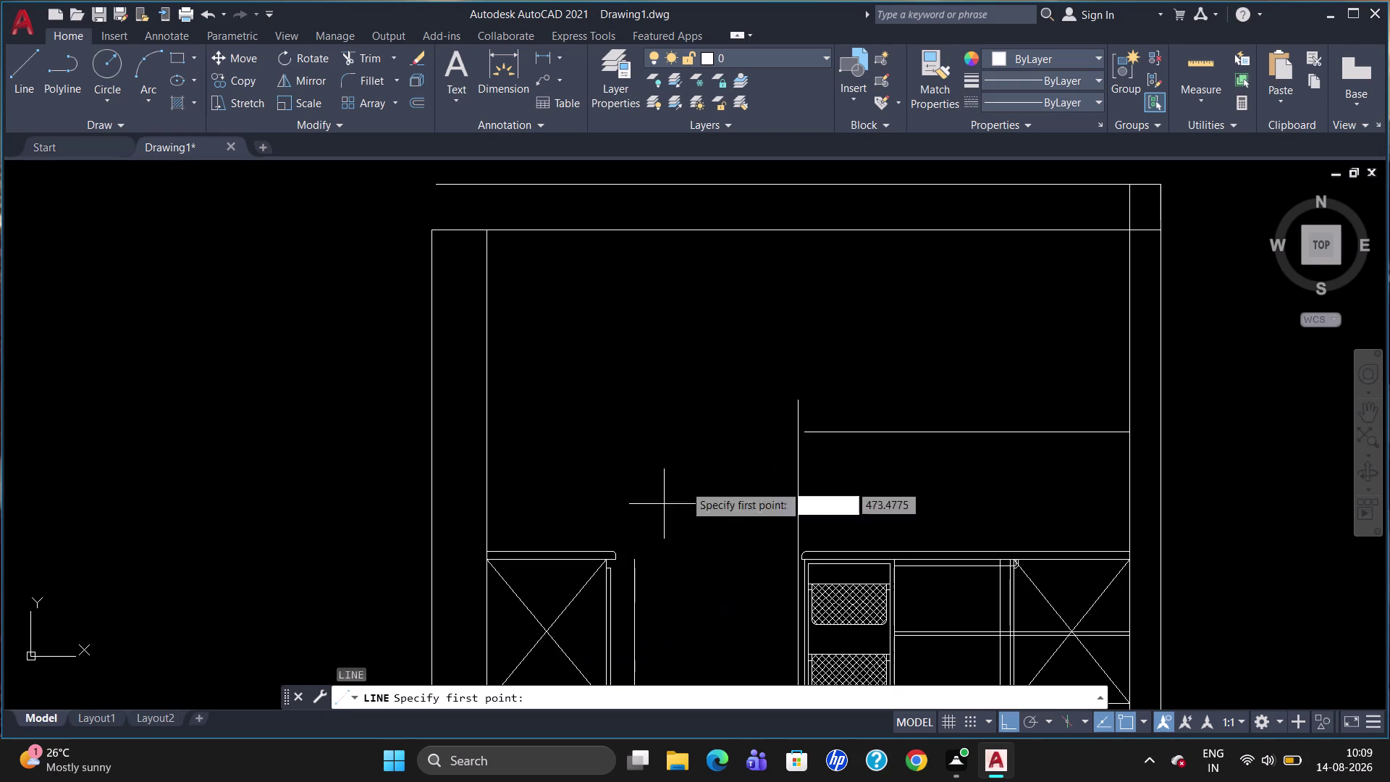
click(805, 434)
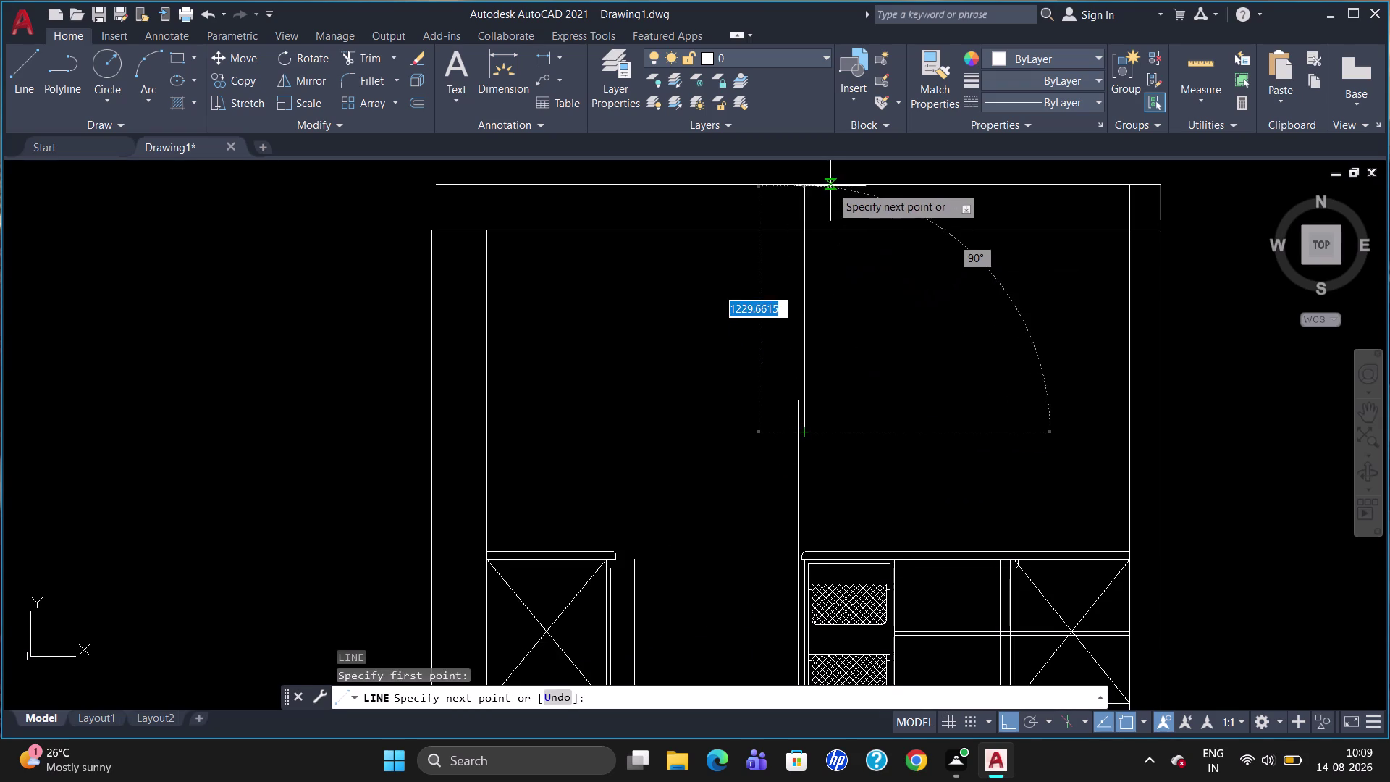
click(803, 181)
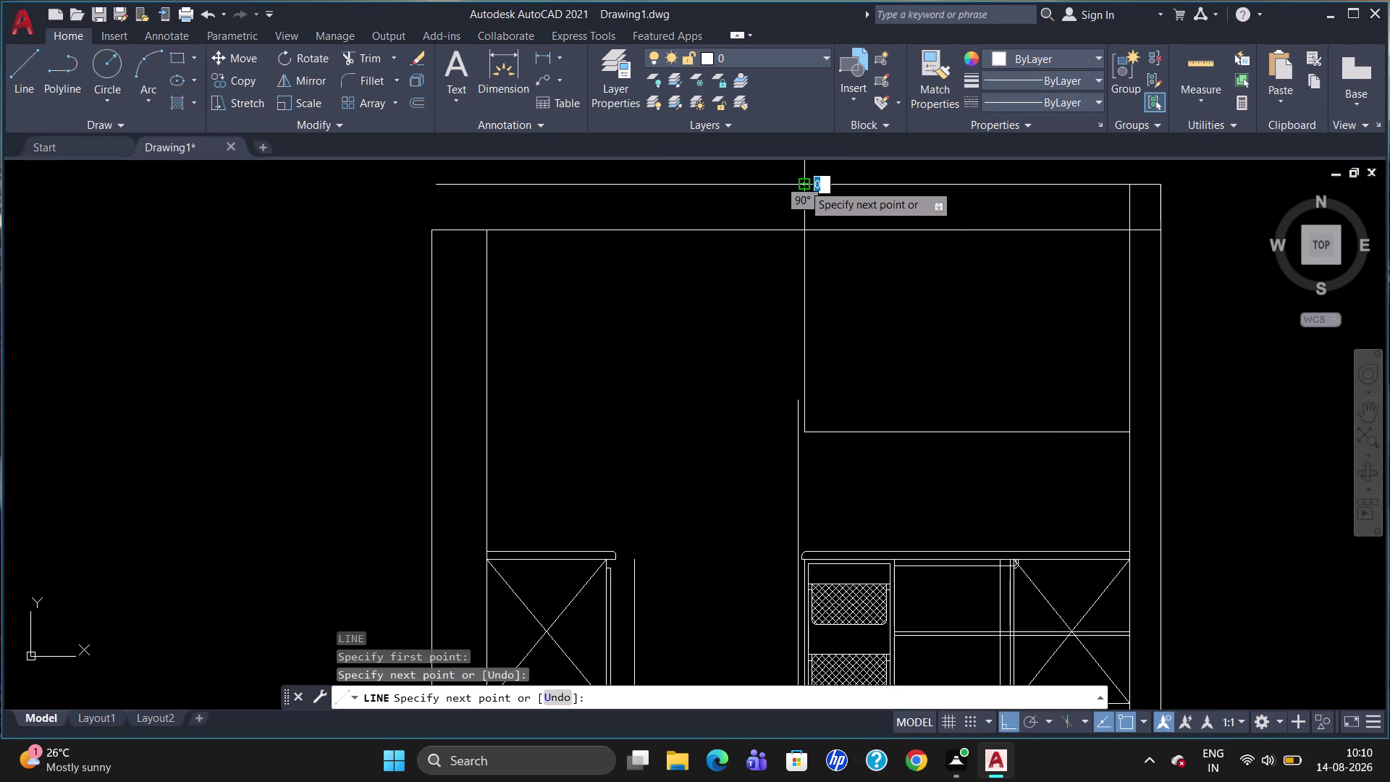
key(Escape)
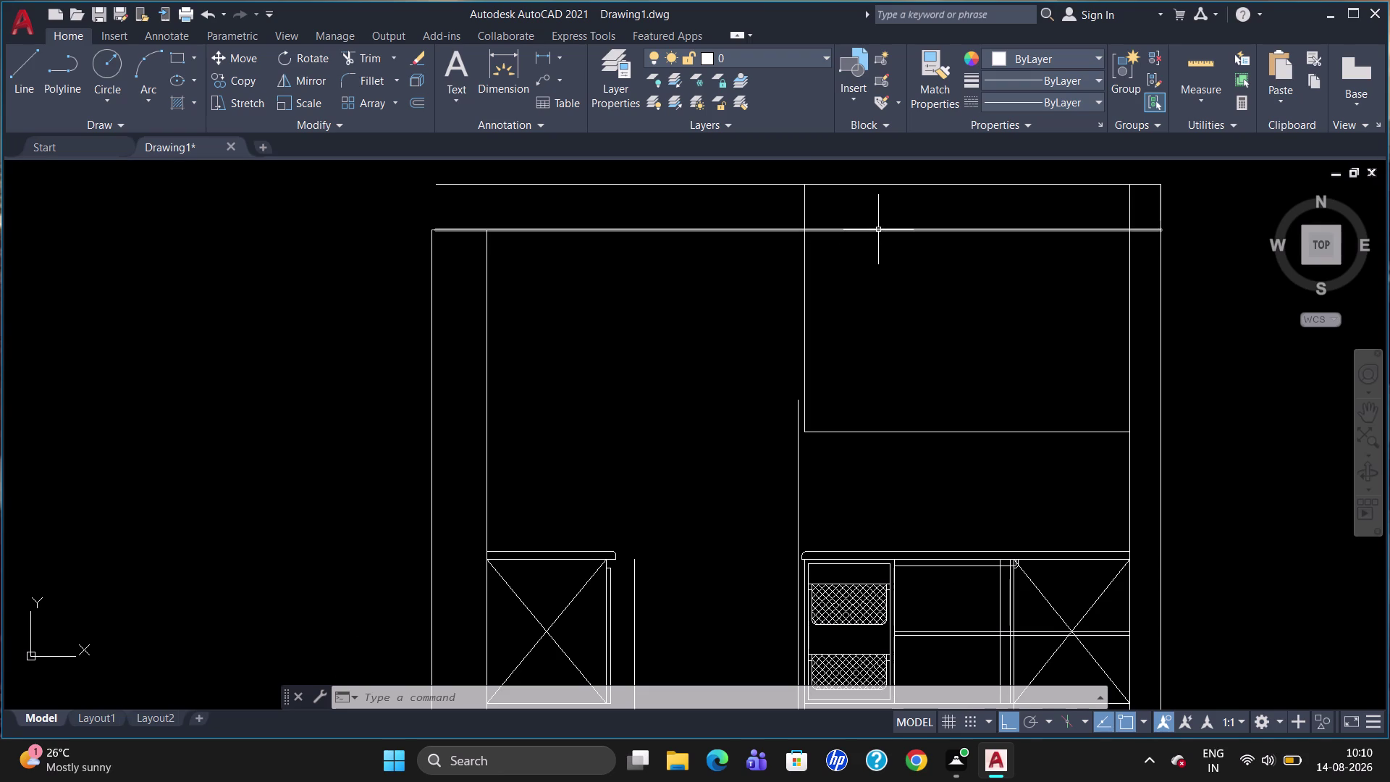
Break the horizontal line at the wall cabinet's left and right edges.
text(BR)
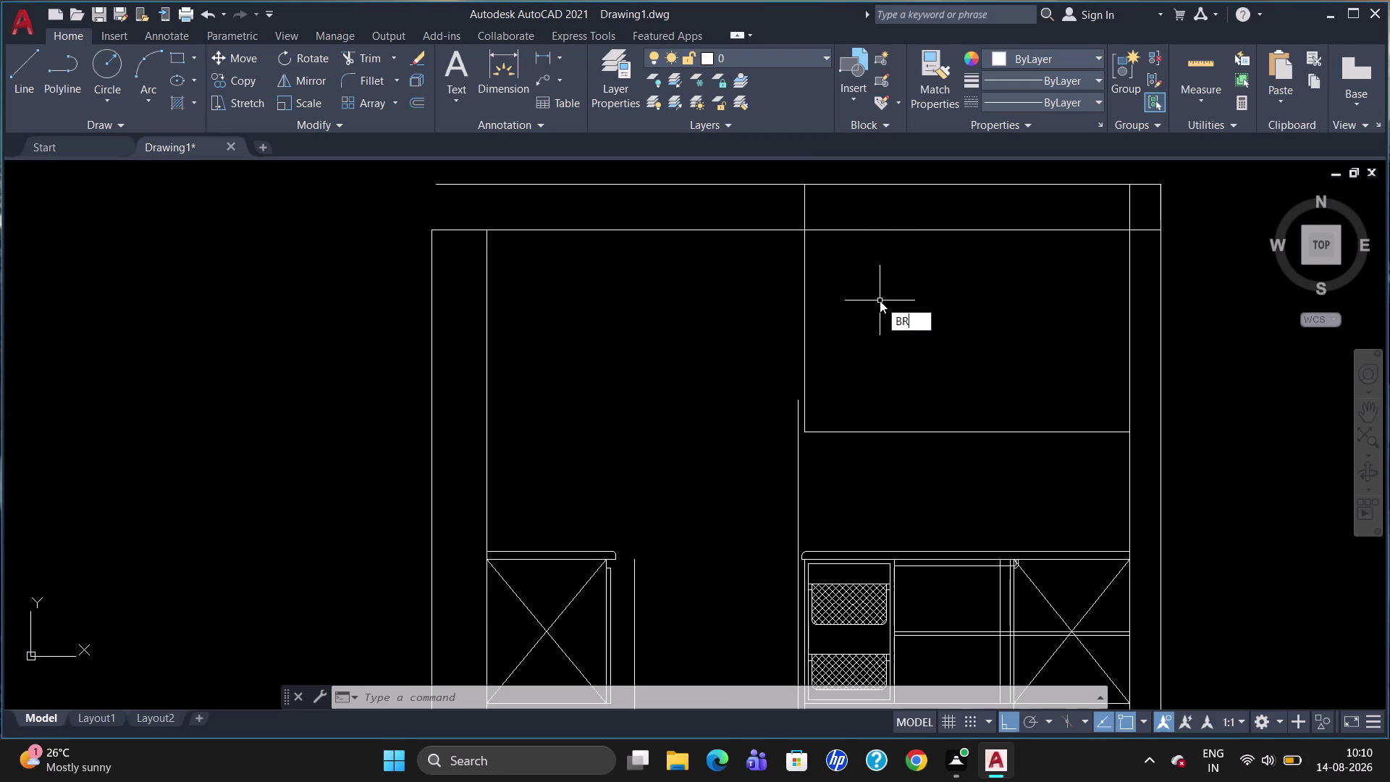
click(906, 351)
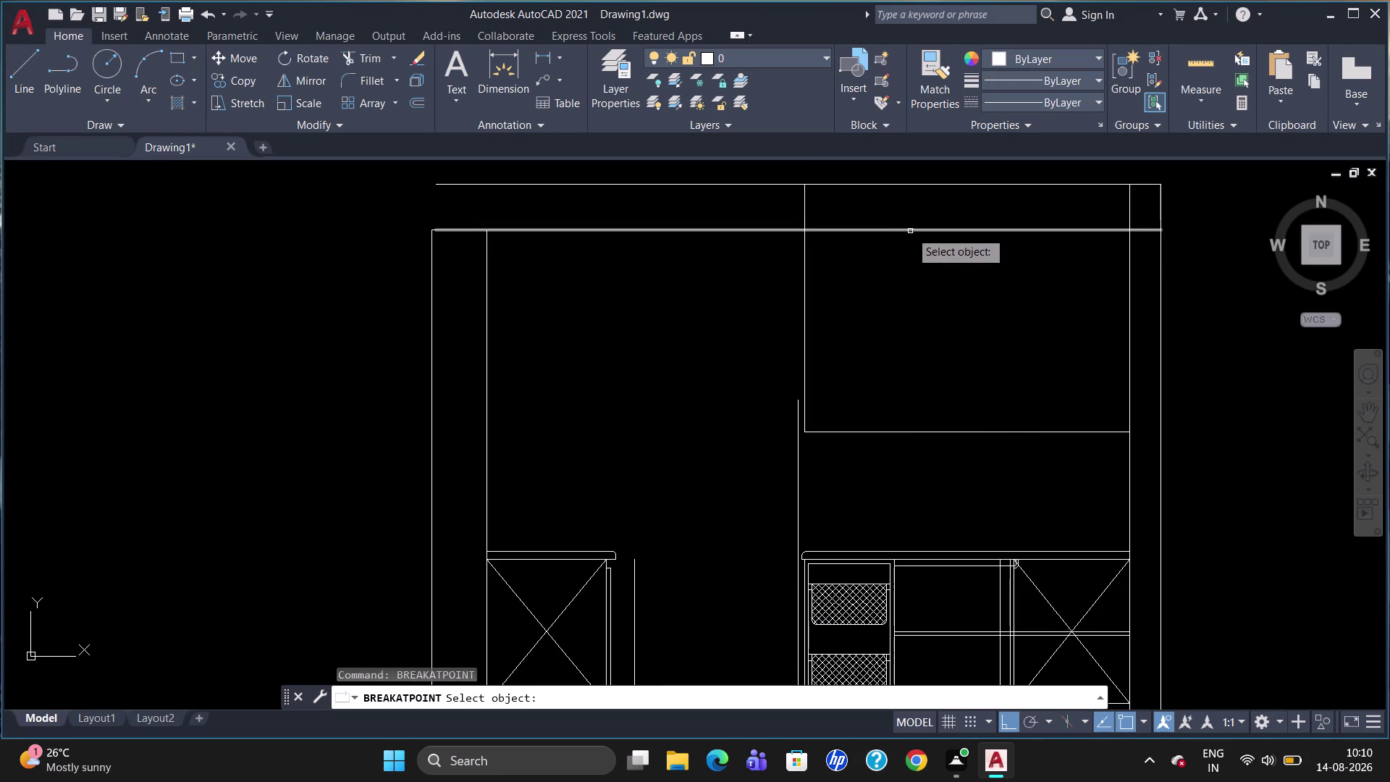
click(910, 231)
click(806, 231)
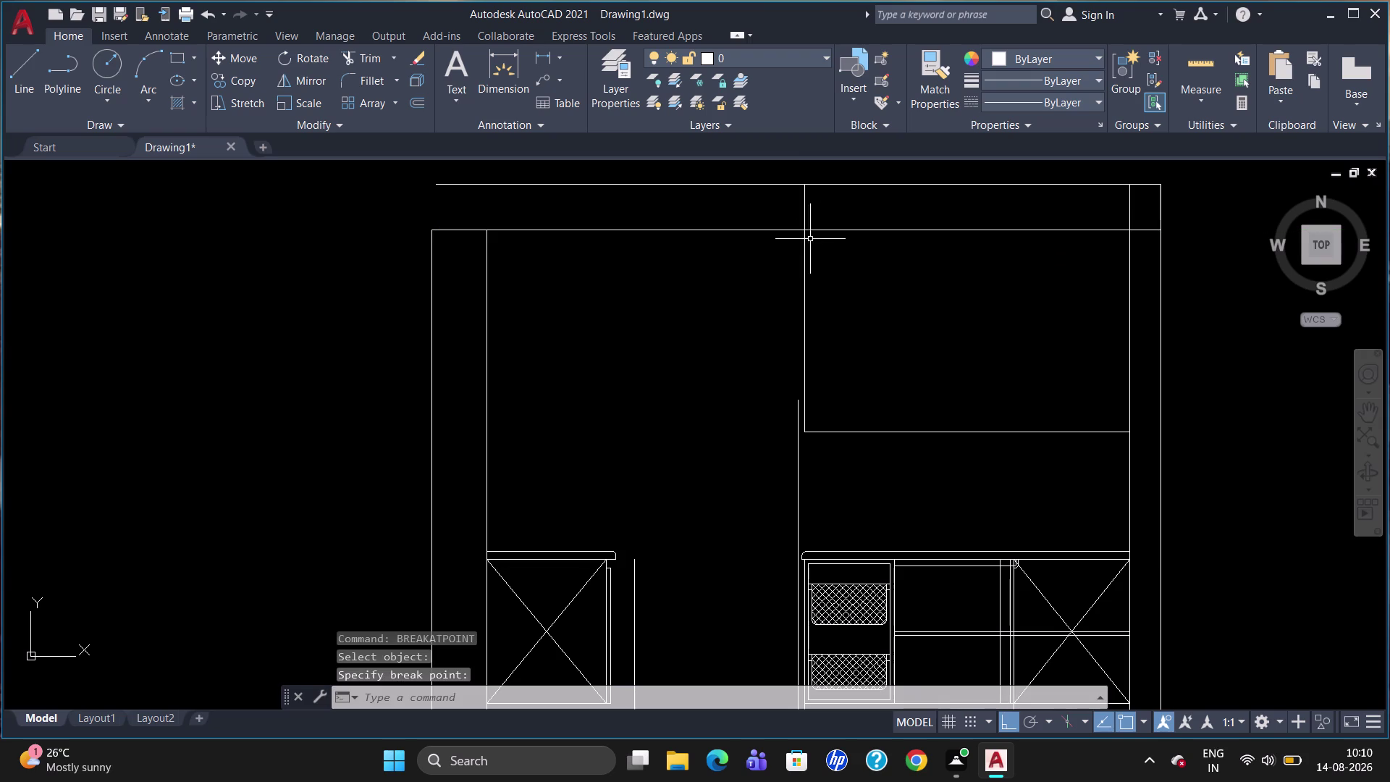
text(BR)
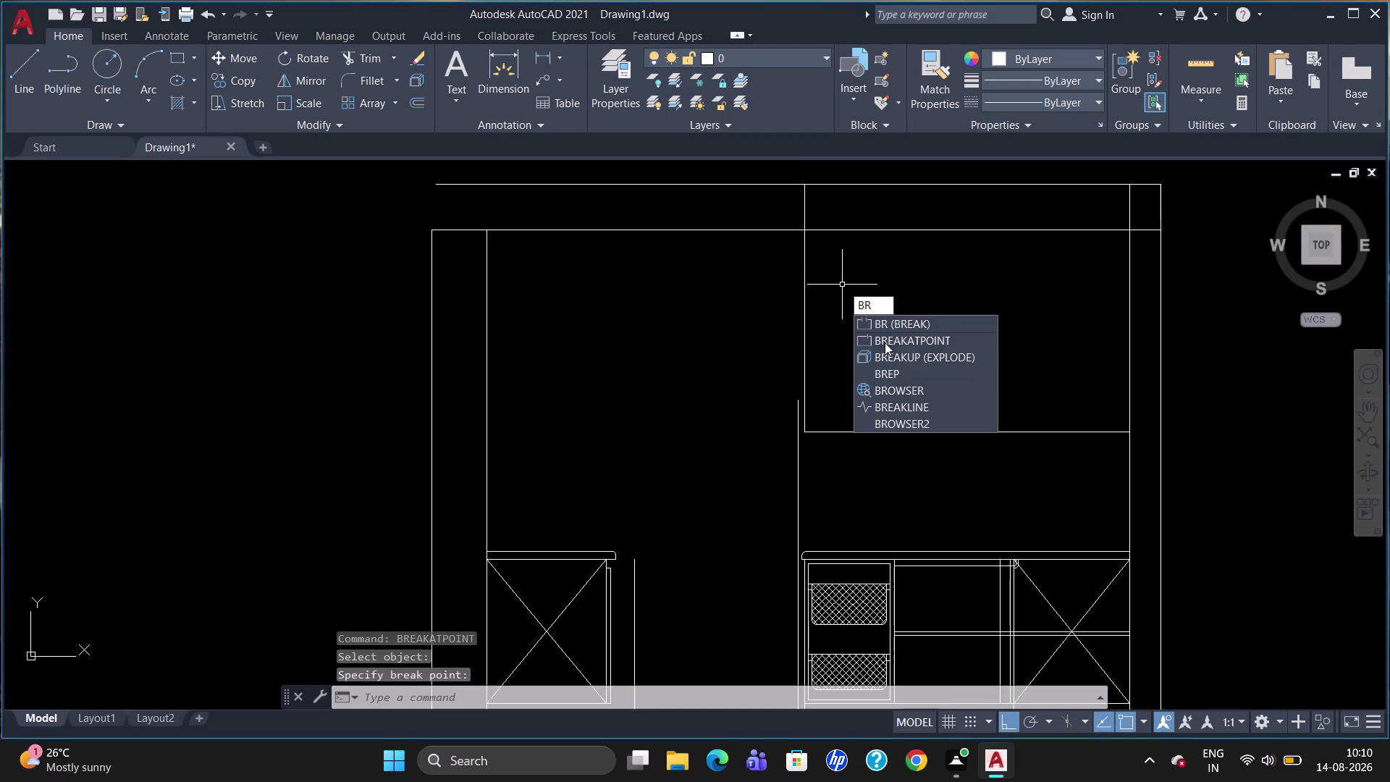
click(884, 343)
click(1067, 229)
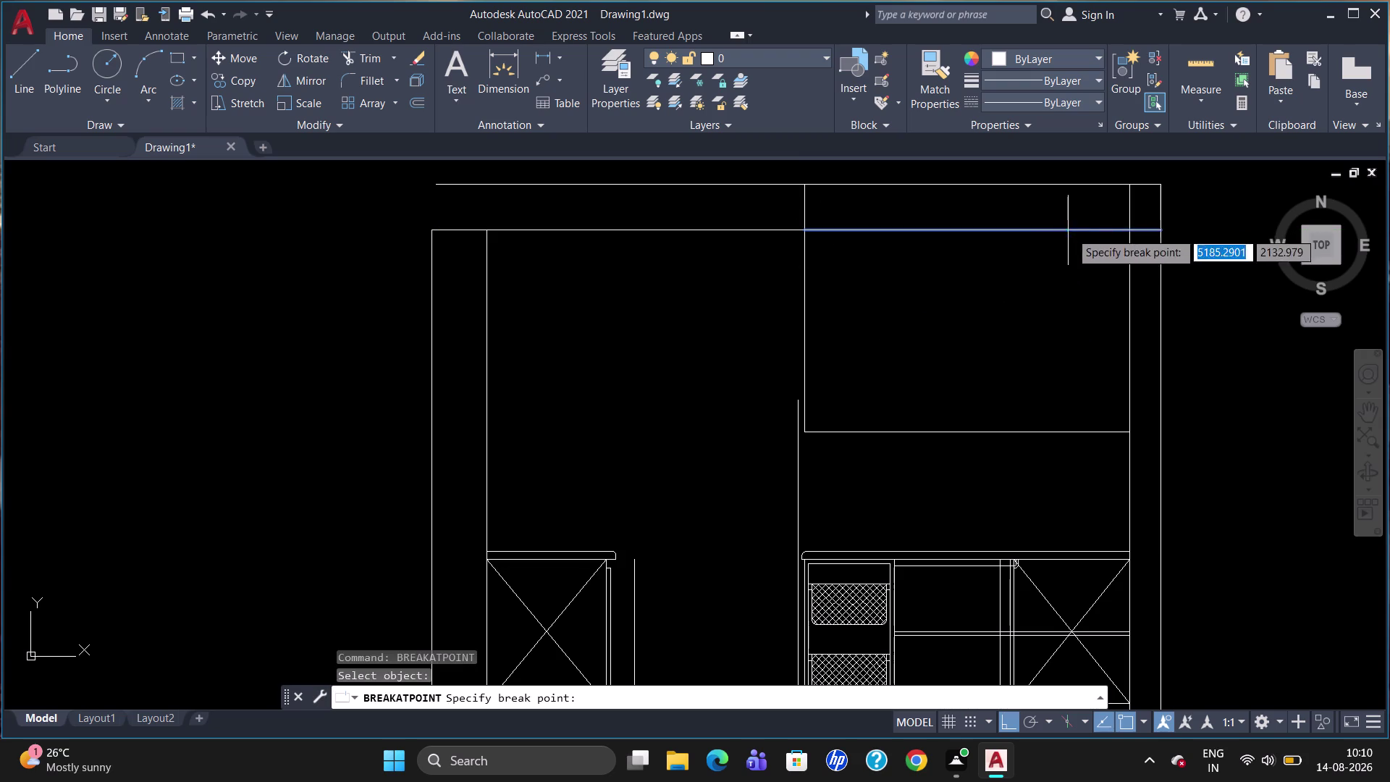
click(1125, 230)
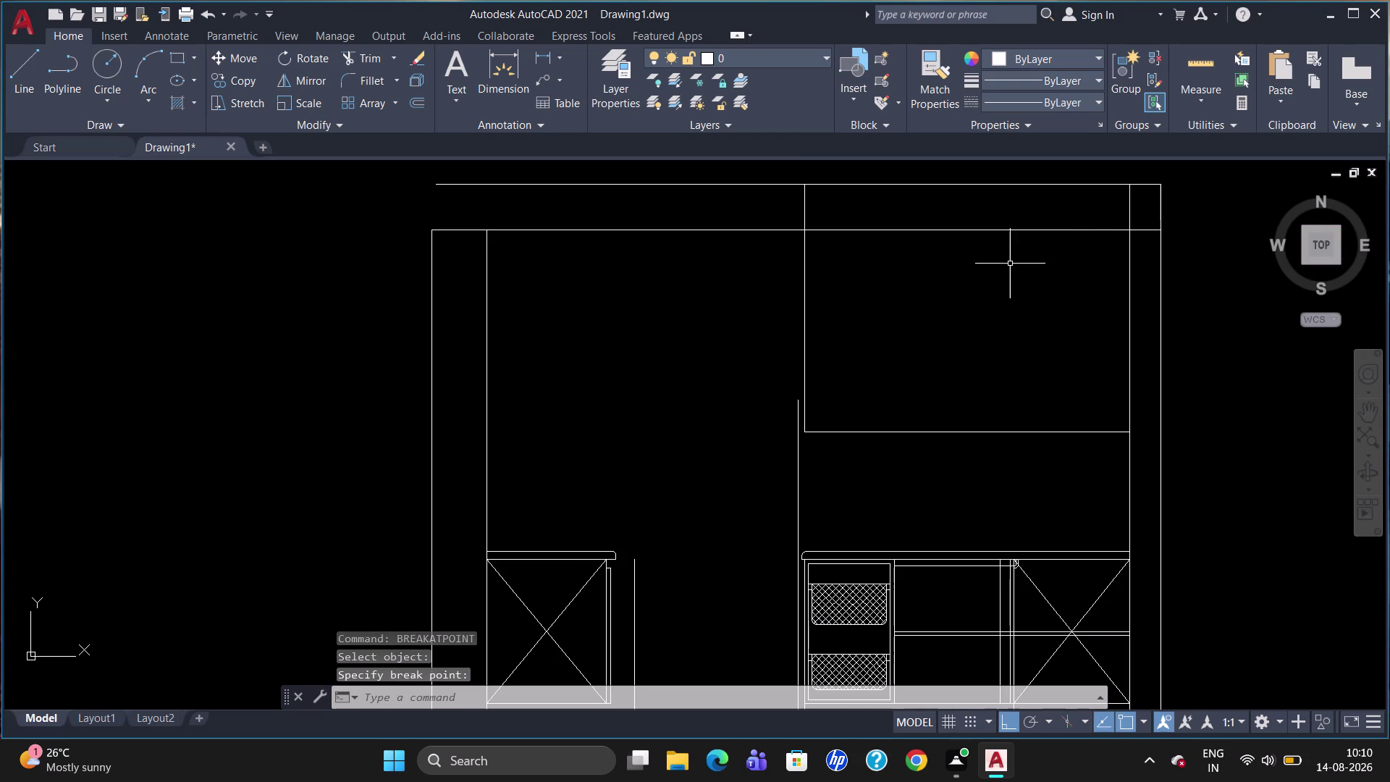
Offset the inner segment 100 units downward inside the wall cabinet.
key(o)
key(Return)
text(10)
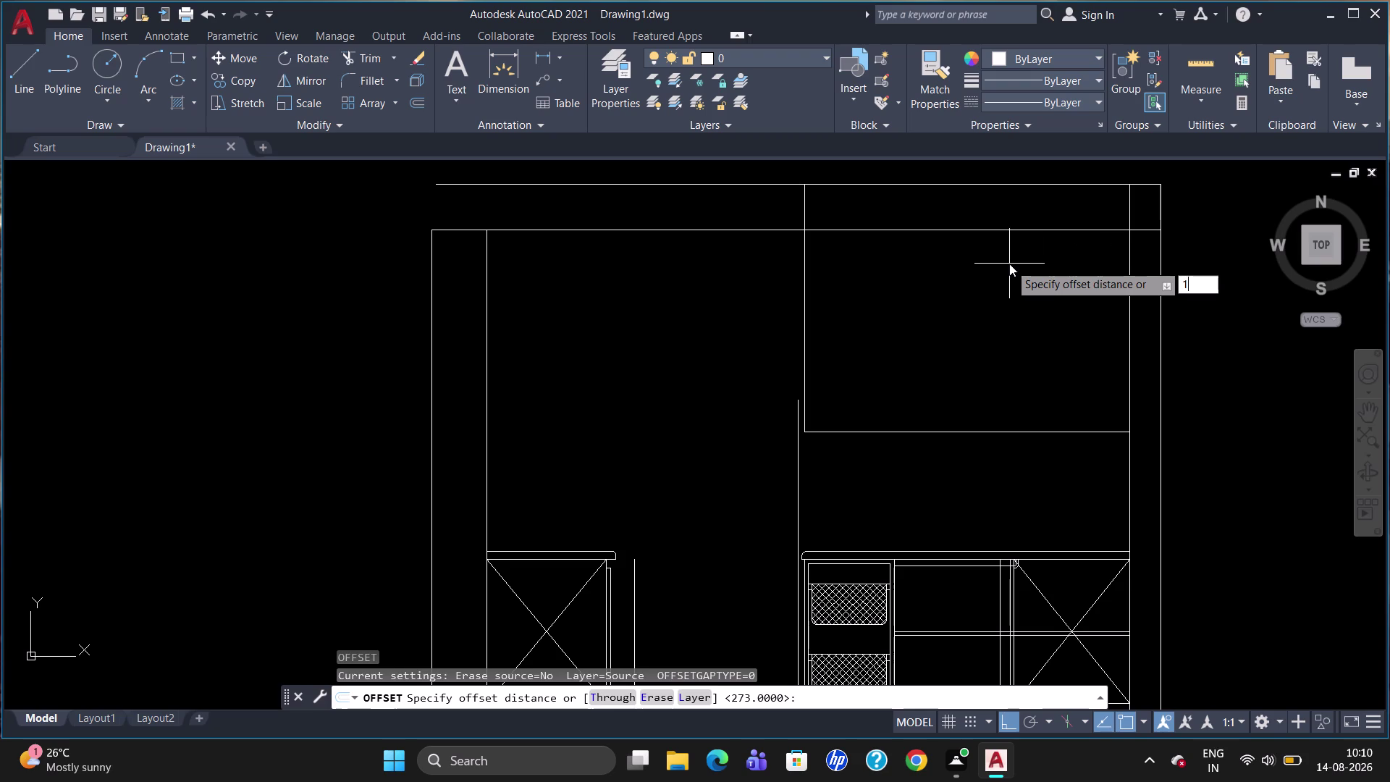
text(0)
key(Return)
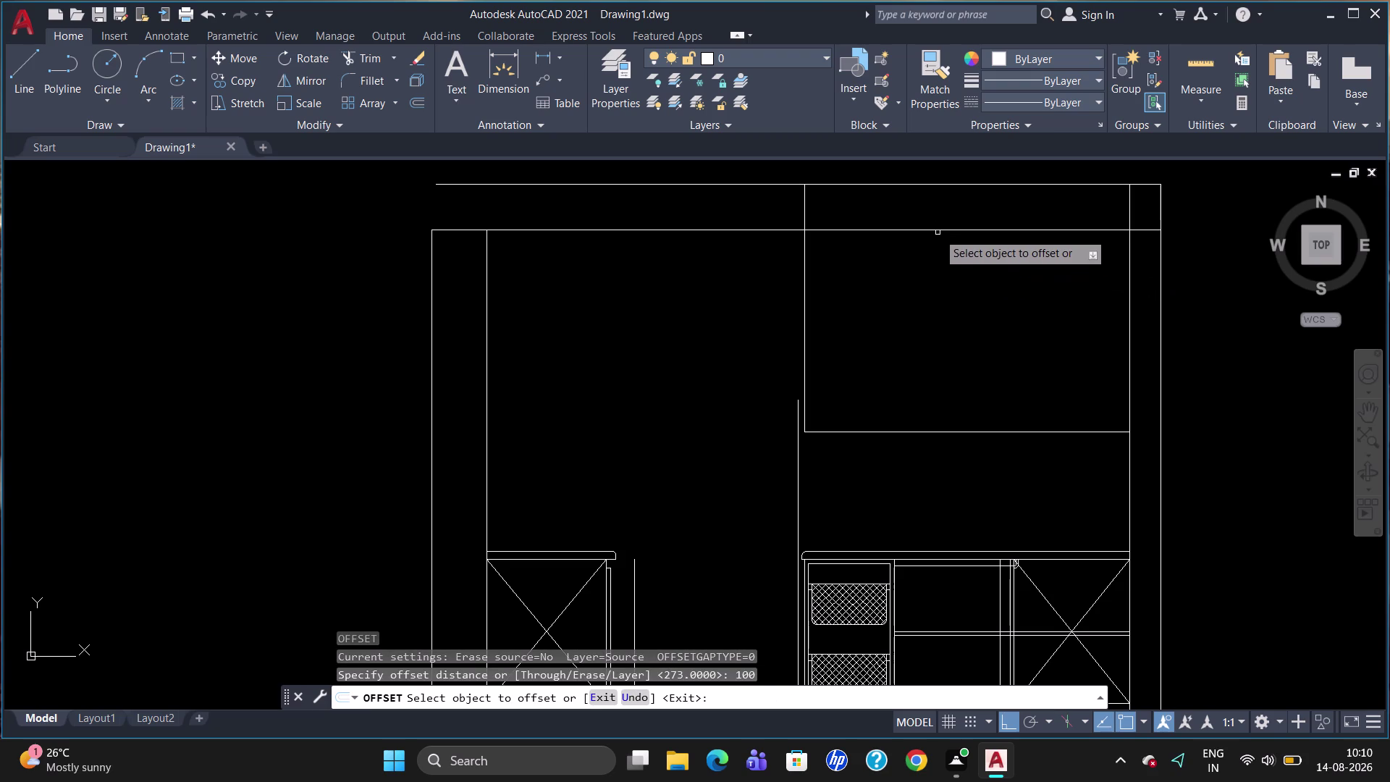
click(938, 233)
click(938, 252)
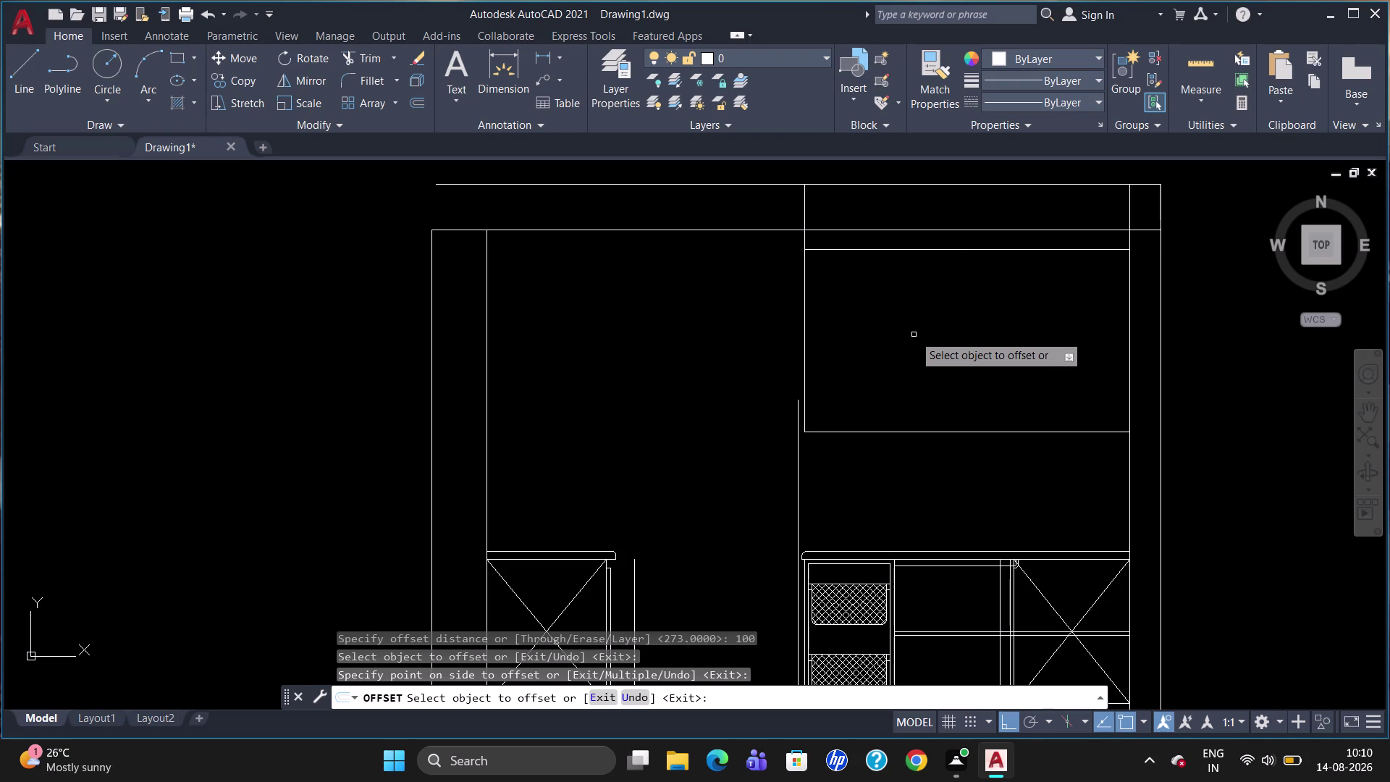
key(Escape)
text(DLI)
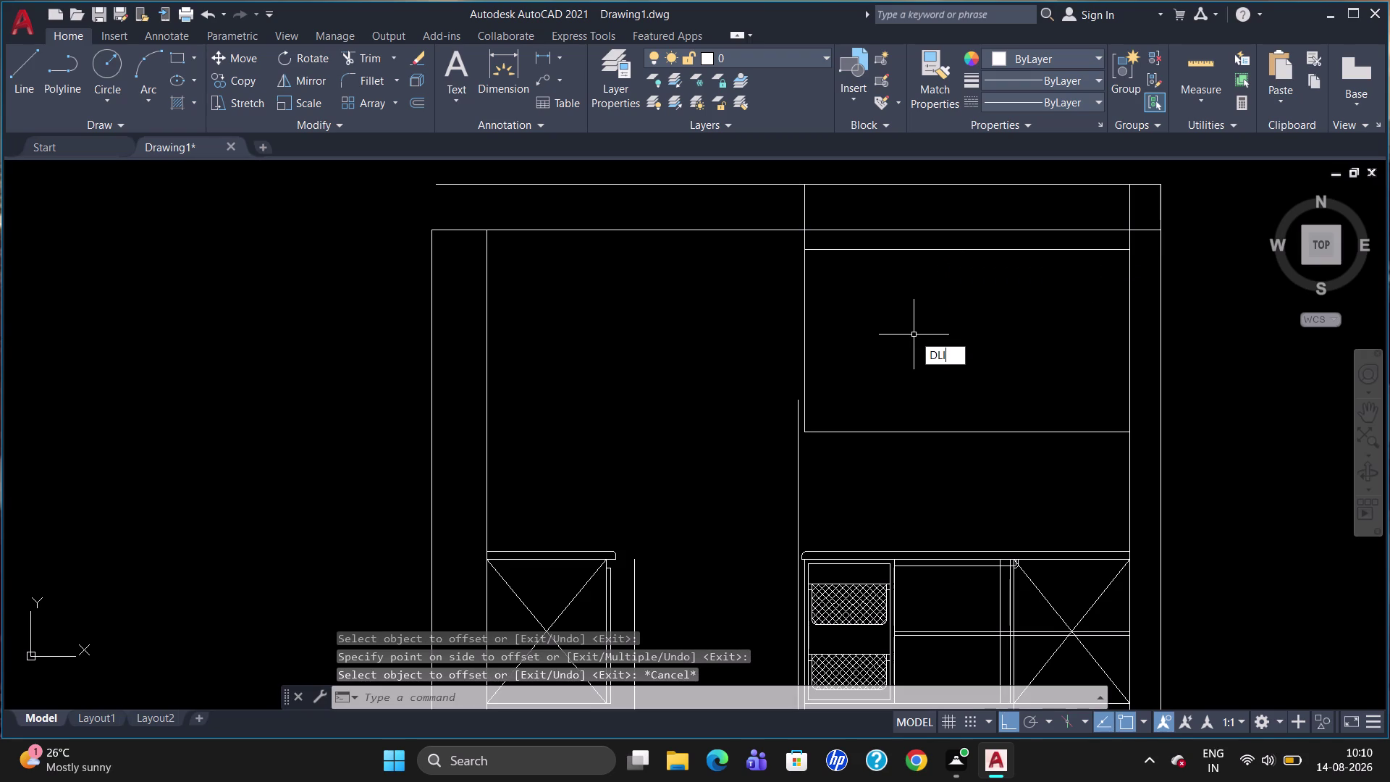
key(Return)
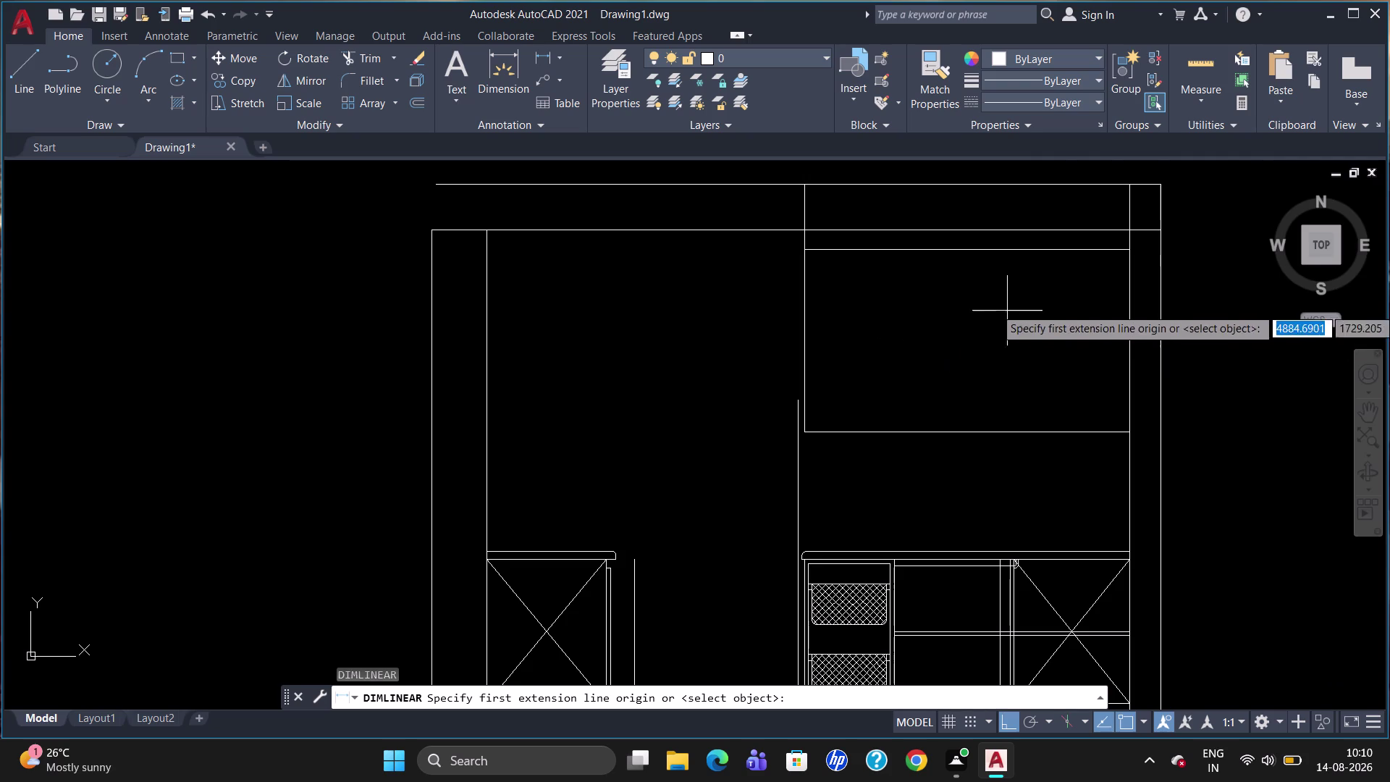
click(1135, 187)
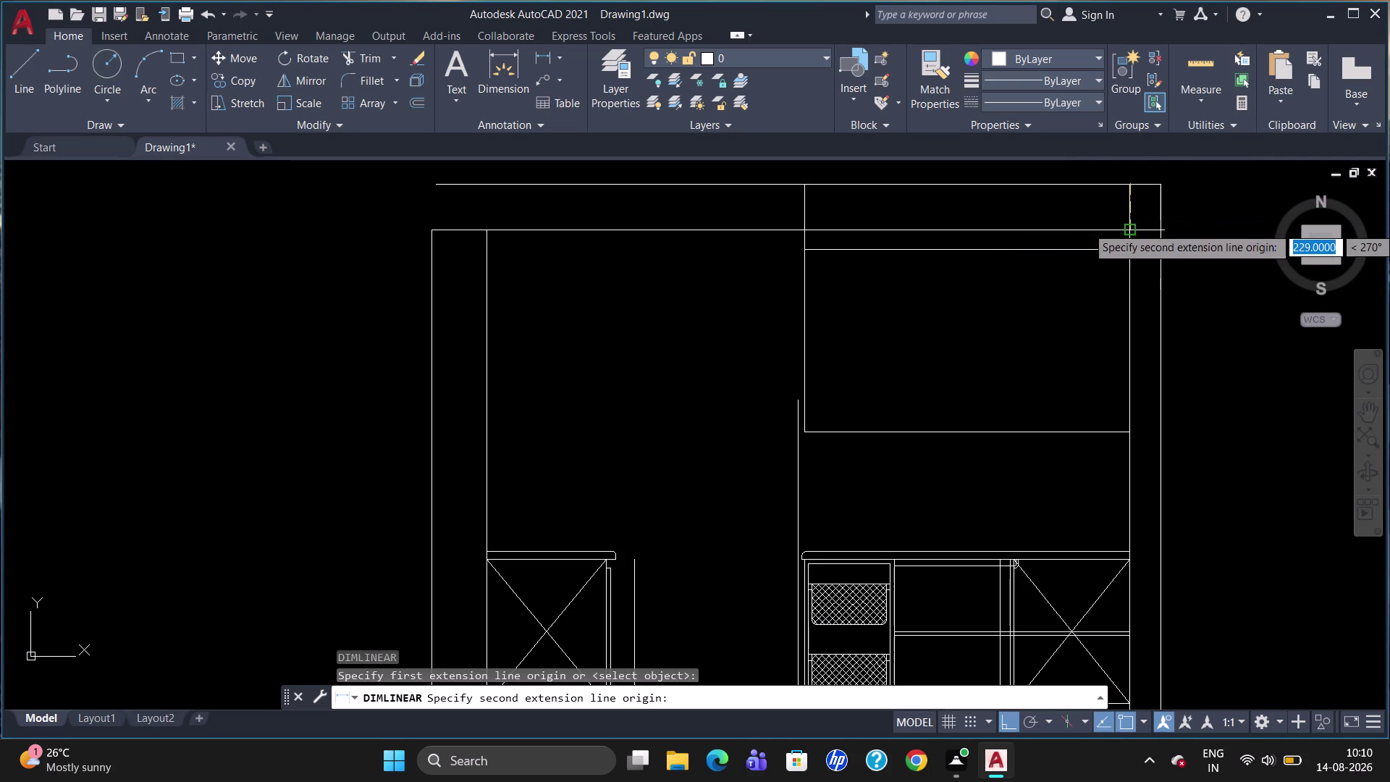
click(1133, 249)
click(1183, 256)
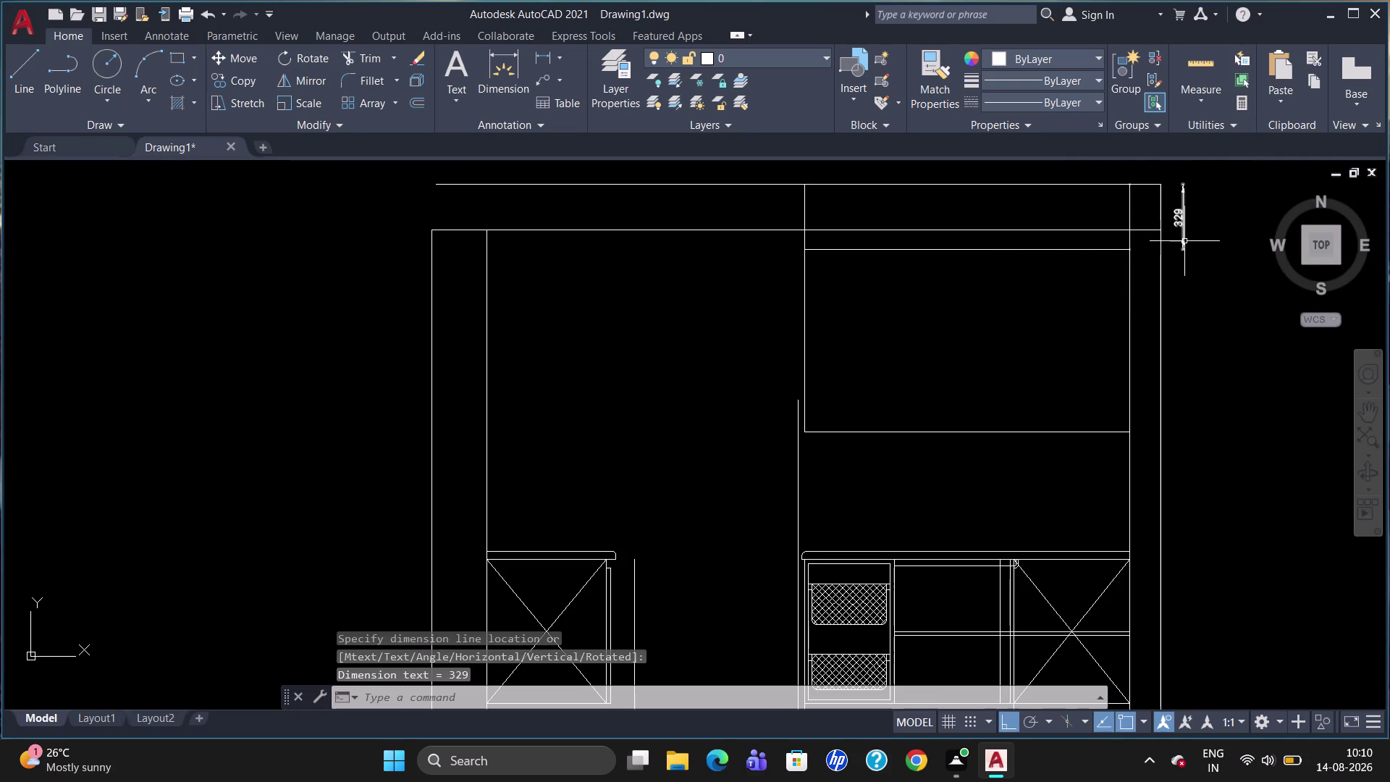
click(1183, 239)
key(Delete)
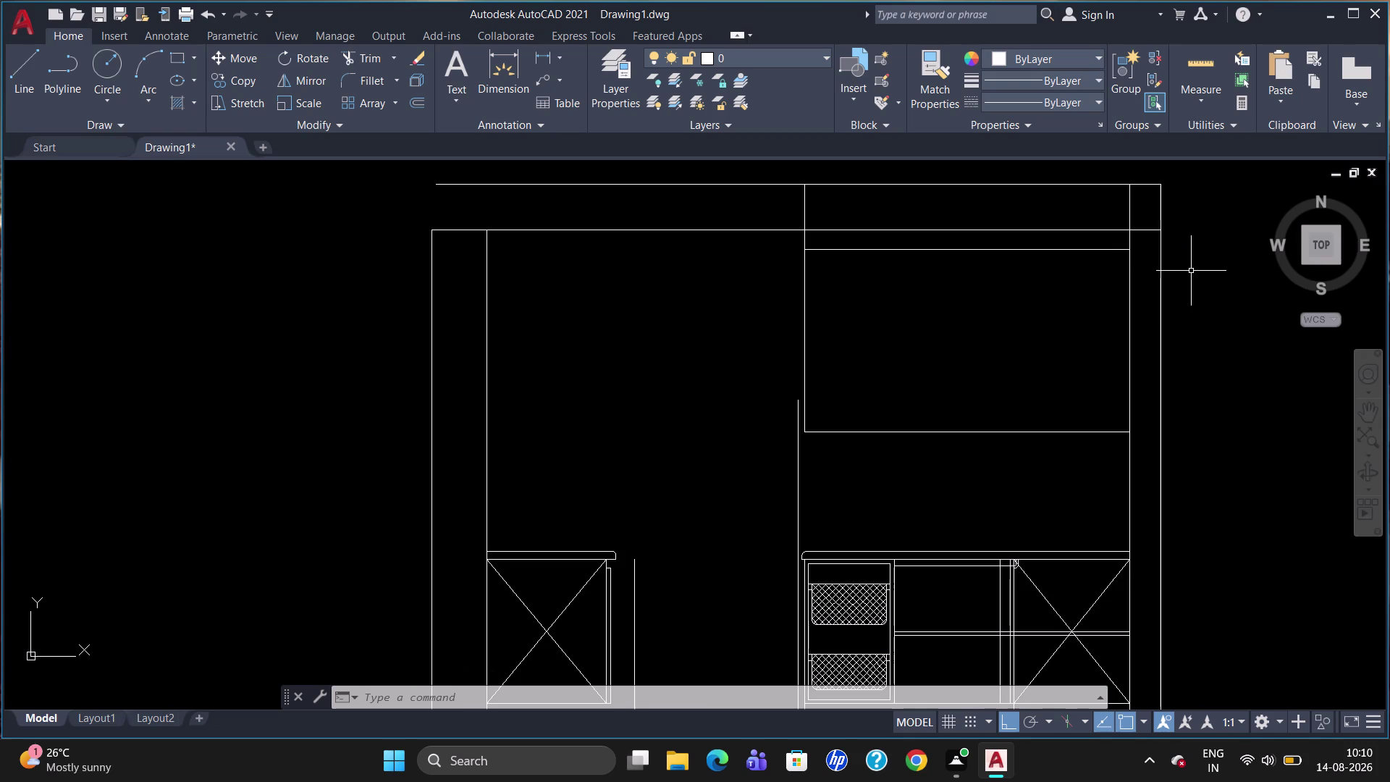
text(DLI)
key(Return)
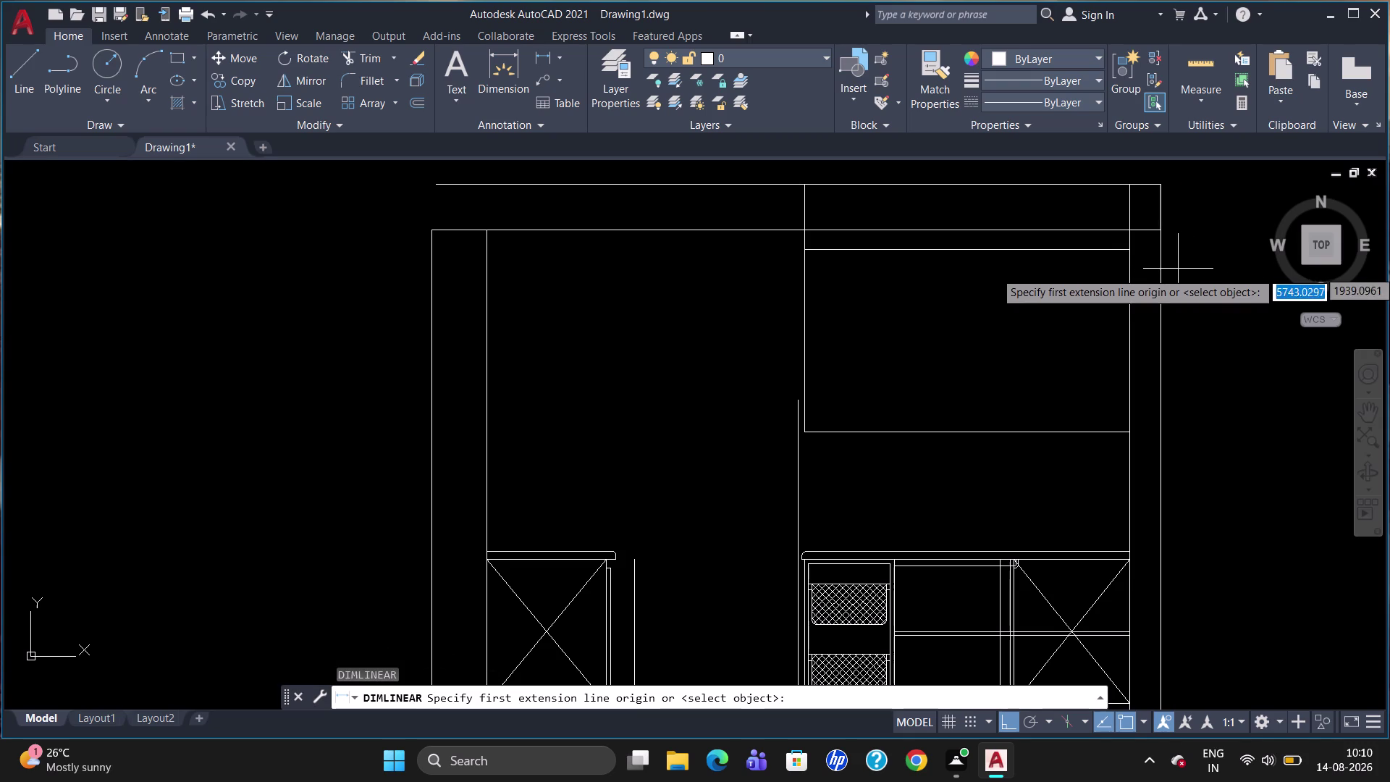
click(1092, 183)
click(1084, 233)
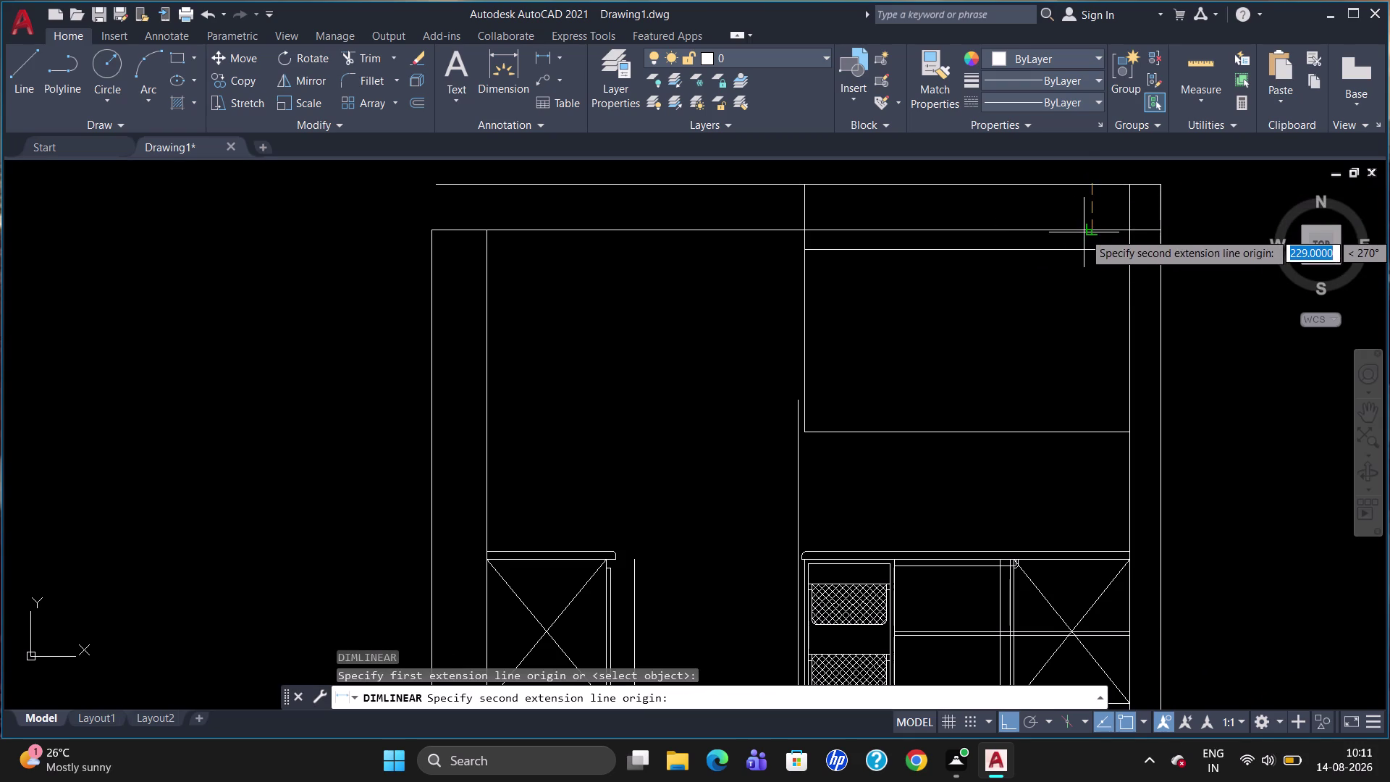
click(1167, 223)
click(1156, 213)
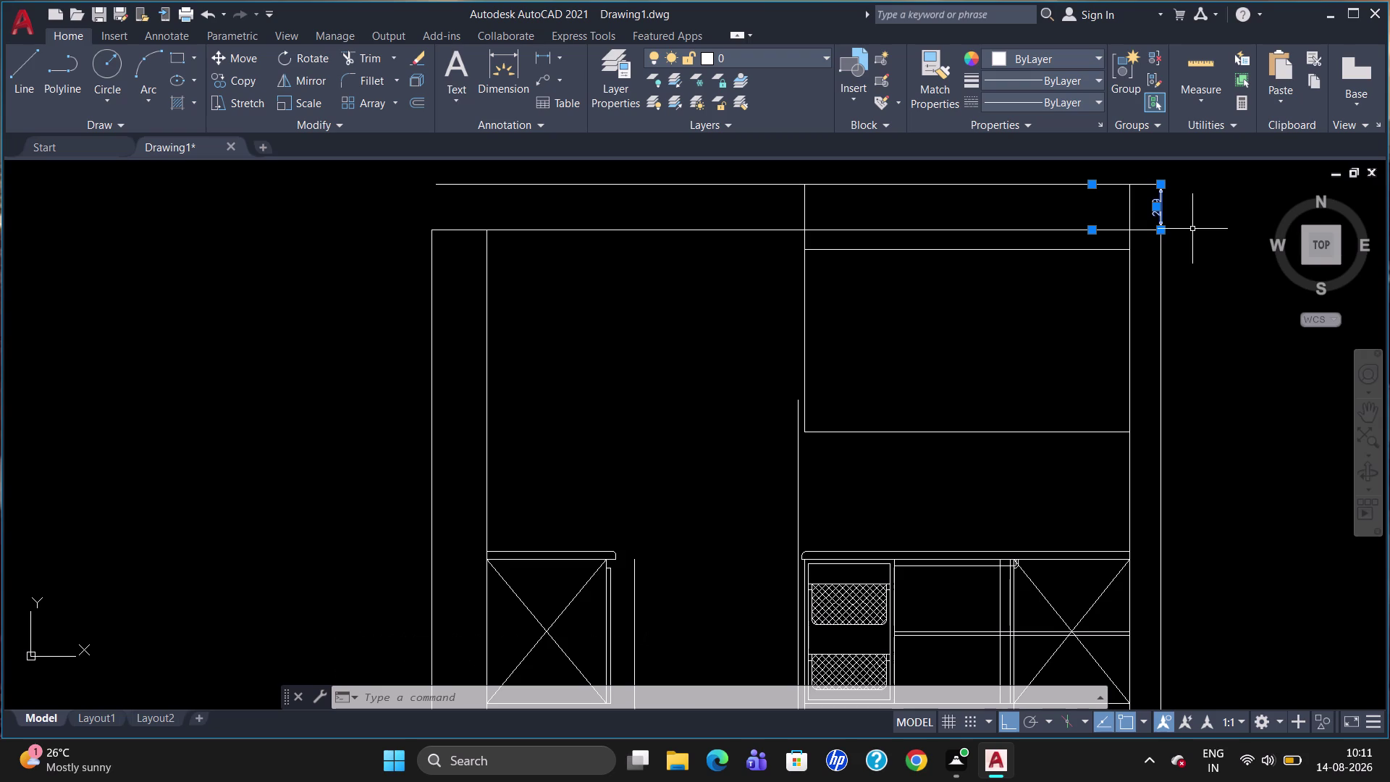
key(Delete)
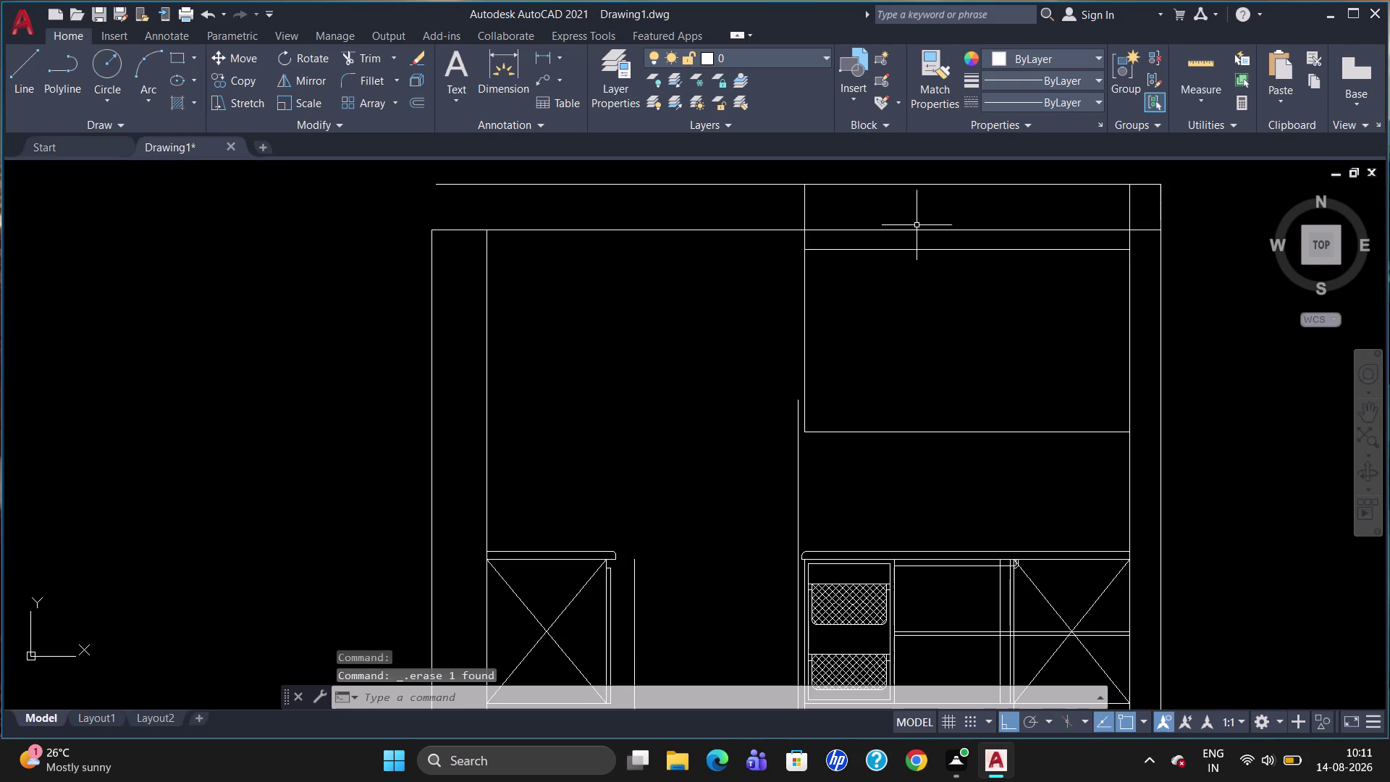
click(913, 252)
key(Delete)
key(o)
key(Return)
text(31)
key(Return)
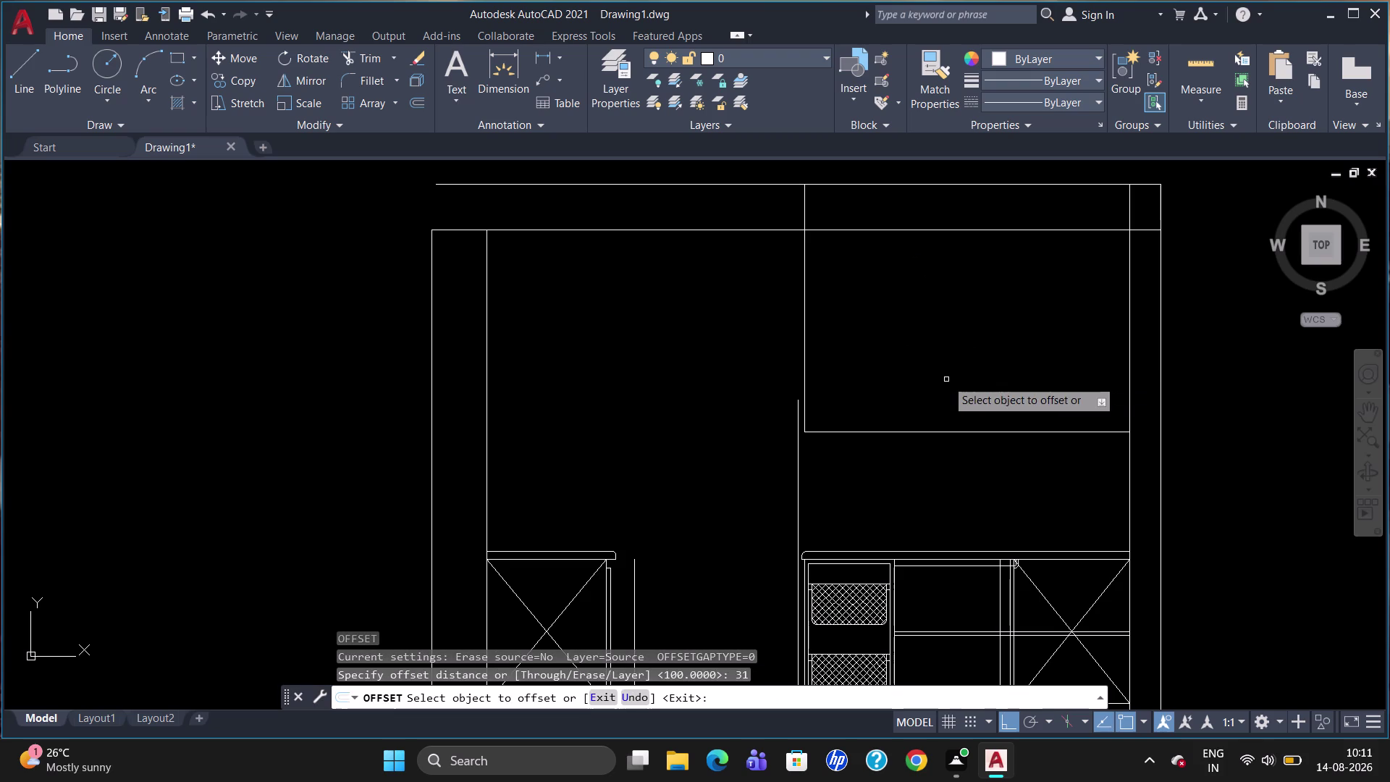
Abandon the 31-unit offset and delete the extra line under the cabinet's top edge.
click(873, 229)
click(888, 300)
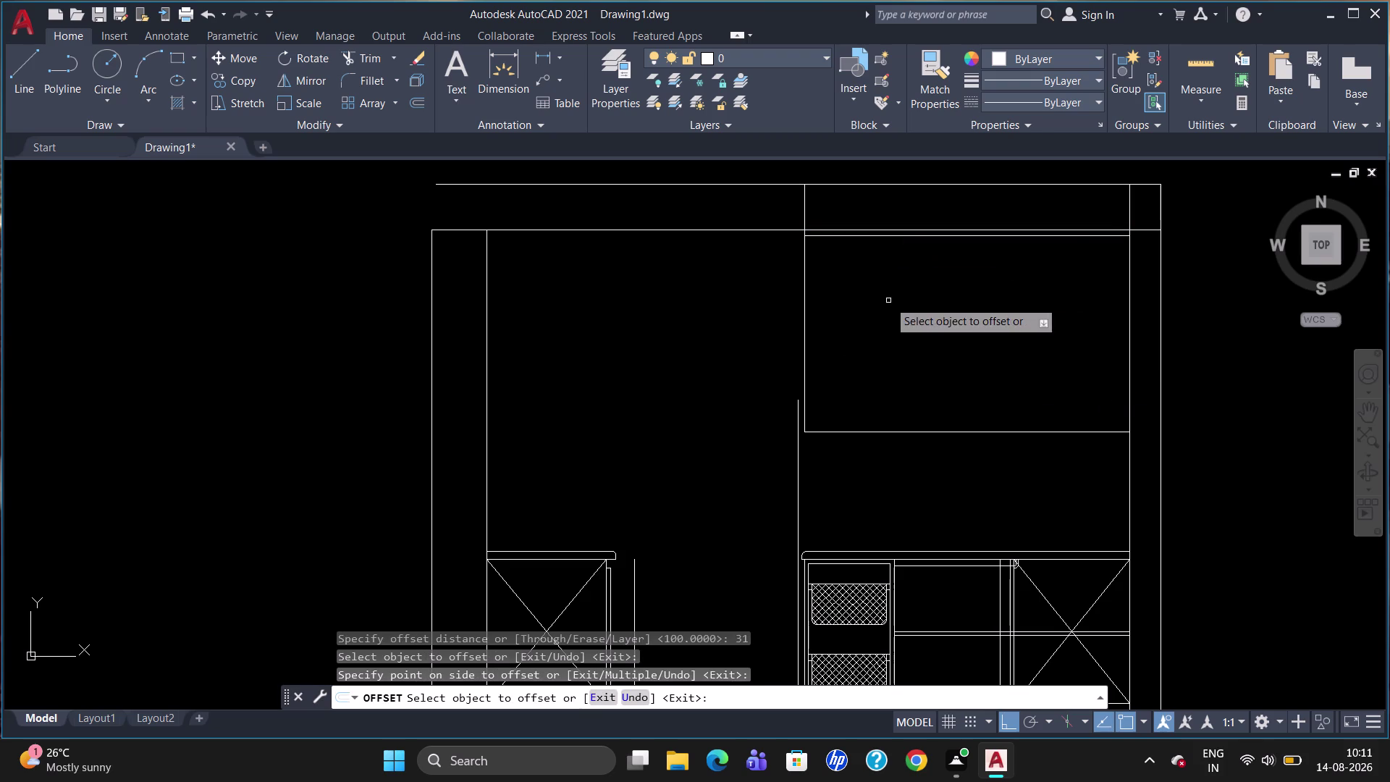
scroll(up, 3)
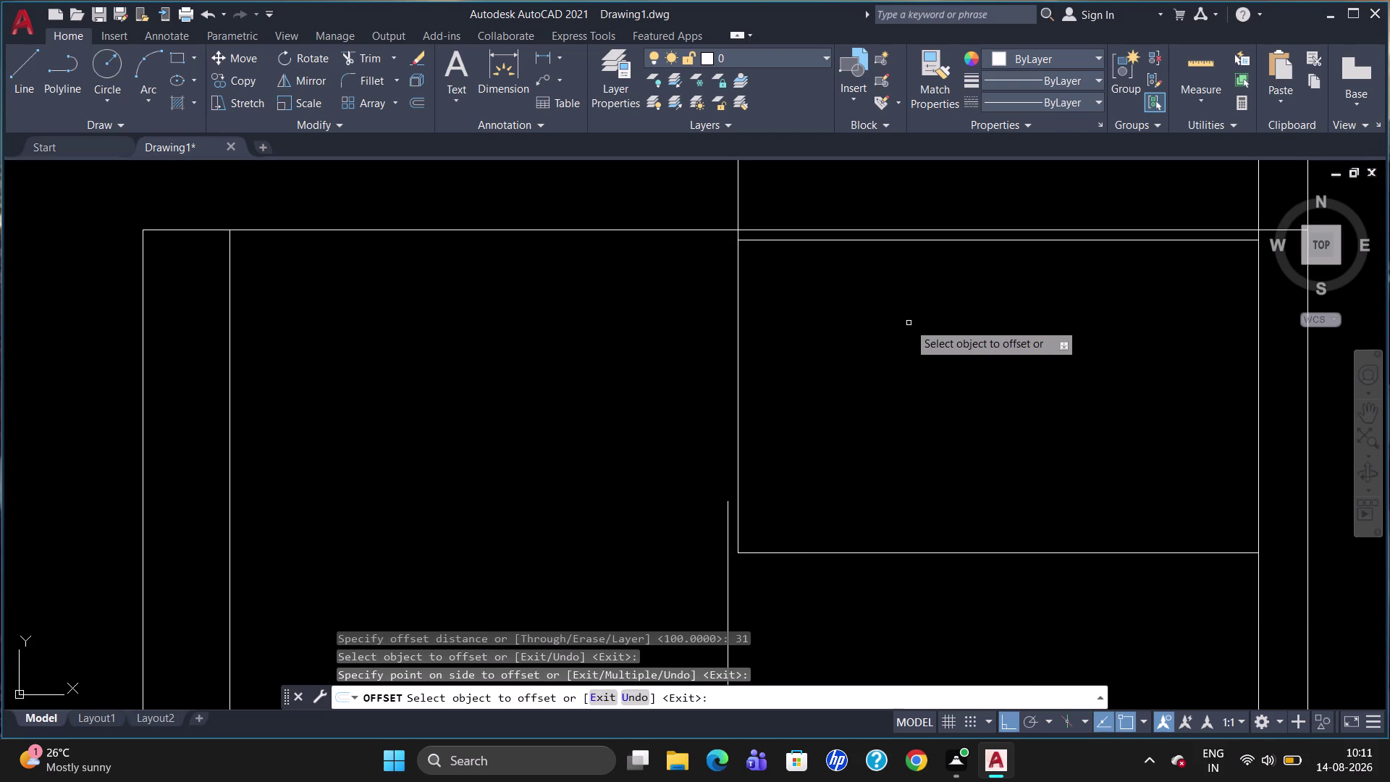
key(Escape)
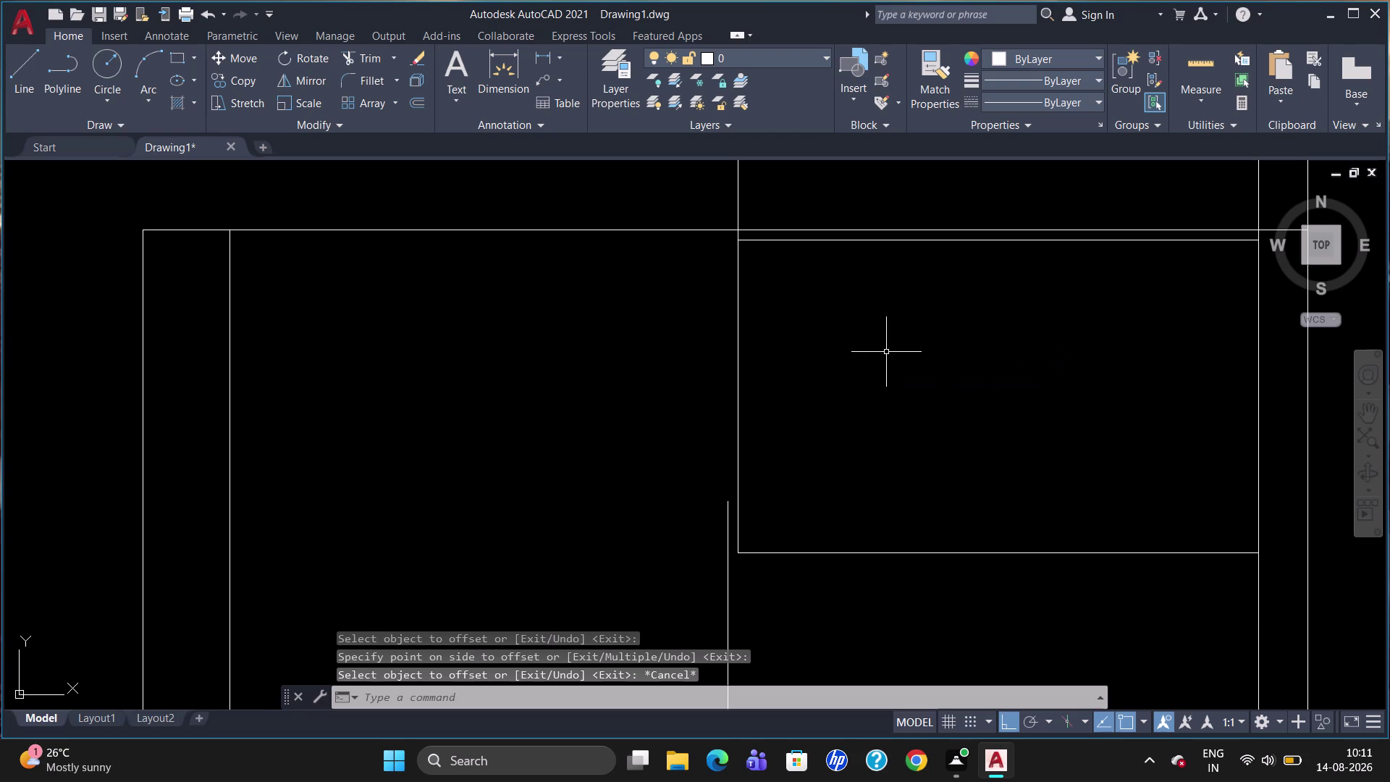
click(861, 242)
click(861, 241)
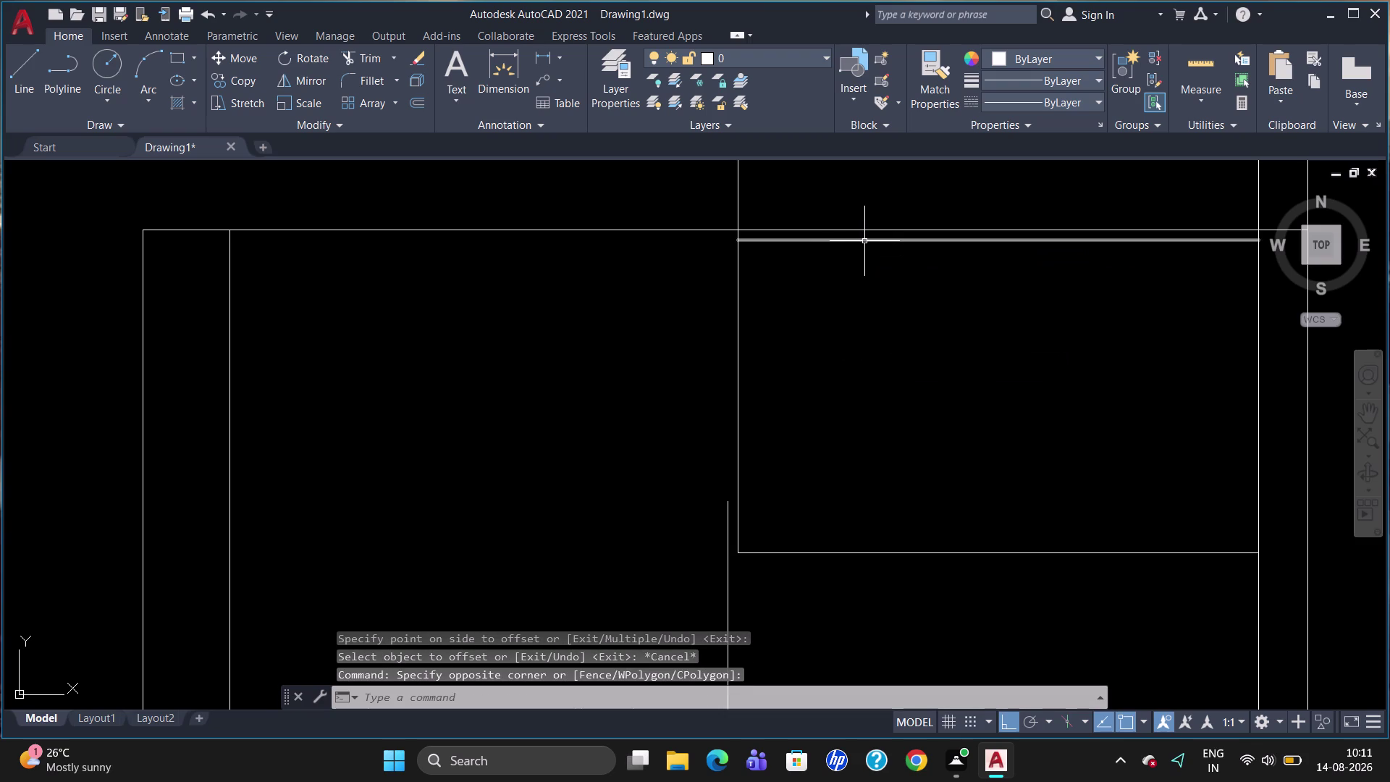
click(864, 242)
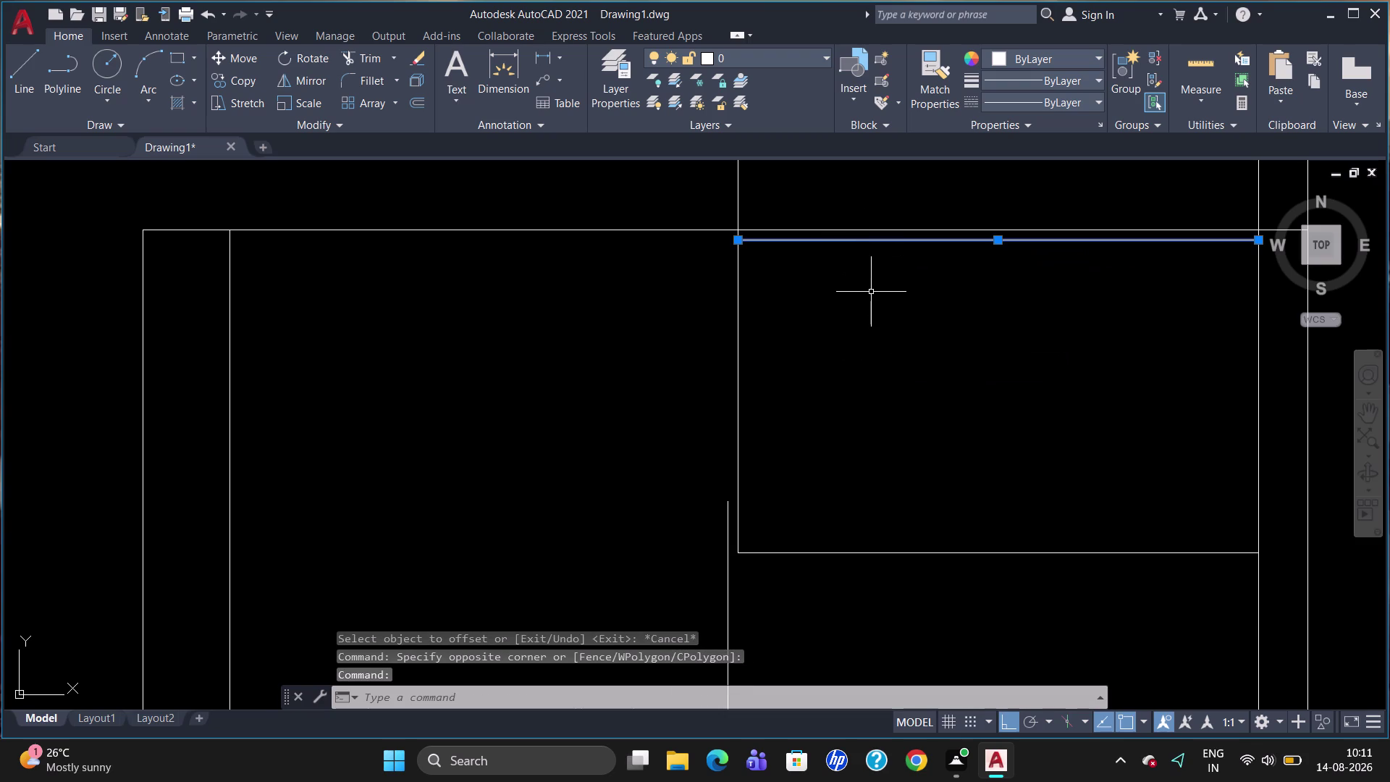
key(Delete)
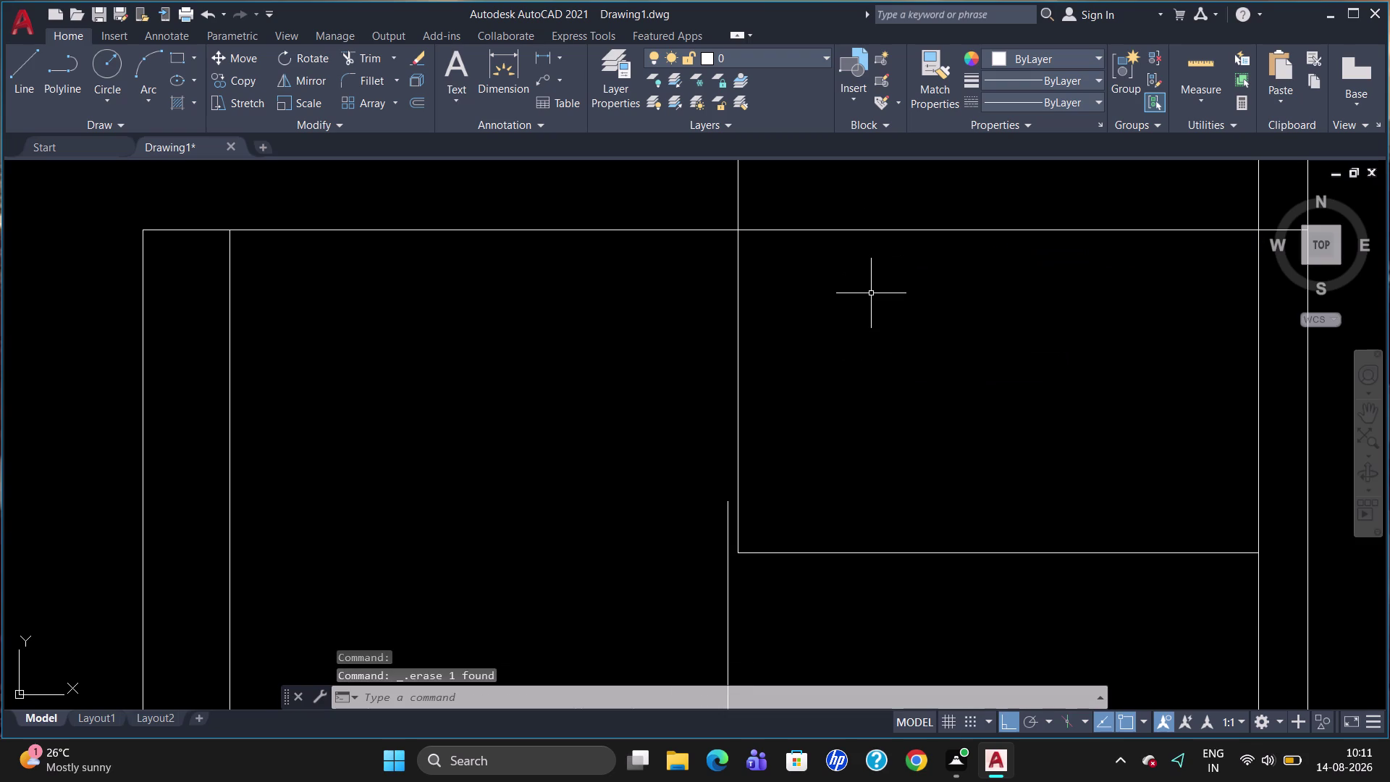